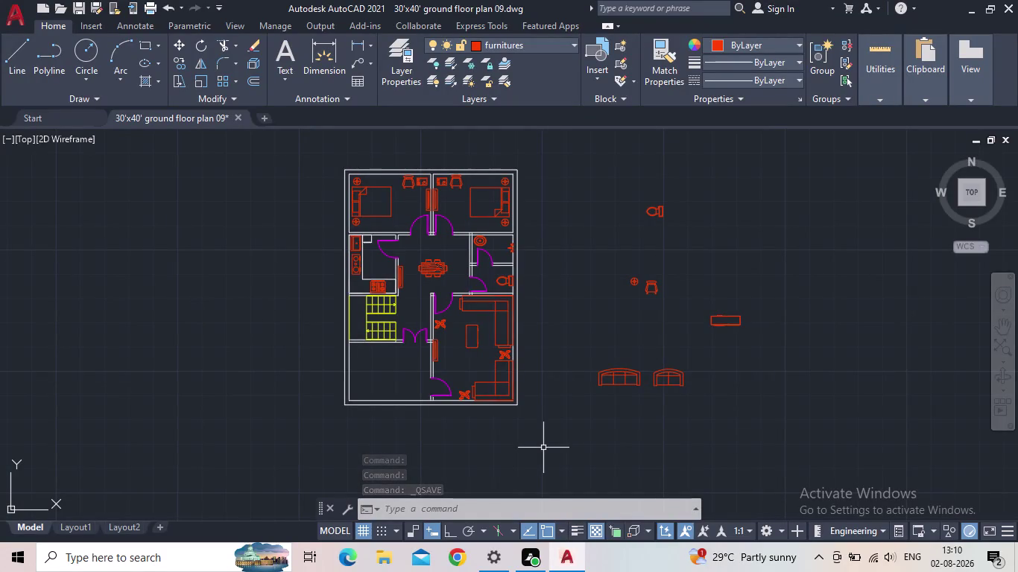
Erase the two stray furniture pieces lying below and right of the plan.
drag(684, 409, 653, 395)
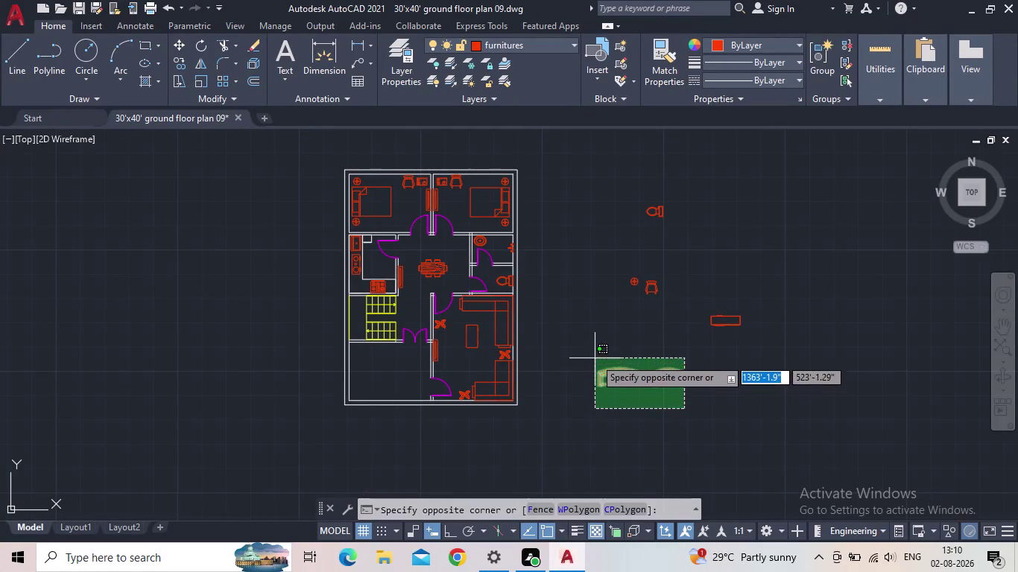
click(595, 358)
key(Delete)
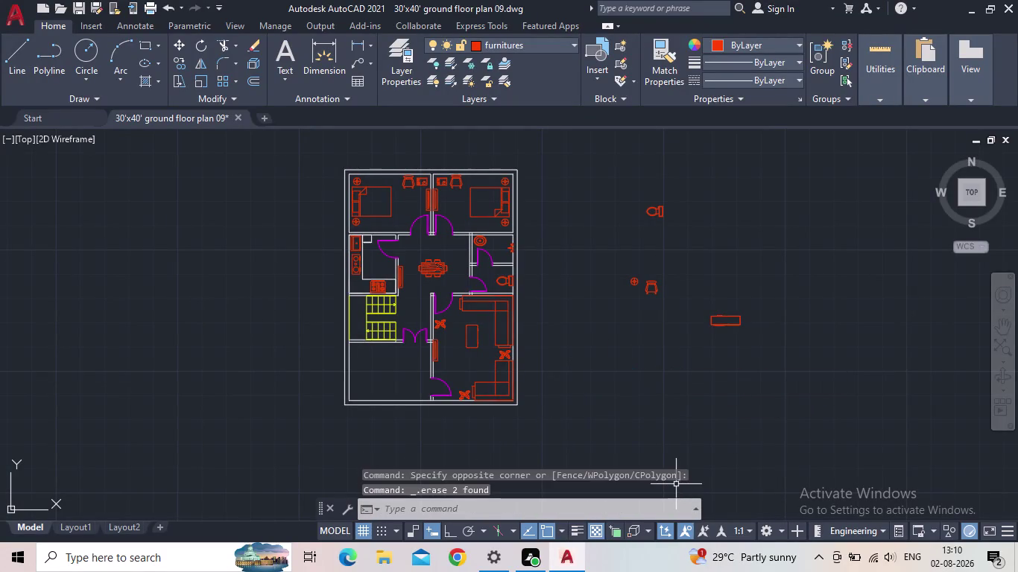
Erase the remaining stray toilet, chair and rectangle, then save the drawing.
drag(664, 305, 654, 294)
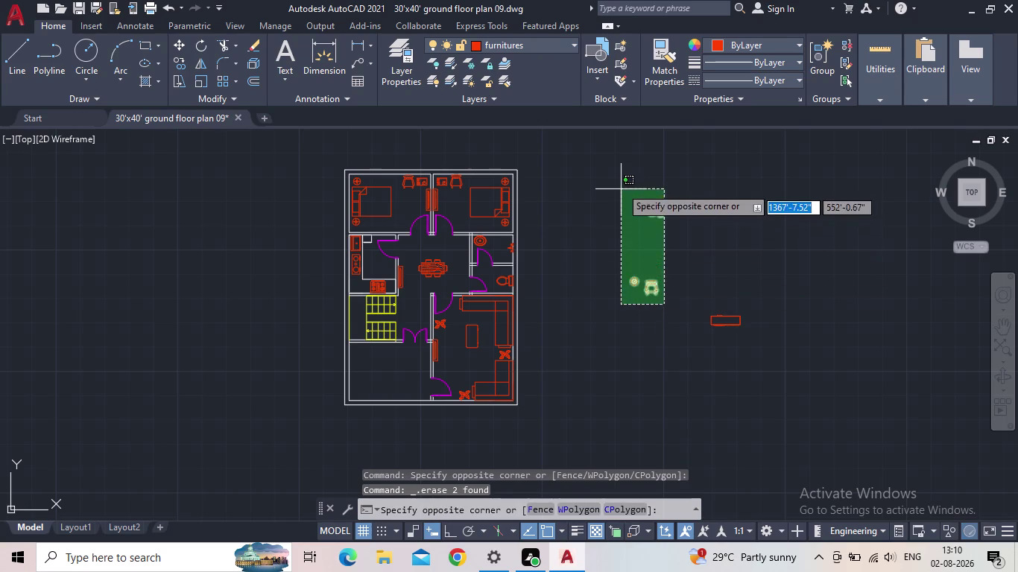
click(621, 181)
drag(742, 368, 705, 297)
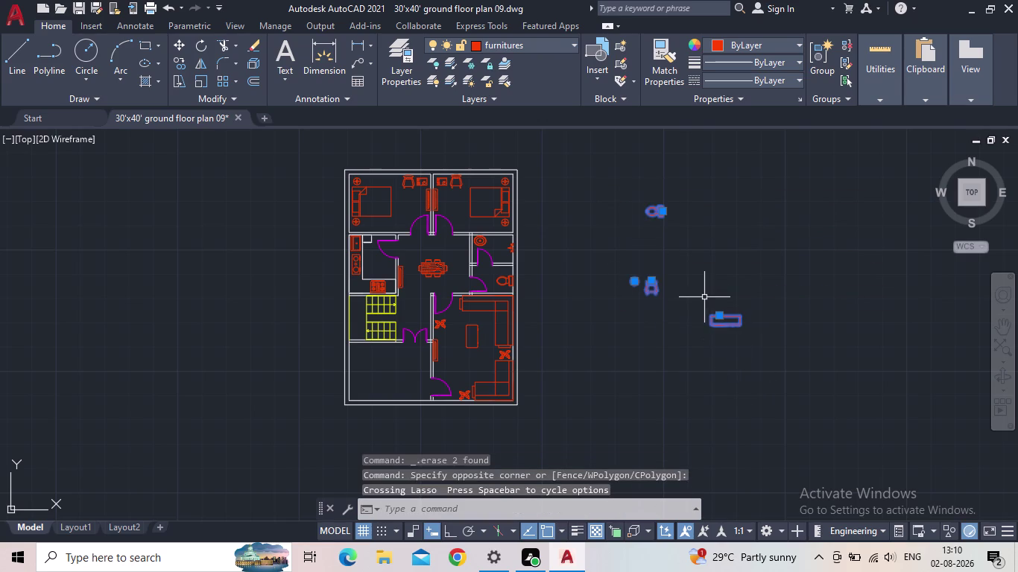
key(Delete)
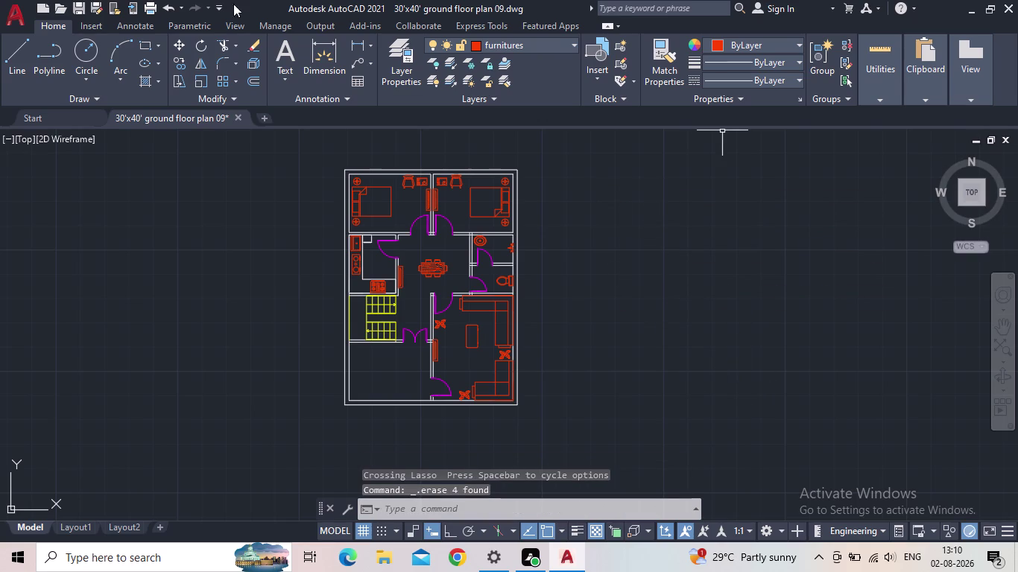
click(77, 9)
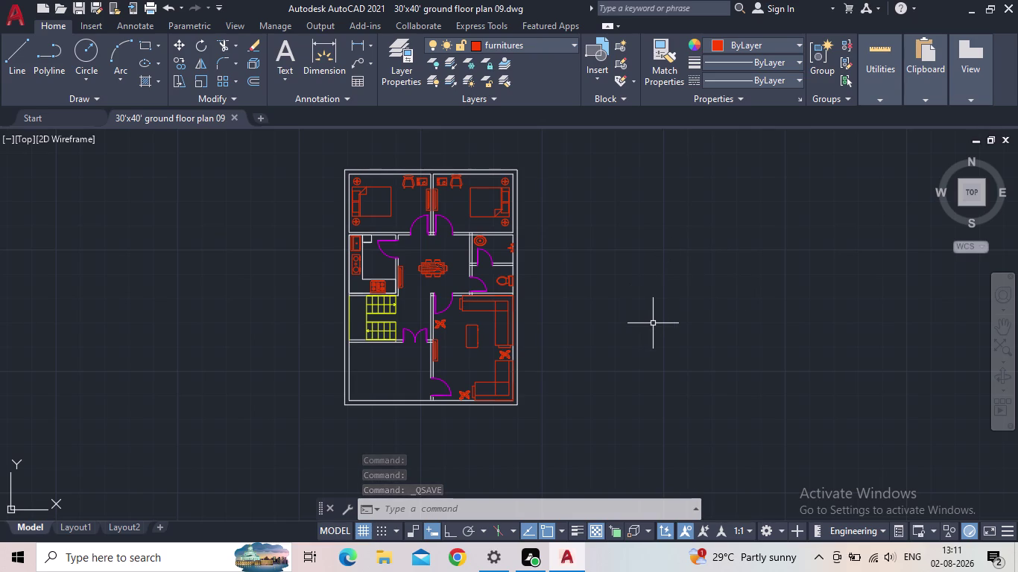
Bring the stair area into view and save the drawing.
scroll(down, 3)
scroll(up, 3)
scroll(up, 3)
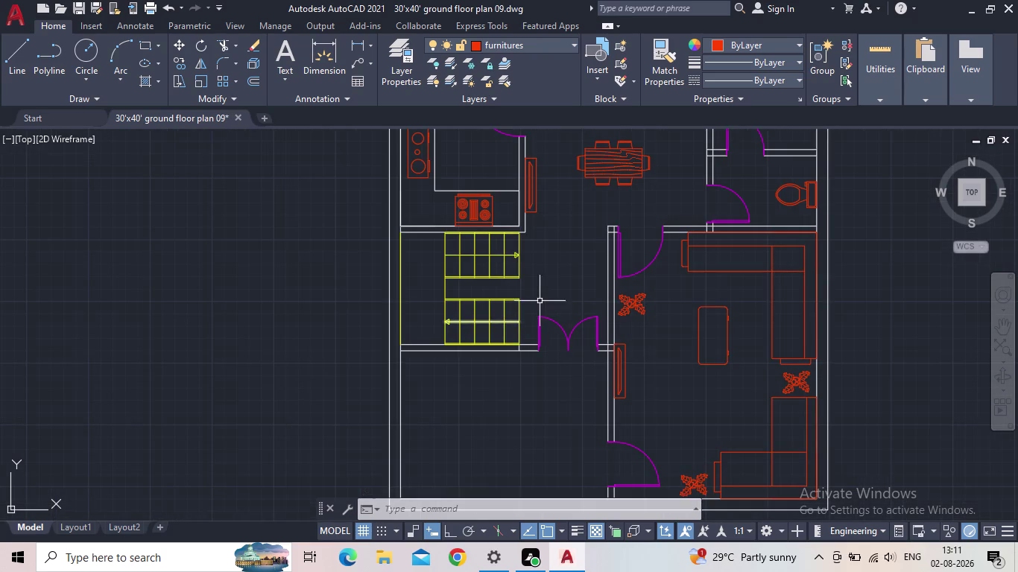
middle_drag(540, 299, 510, 289)
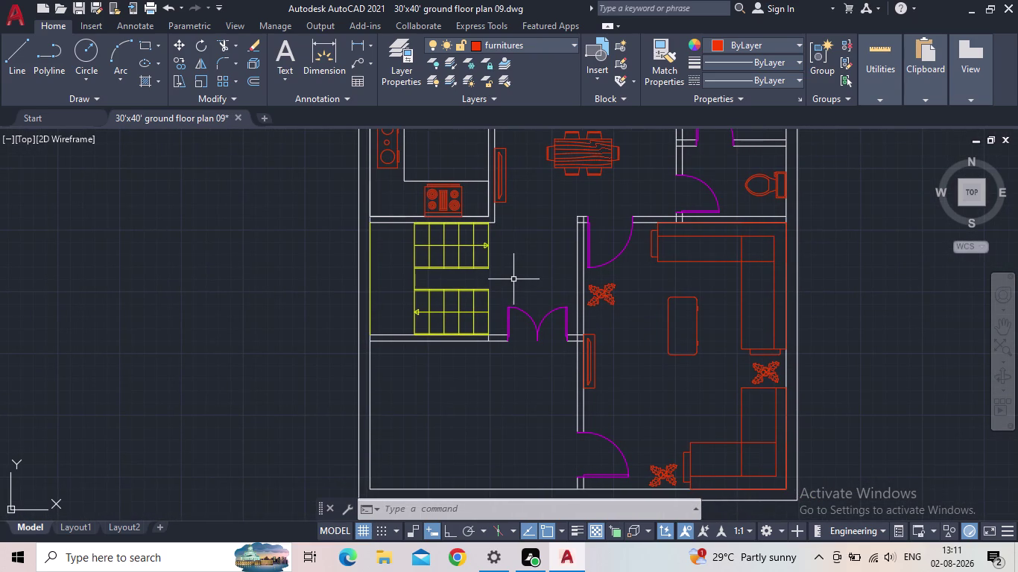
scroll(down, 3)
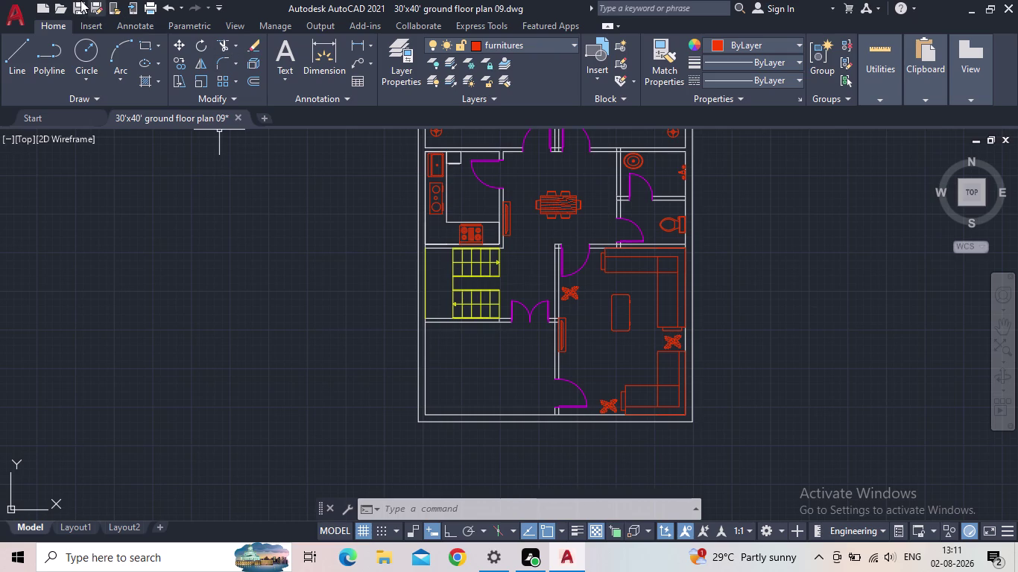
click(81, 3)
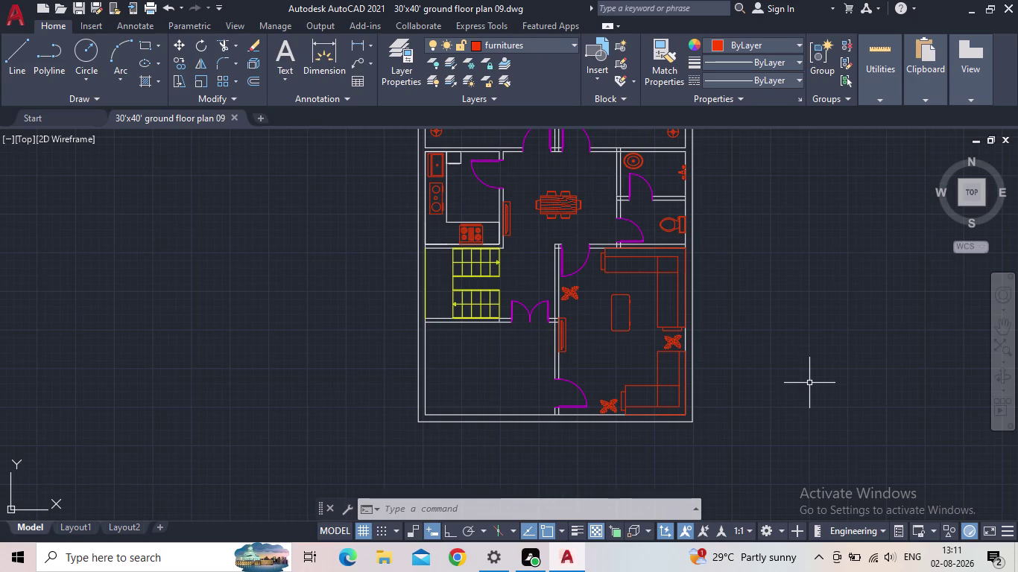
Survey the plan for leftovers and start window-selecting the stray red mark.
scroll(down, 3)
middle_drag(801, 384, 774, 384)
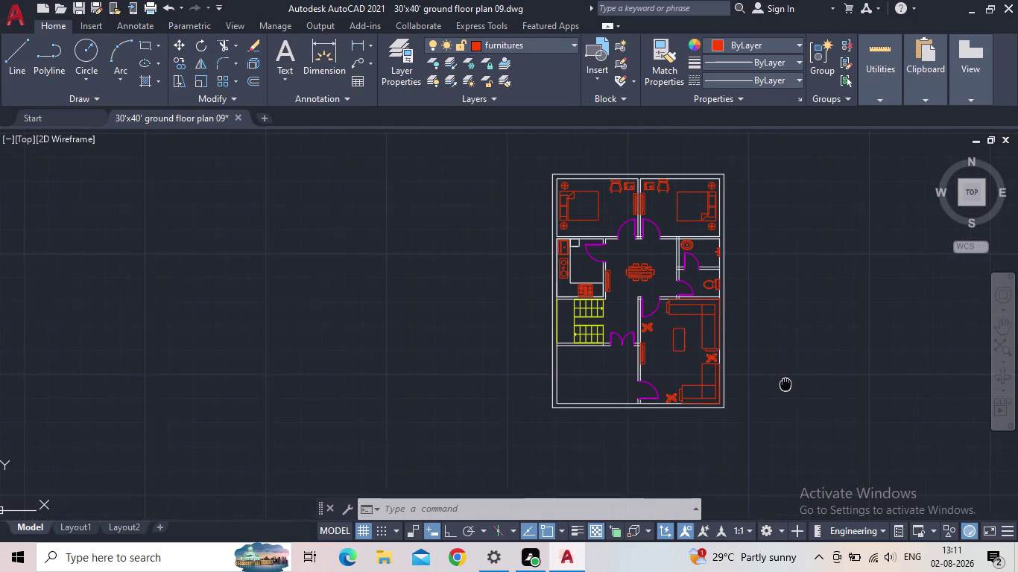
middle_drag(775, 384, 742, 387)
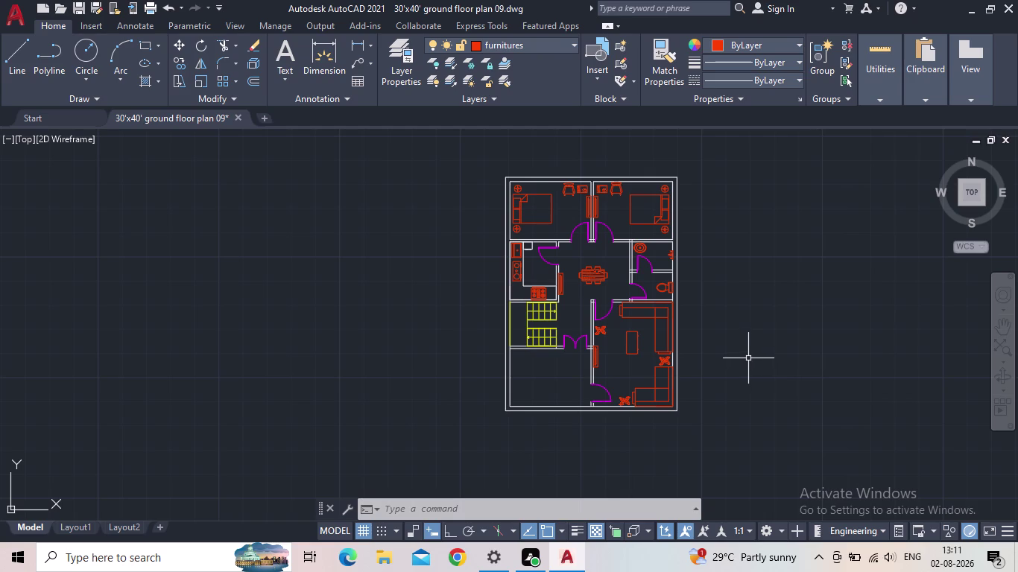
middle_drag(750, 358, 726, 353)
middle_click(723, 353)
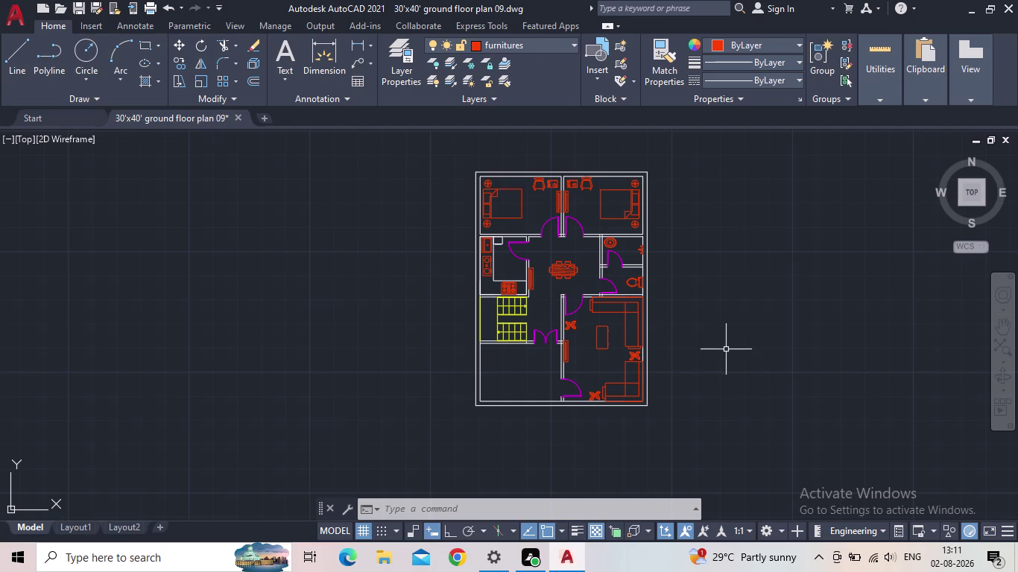
middle_drag(711, 335, 712, 372)
scroll(up, 3)
middle_drag(594, 368, 628, 344)
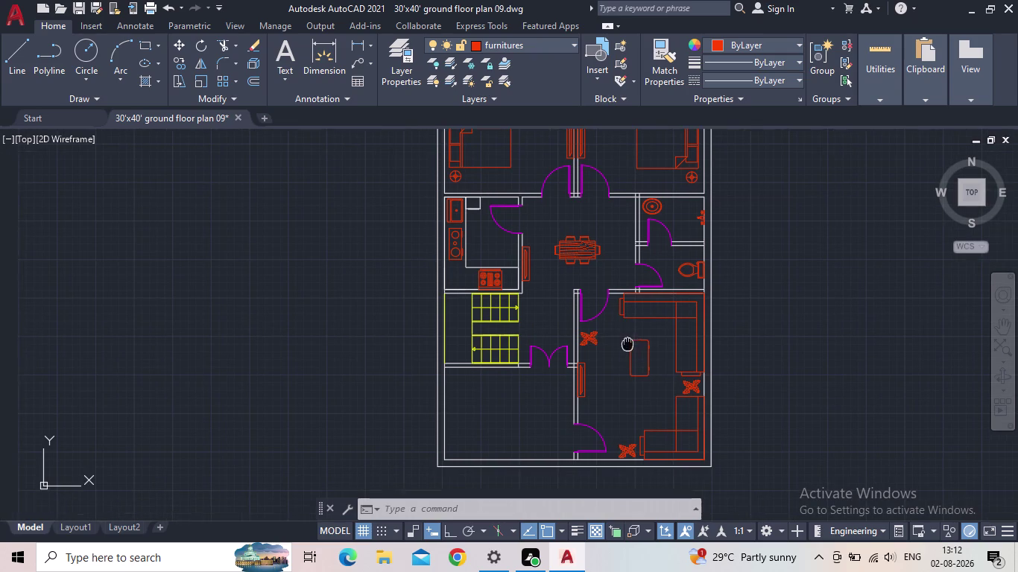
middle_drag(627, 345, 628, 344)
middle_drag(618, 356, 661, 333)
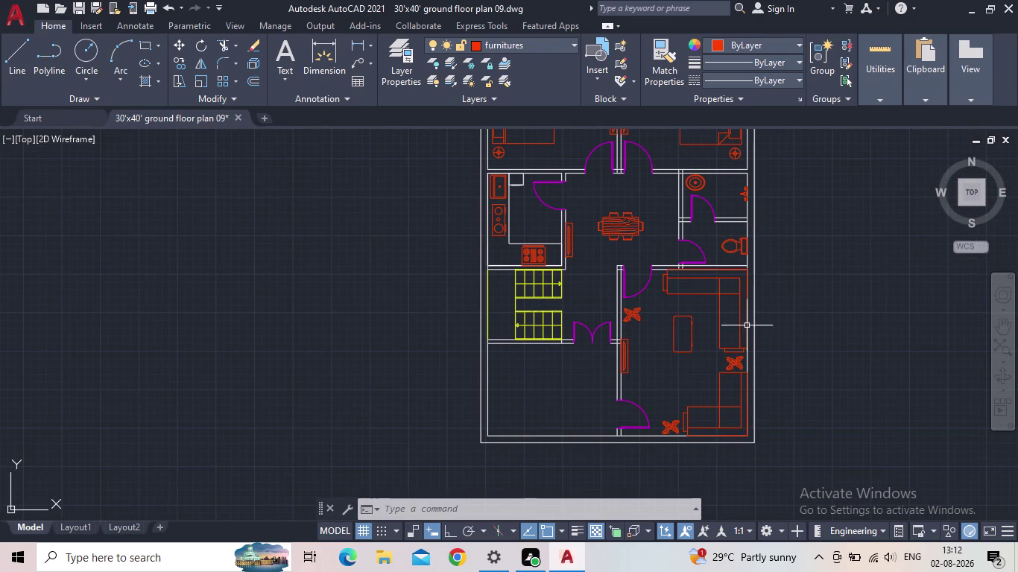
scroll(down, 3)
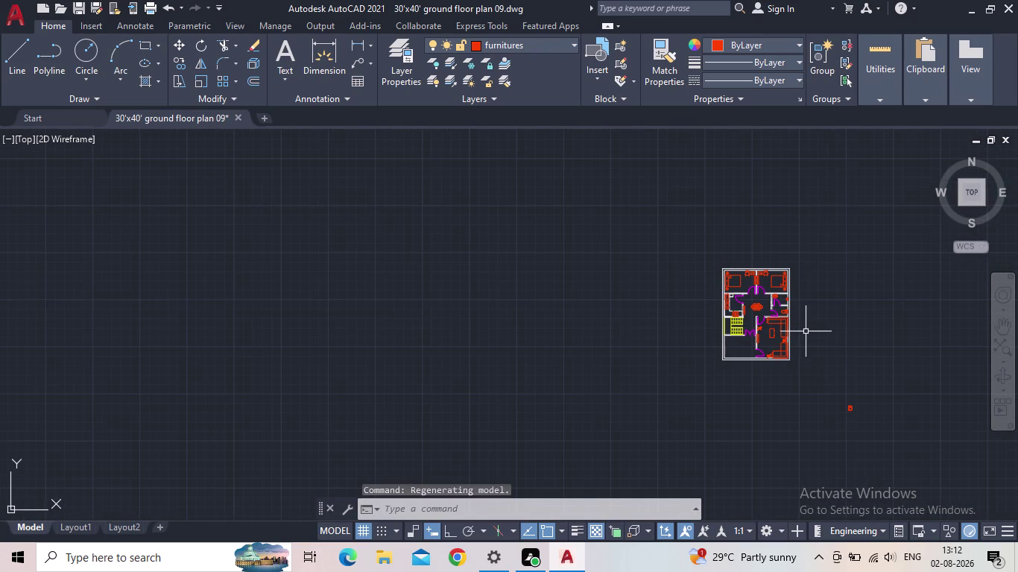
scroll(up, 3)
middle_drag(806, 331, 727, 335)
scroll(up, 3)
middle_drag(749, 372, 709, 270)
scroll(up, 3)
scroll(down, 3)
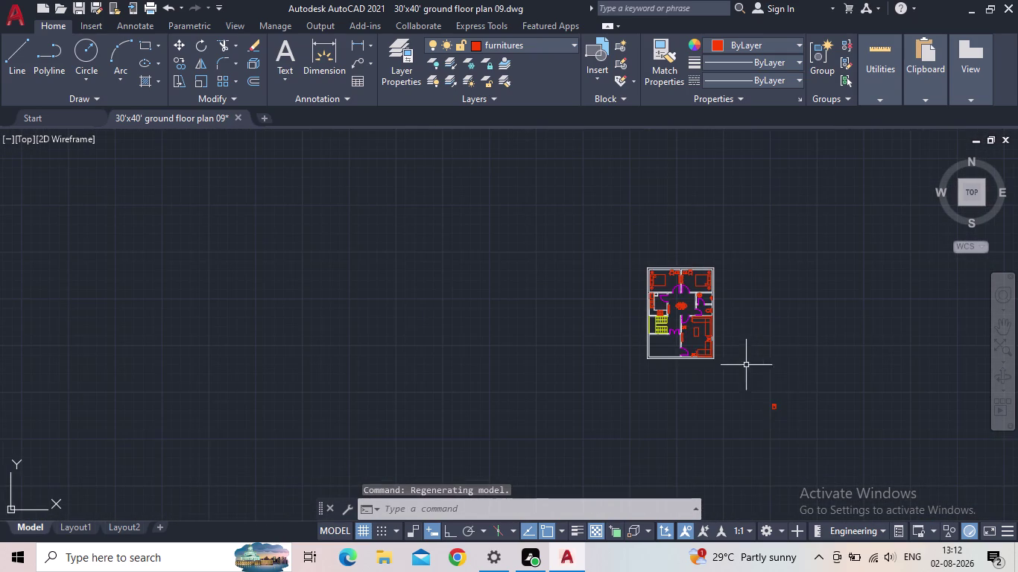
scroll(up, 3)
drag(788, 408, 779, 395)
Erase the stray red mark, save, and bring the floor plan back into view.
click(758, 370)
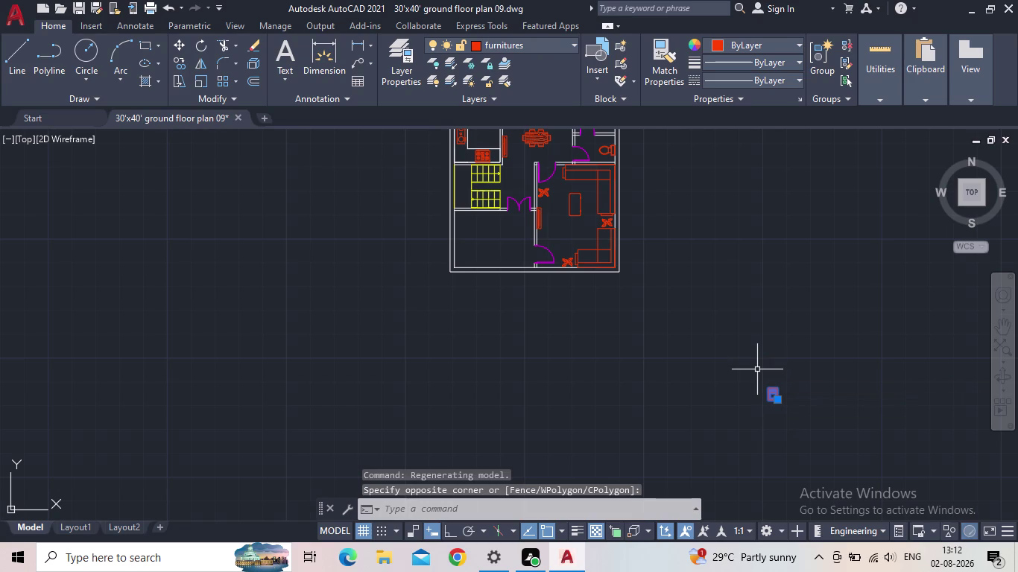
key(Delete)
click(80, 5)
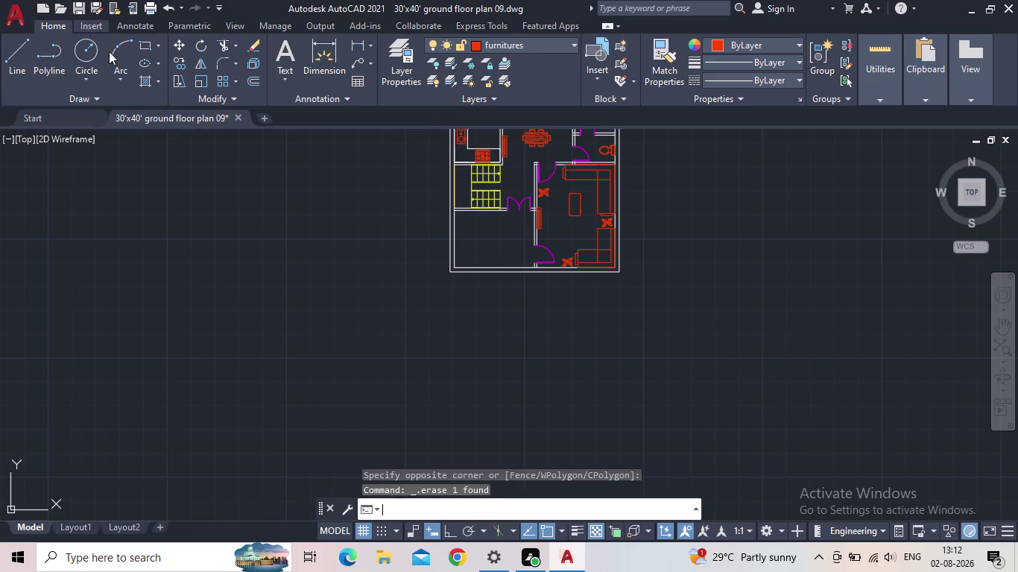
middle_drag(452, 207, 415, 299)
scroll(up, 3)
scroll(down, 3)
scroll(up, 3)
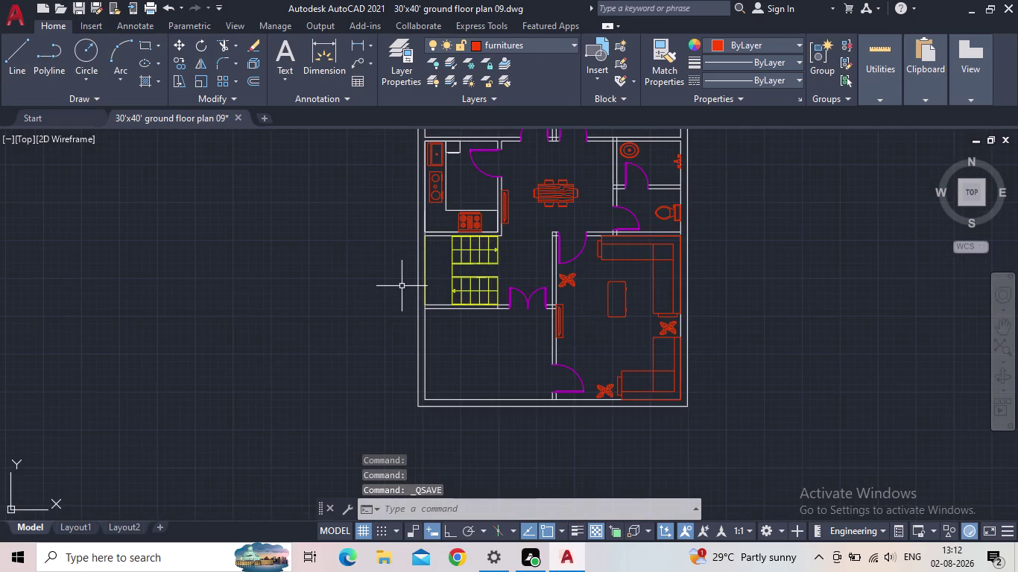
middle_drag(398, 286, 318, 317)
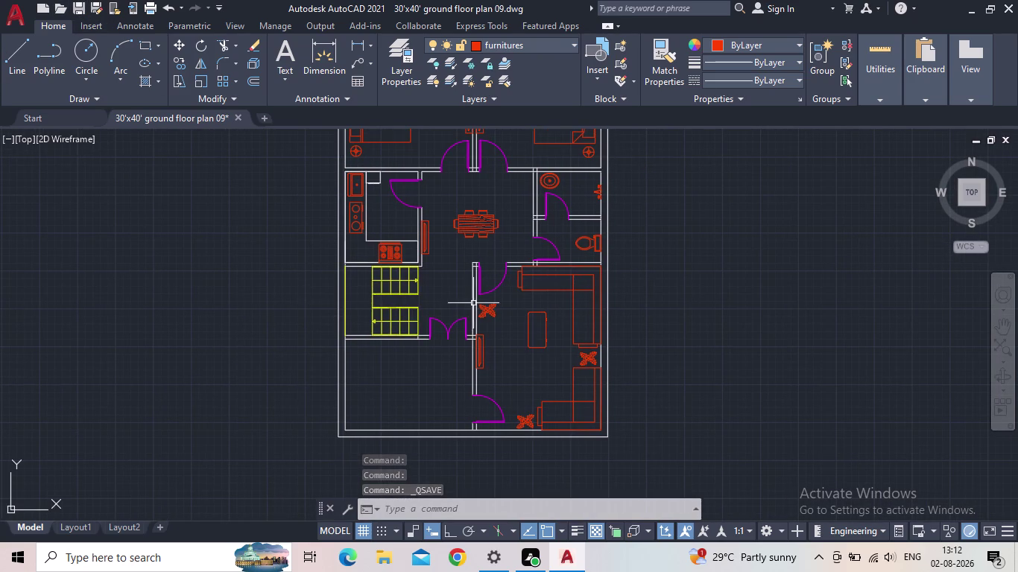
scroll(down, 3)
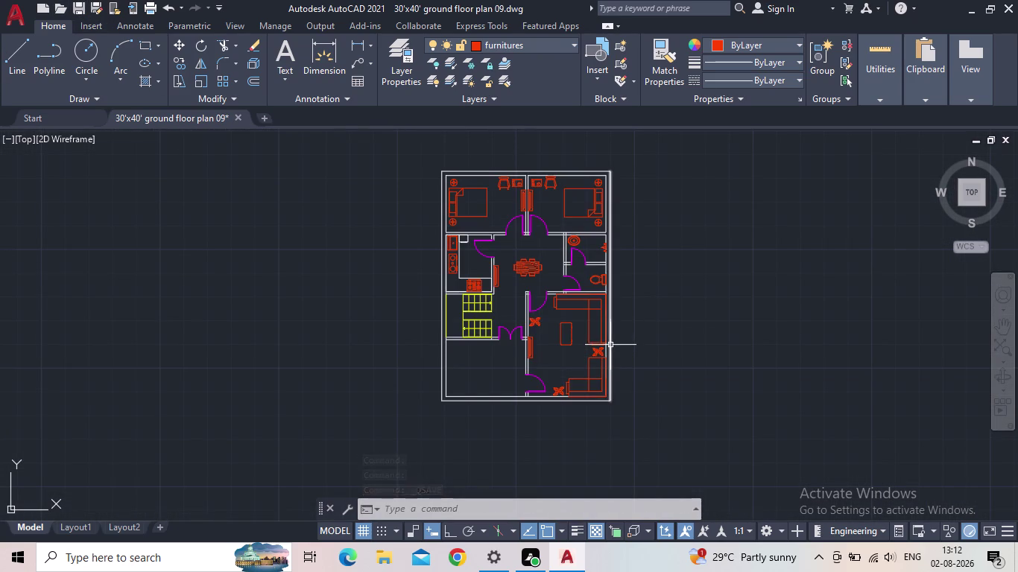
Call up the tool palettes with the TOOLPALETTES command.
key(t)
key(o)
key(o)
key(Return)
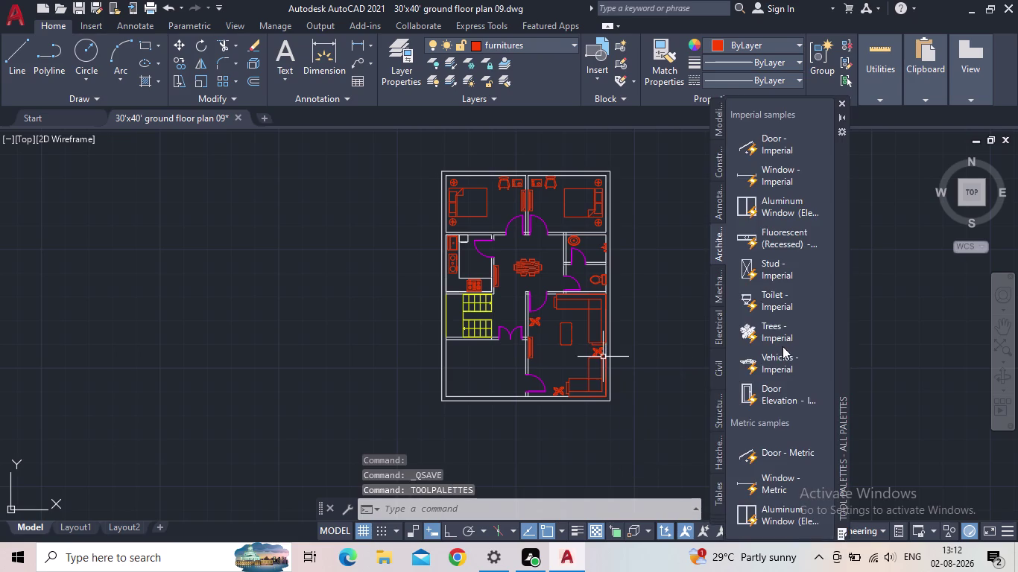
Place a sample imperial car left of the plan, close the palettes, then erase it.
drag(765, 363, 351, 394)
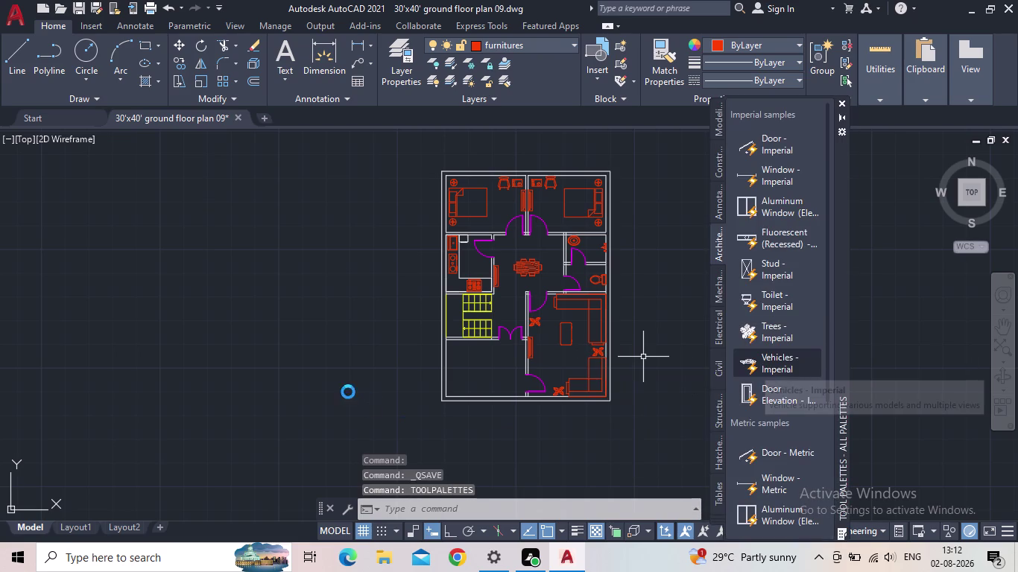
drag(351, 394, 303, 387)
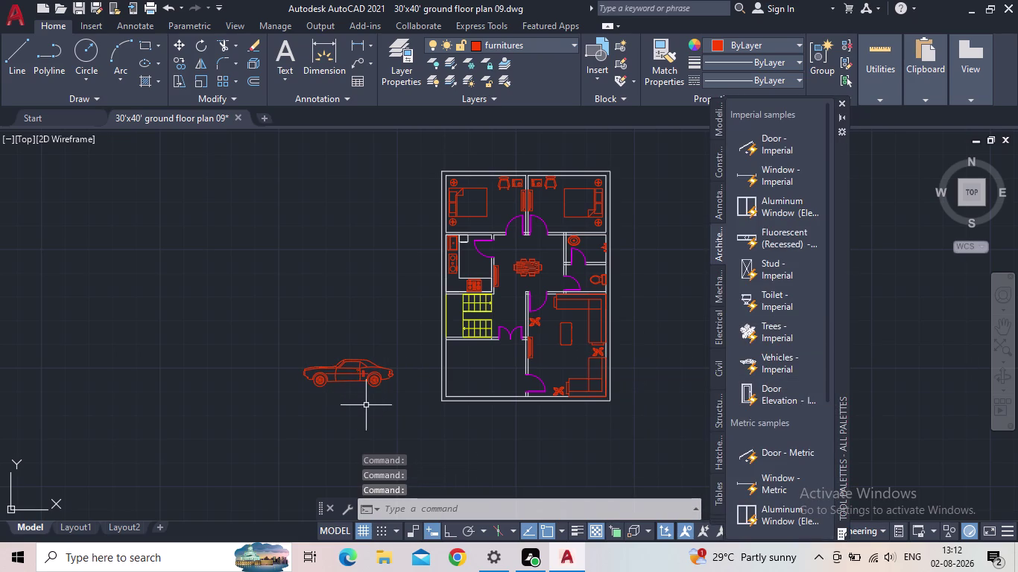
key(Escape)
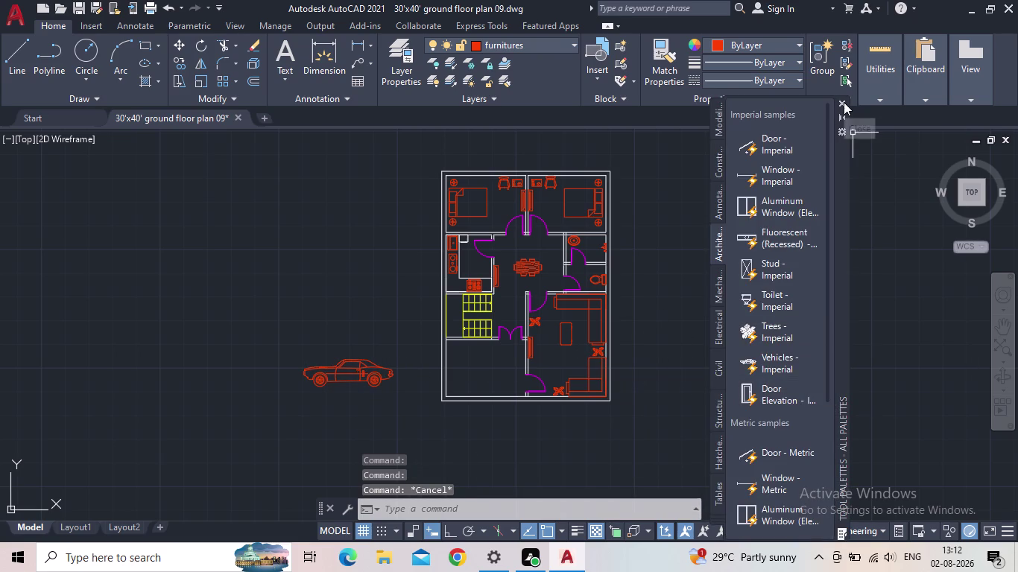
click(844, 102)
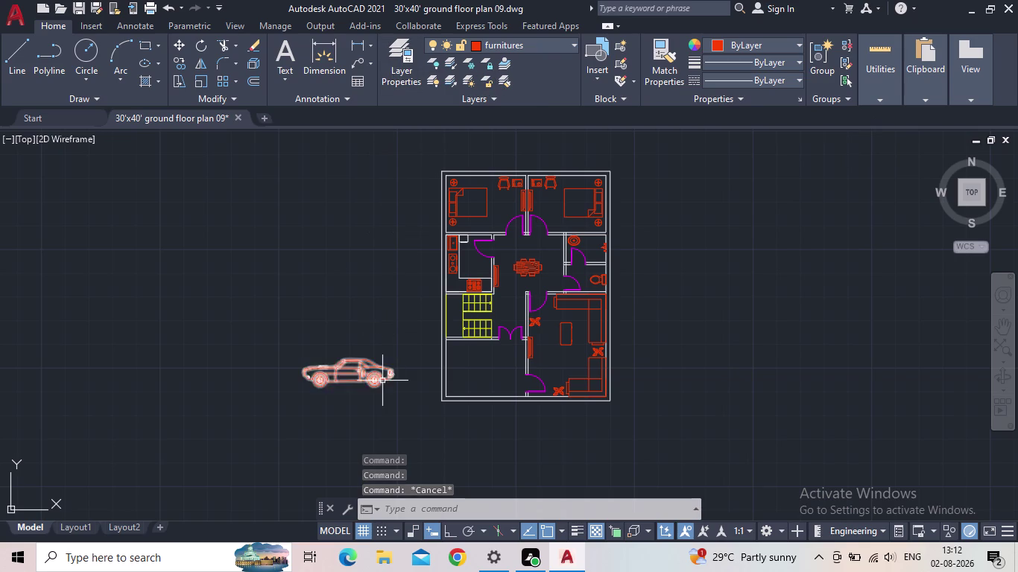
drag(383, 383, 372, 378)
key(Delete)
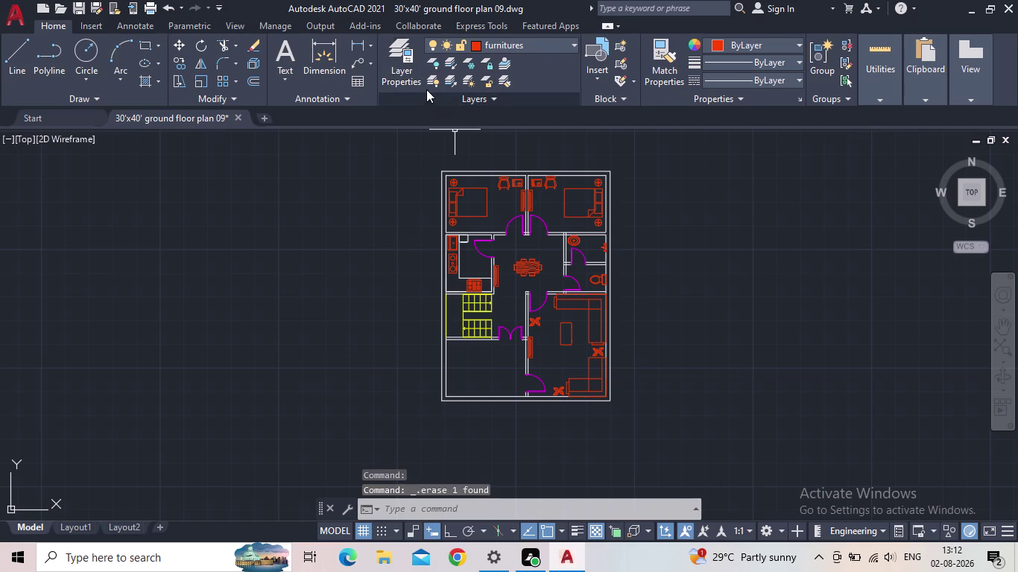
Make the car layer current in the layer settings.
click(411, 79)
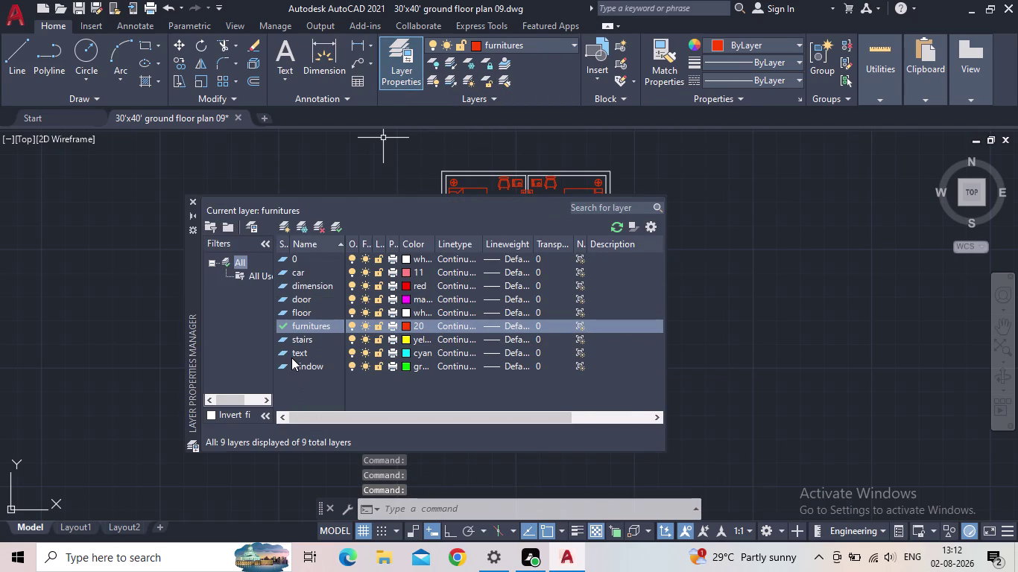
double_click(282, 272)
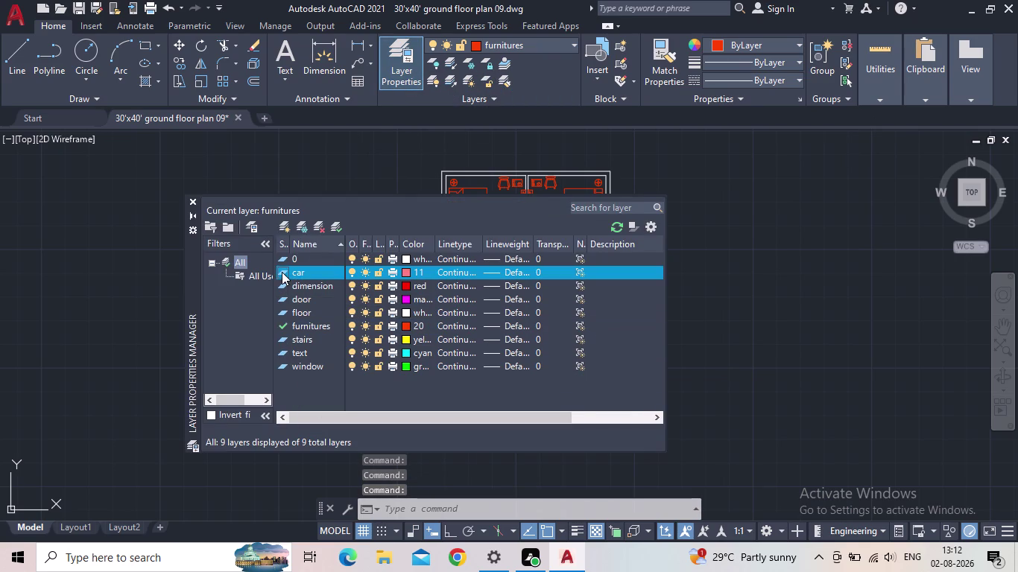
click(193, 197)
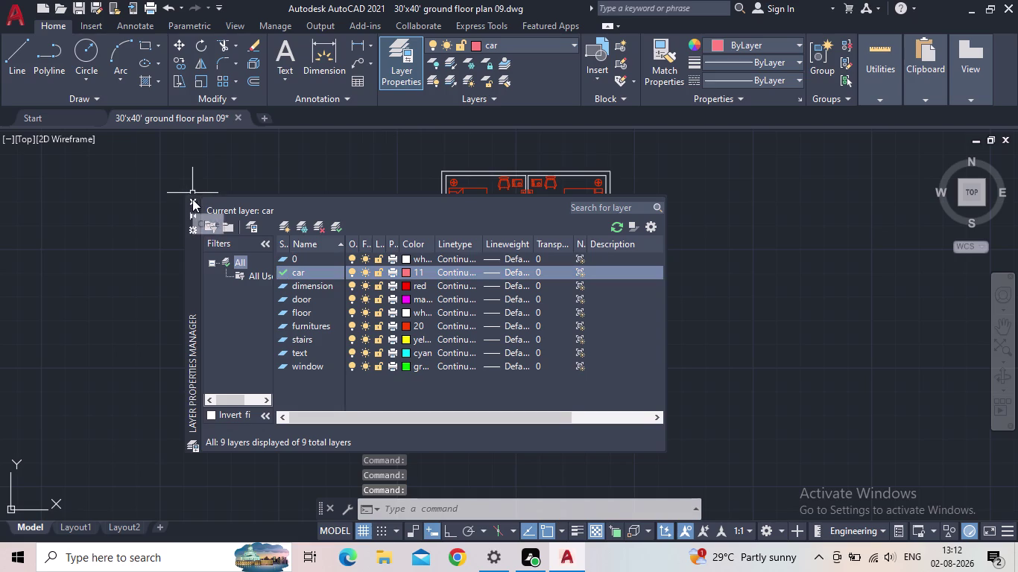
Insert a Vehicles - Imperial sample block left of the floor plan.
text(t)
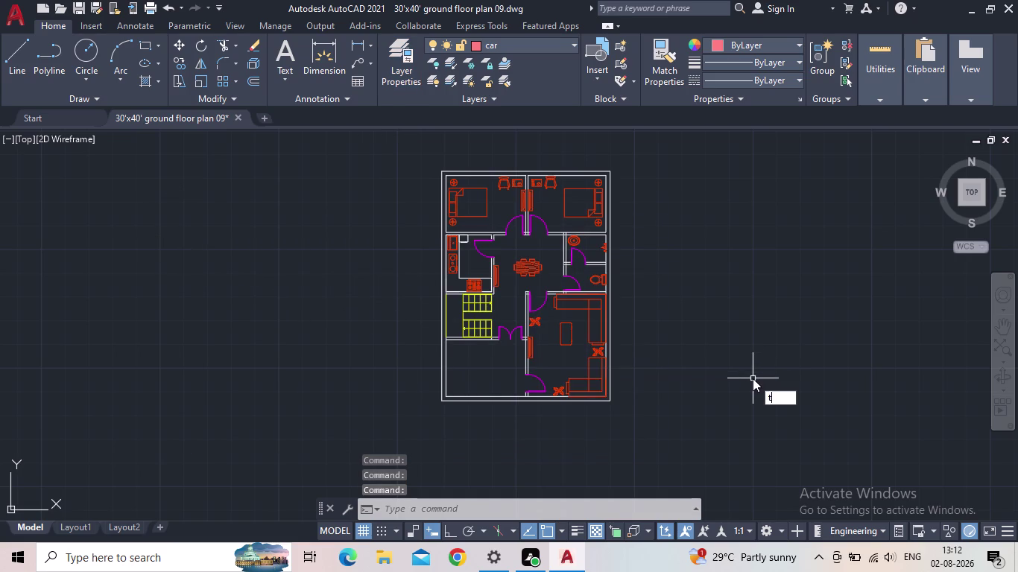
text(o)
key(o)
key(l)
key(Return)
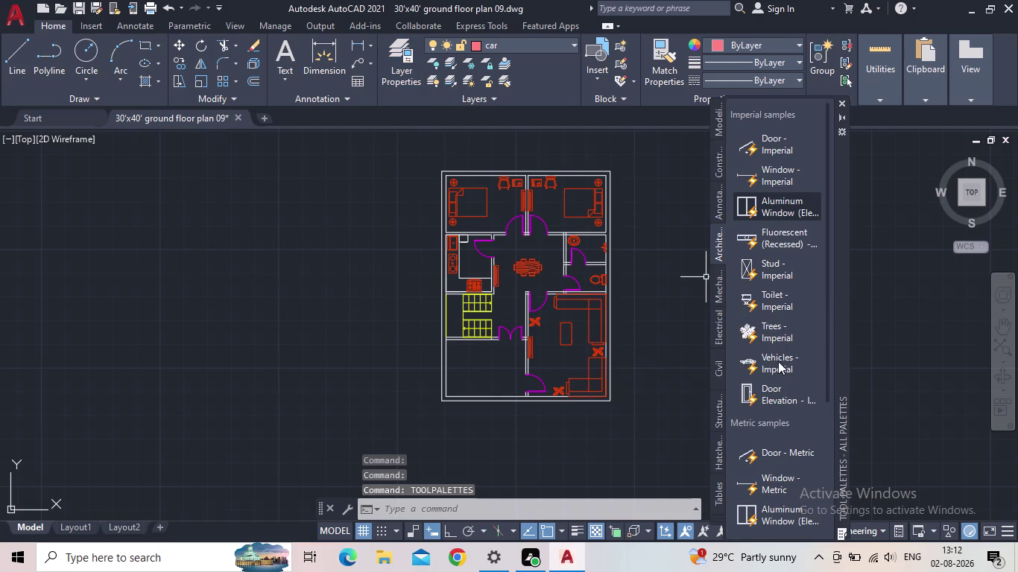
drag(773, 360, 382, 372)
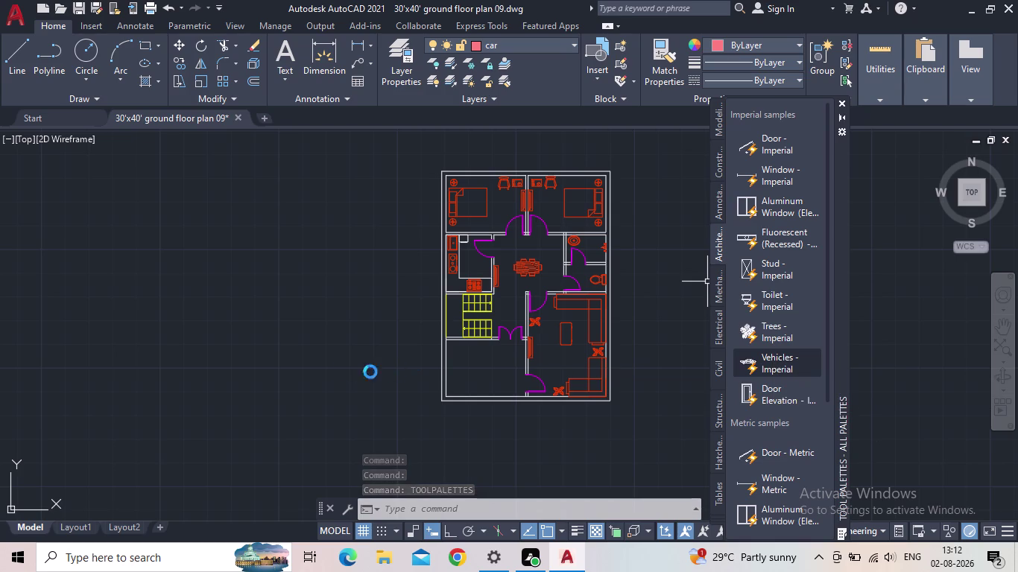
drag(382, 372, 277, 372)
click(273, 366)
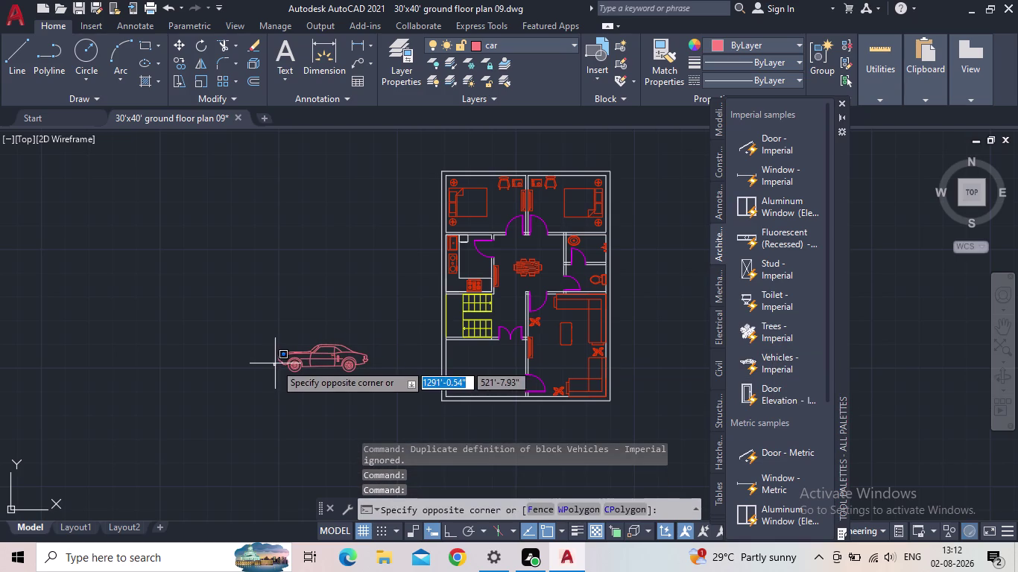
key(Escape)
click(840, 101)
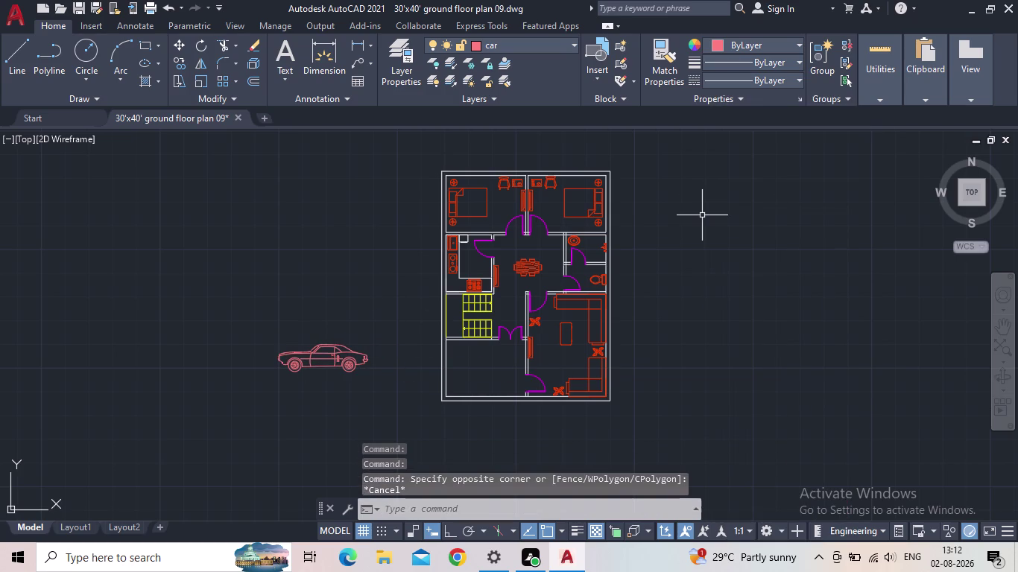
Switch the car block's visibility to Sports Car (Top) and reselect it.
click(323, 354)
scroll(up, 3)
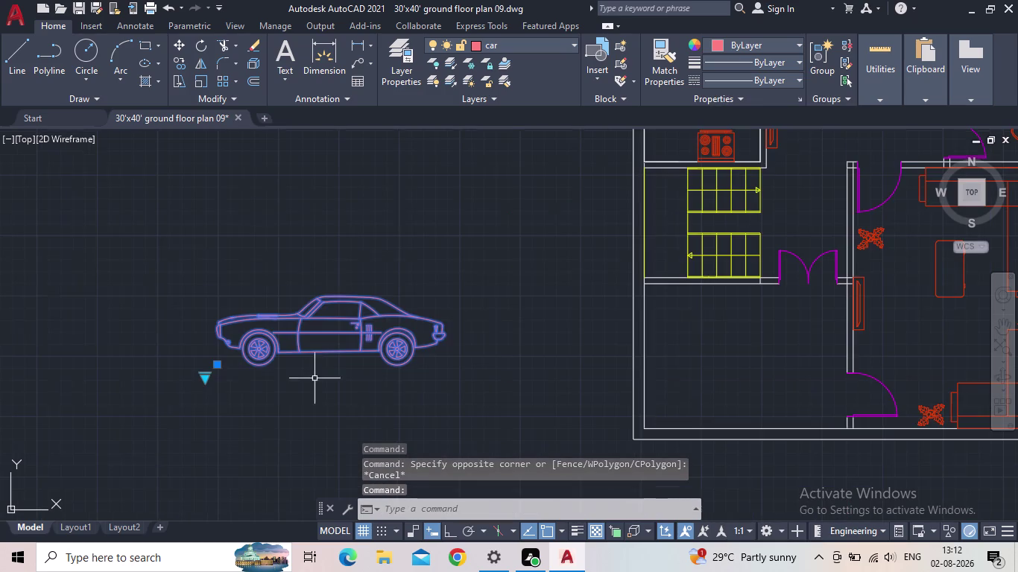
click(202, 379)
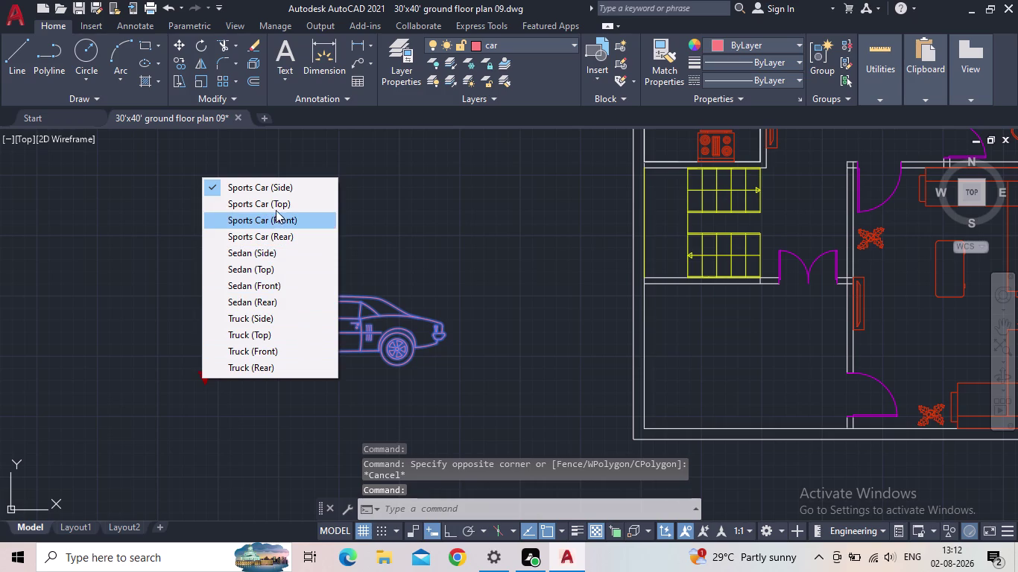
click(279, 205)
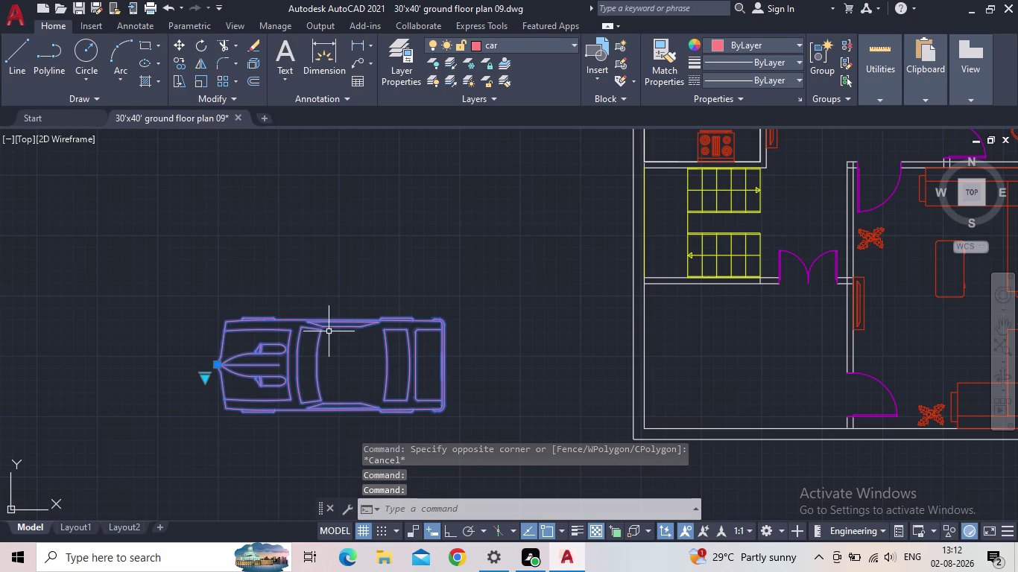
key(Escape)
key(Escape)
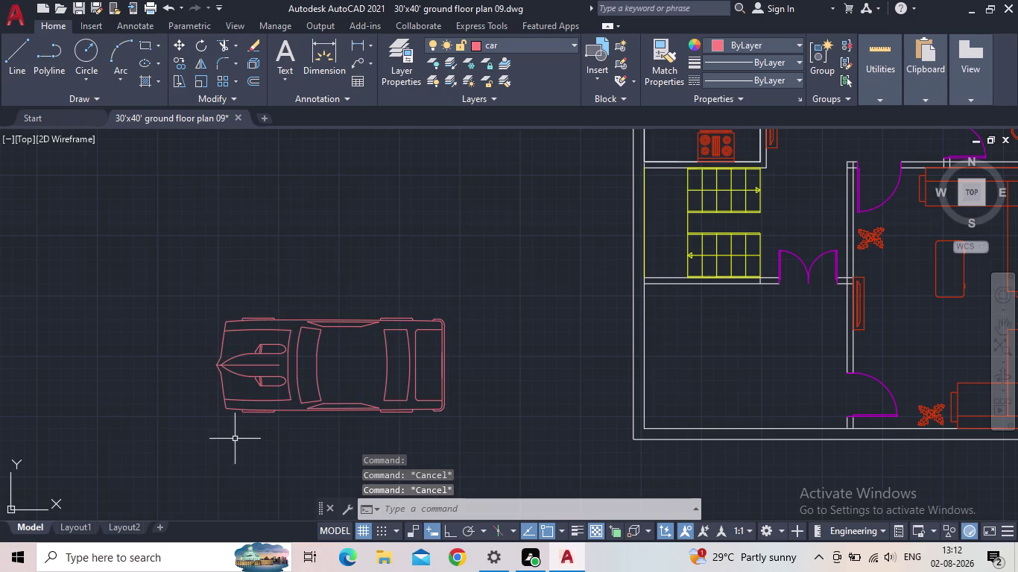
click(247, 439)
click(197, 392)
Rotate the car 90° upright about its nose with Ortho on.
key(r)
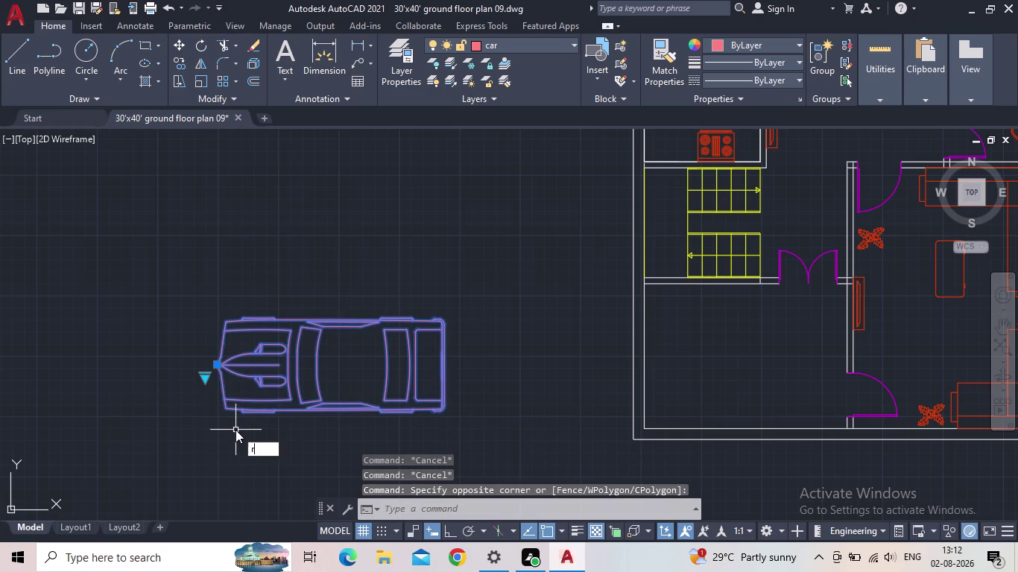
key(o)
key(Return)
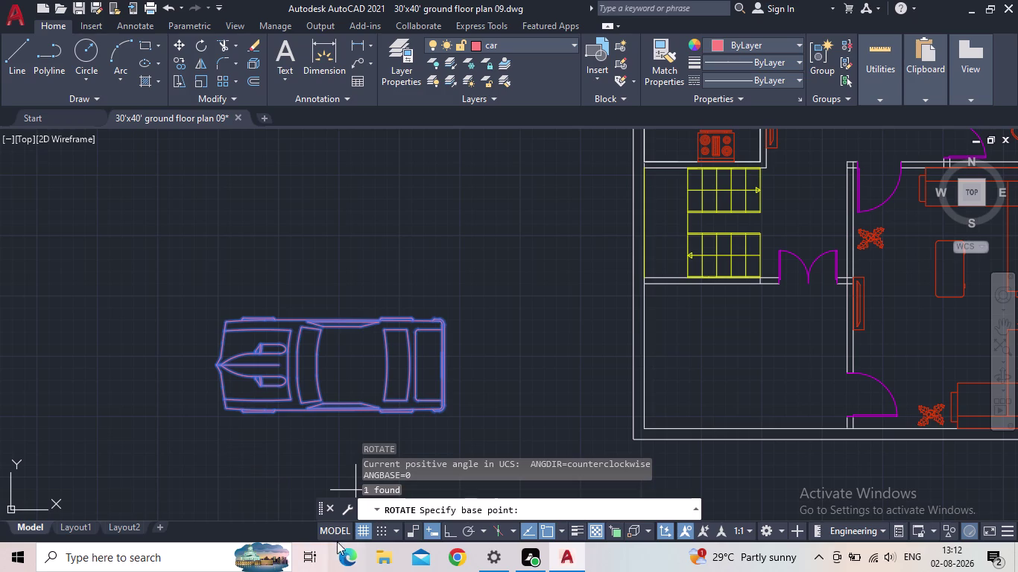
click(449, 533)
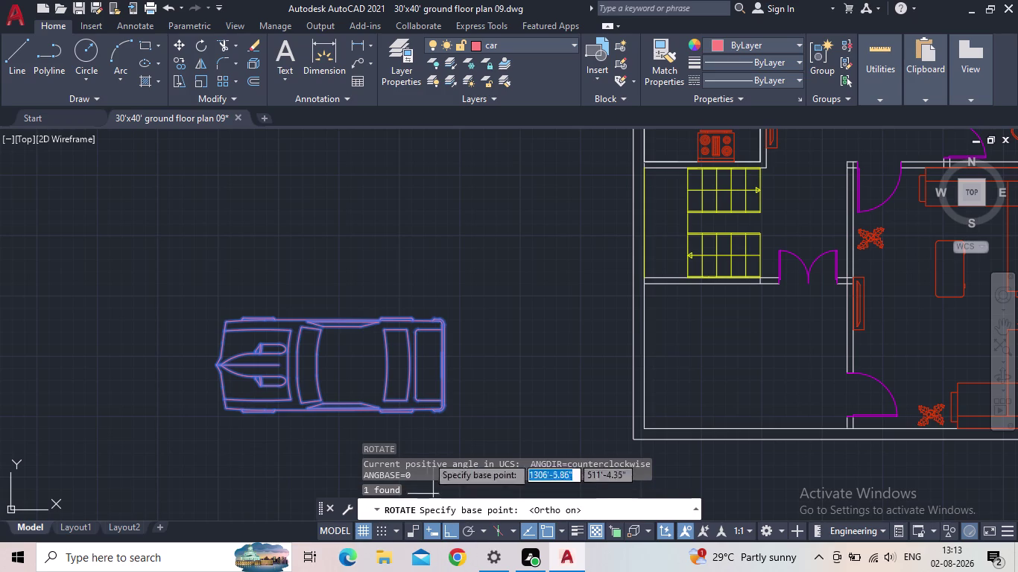
click(210, 367)
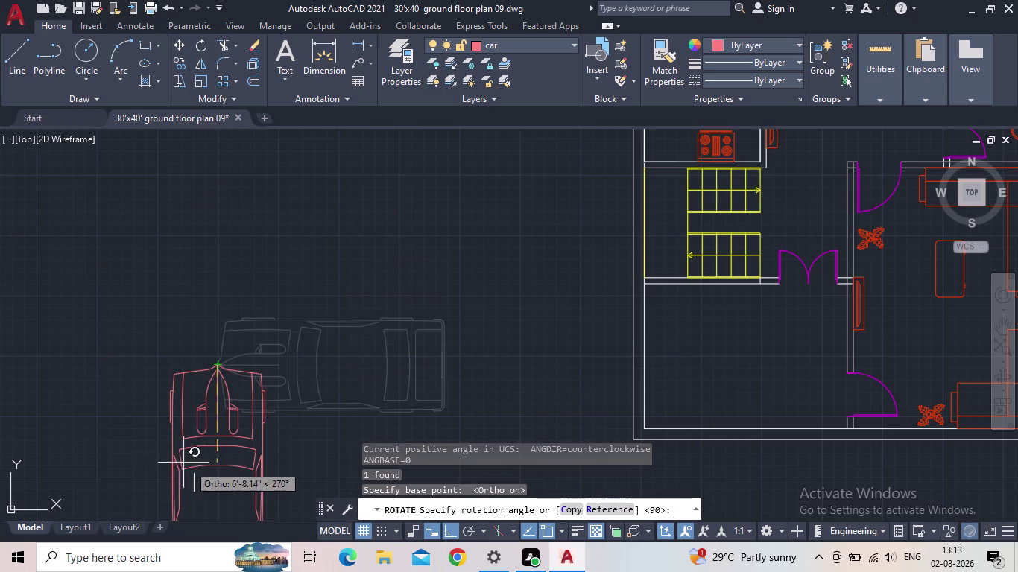
middle_drag(220, 478, 333, 318)
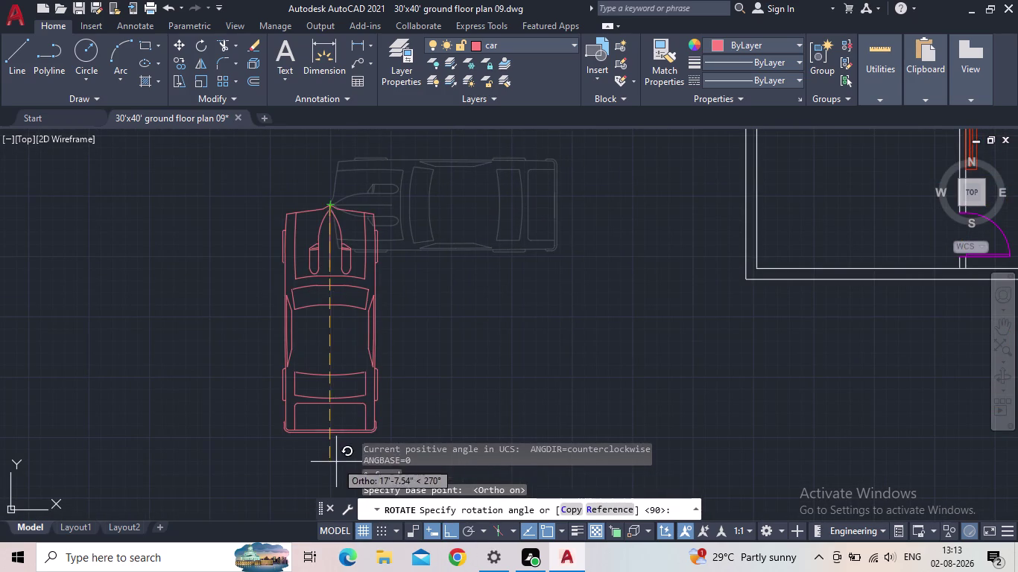
click(335, 461)
key(Escape)
Grip-move the car by its front point into the bottom-left room.
drag(311, 435, 308, 424)
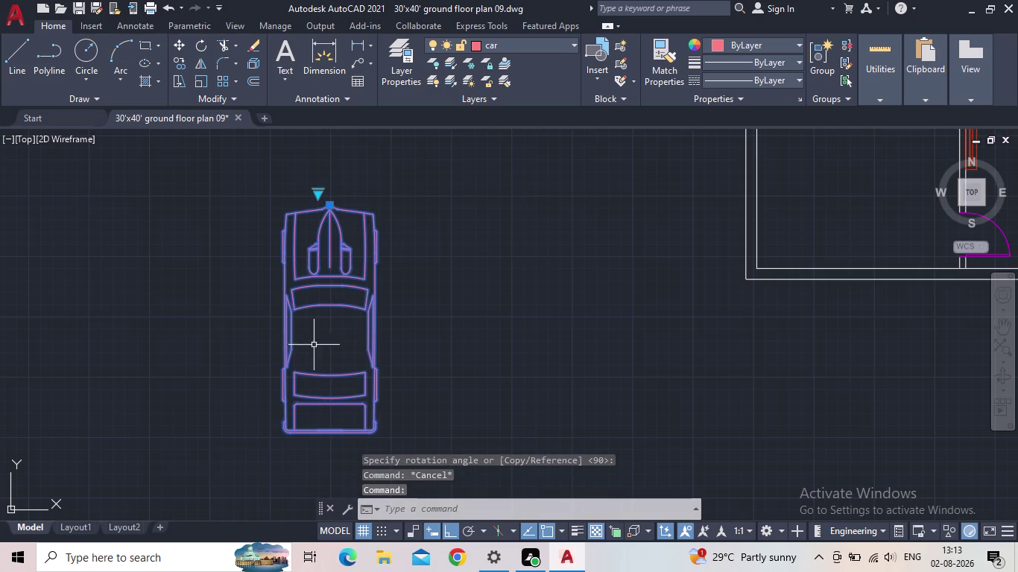
drag(327, 203, 388, 203)
middle_drag(659, 220, 517, 249)
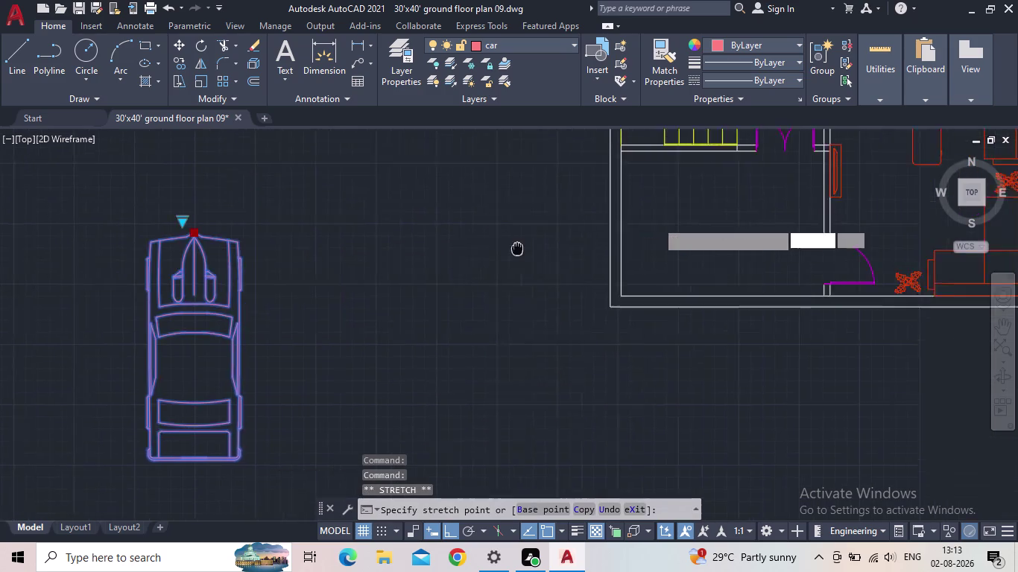
middle_drag(517, 249, 446, 265)
scroll(down, 3)
click(564, 231)
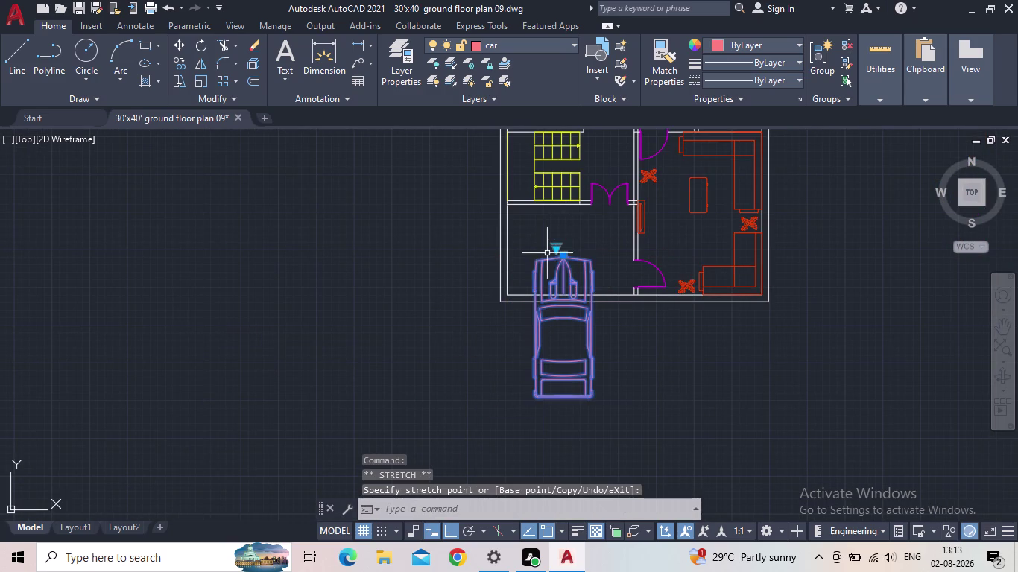
Shrink the car with SCALE, using its rear as the base point.
key(Escape)
key(s)
key(c)
key(Return)
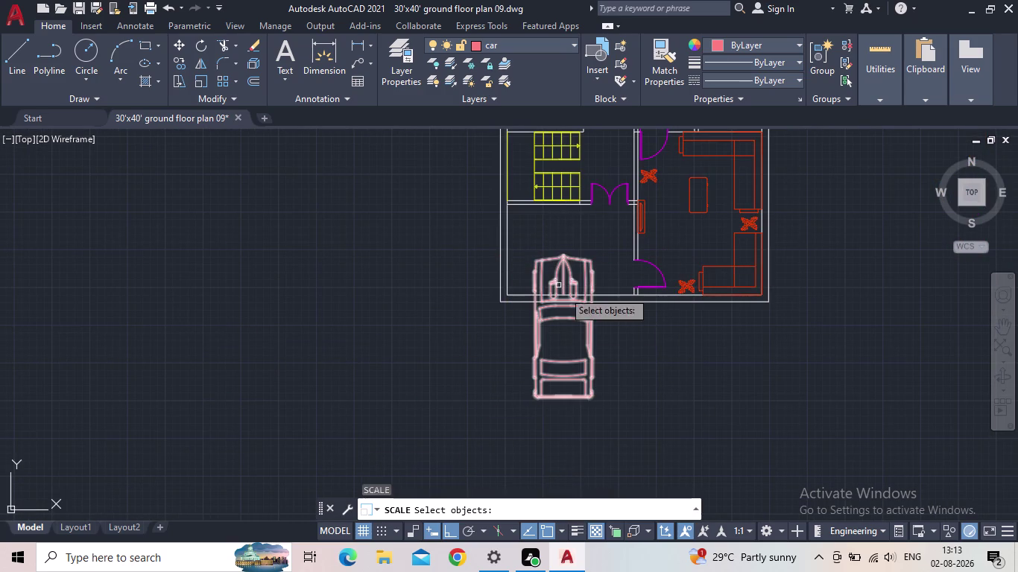
drag(607, 397, 590, 388)
click(525, 366)
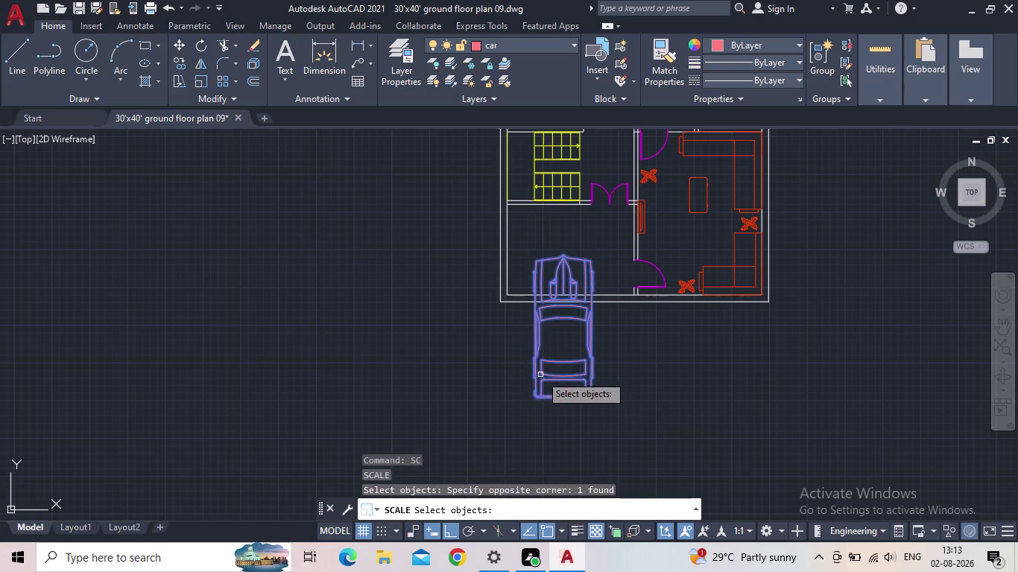
key(space)
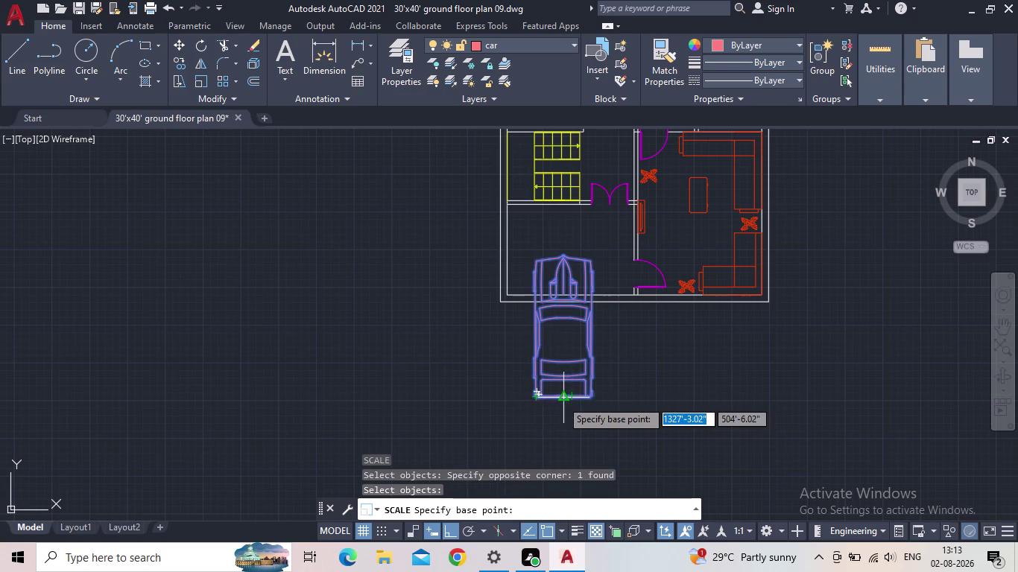
click(562, 400)
click(567, 348)
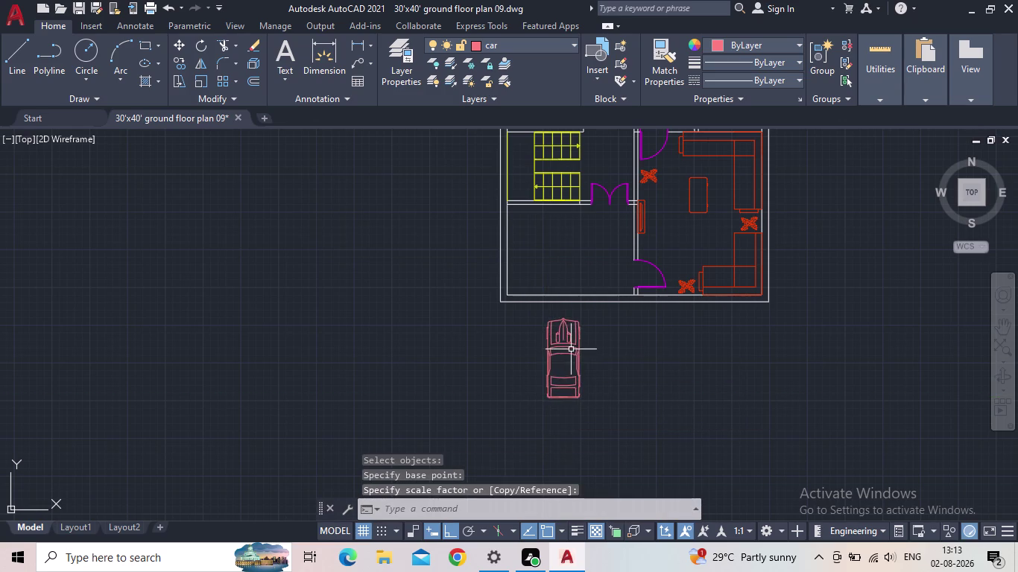
With Ortho off, grip-move the smaller car fully inside the bottom-left room.
click(567, 348)
click(564, 320)
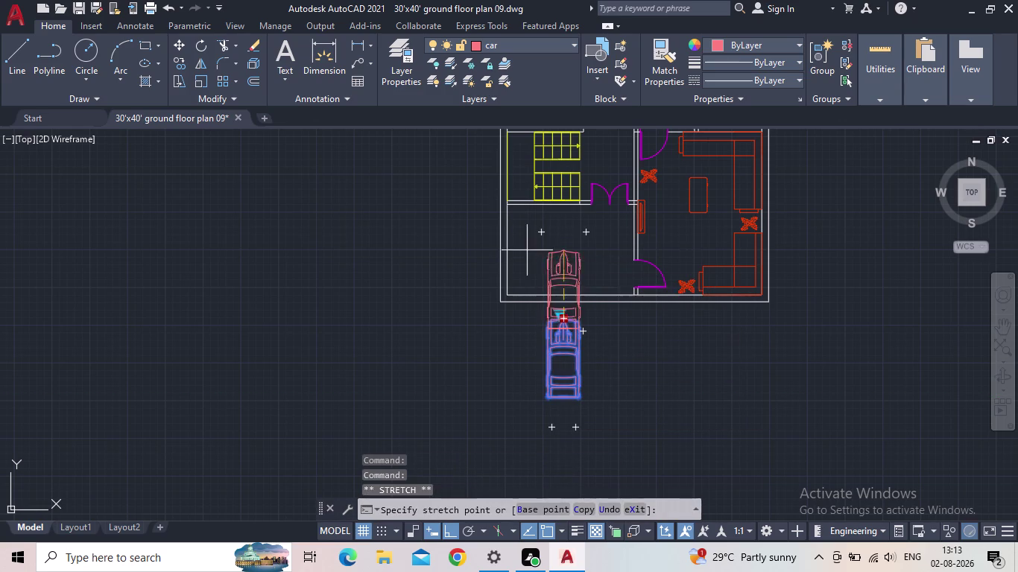
click(453, 529)
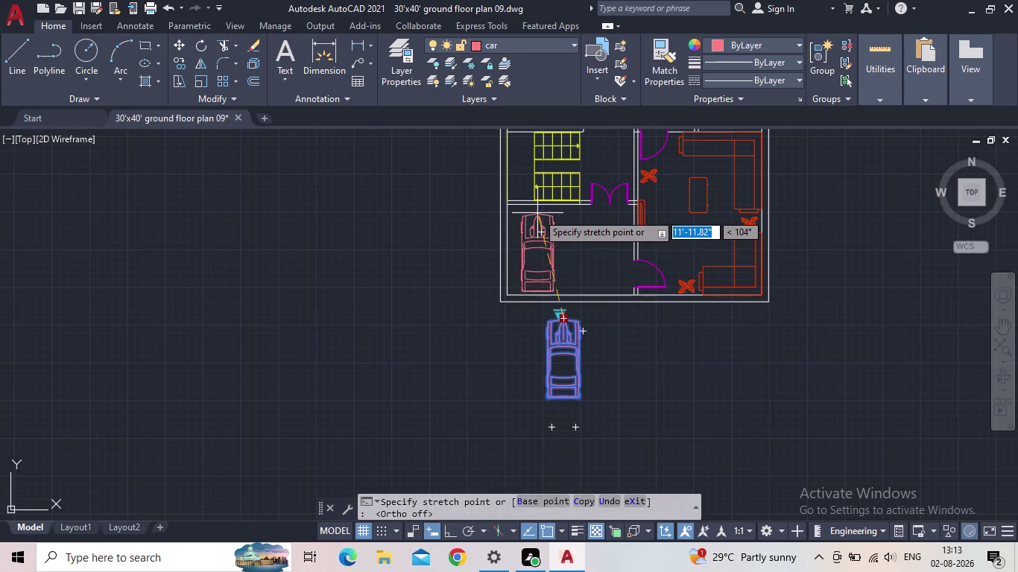
scroll(up, 3)
scroll(up, 3)
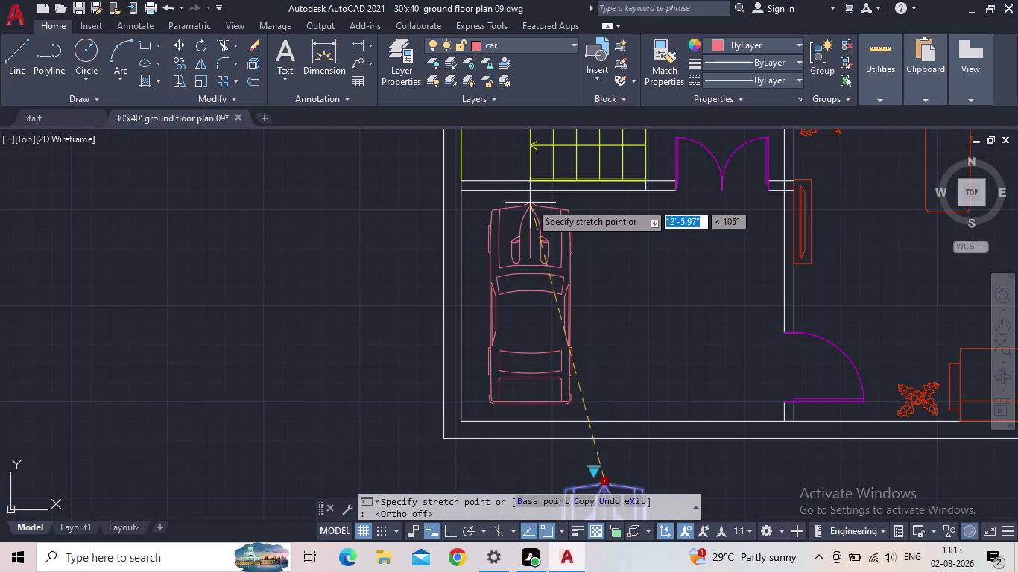
click(543, 202)
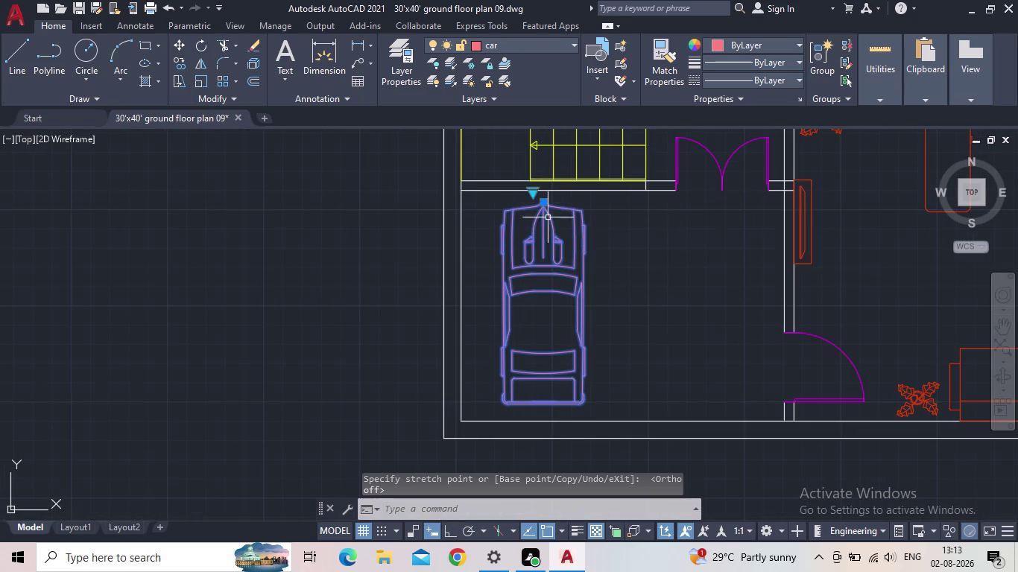
key(Escape)
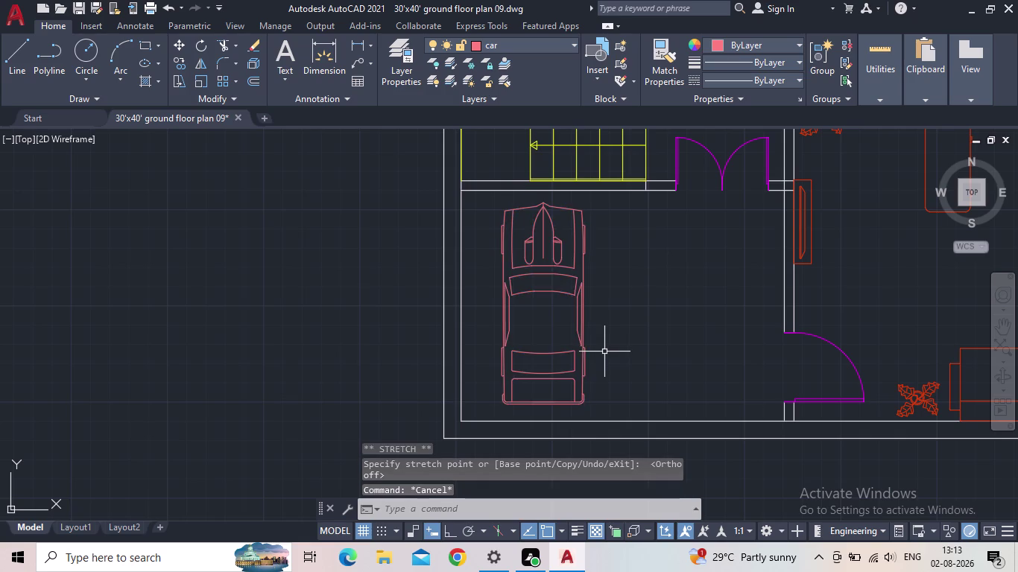
scroll(down, 3)
middle_drag(609, 342, 569, 351)
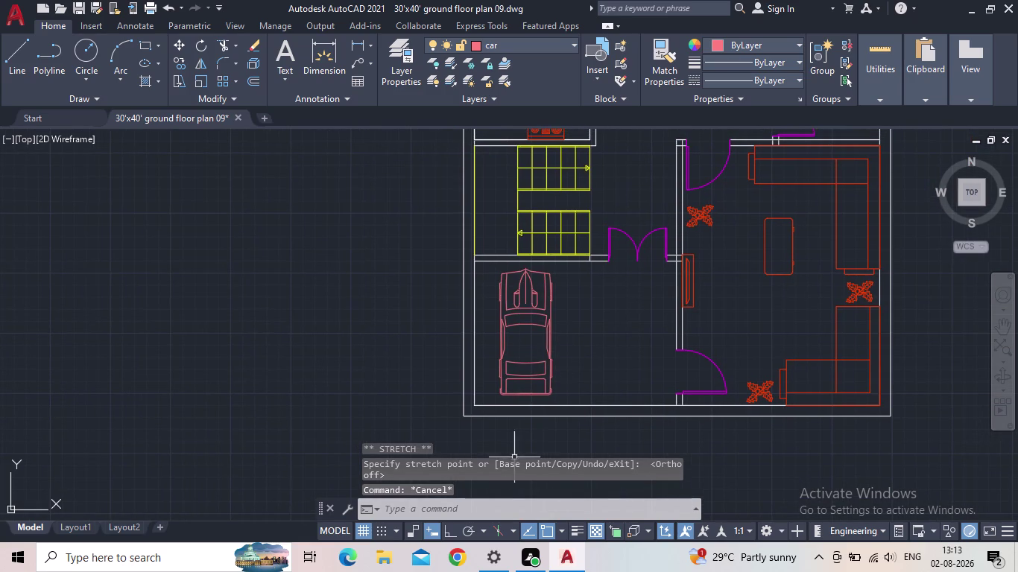
scroll(up, 3)
scroll(down, 3)
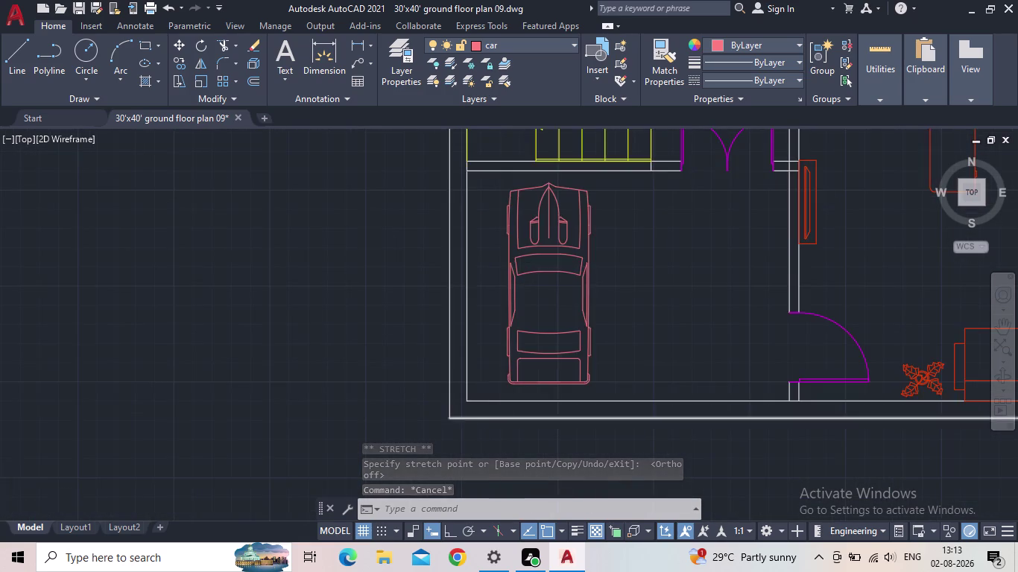
scroll(down, 3)
middle_drag(488, 422, 456, 389)
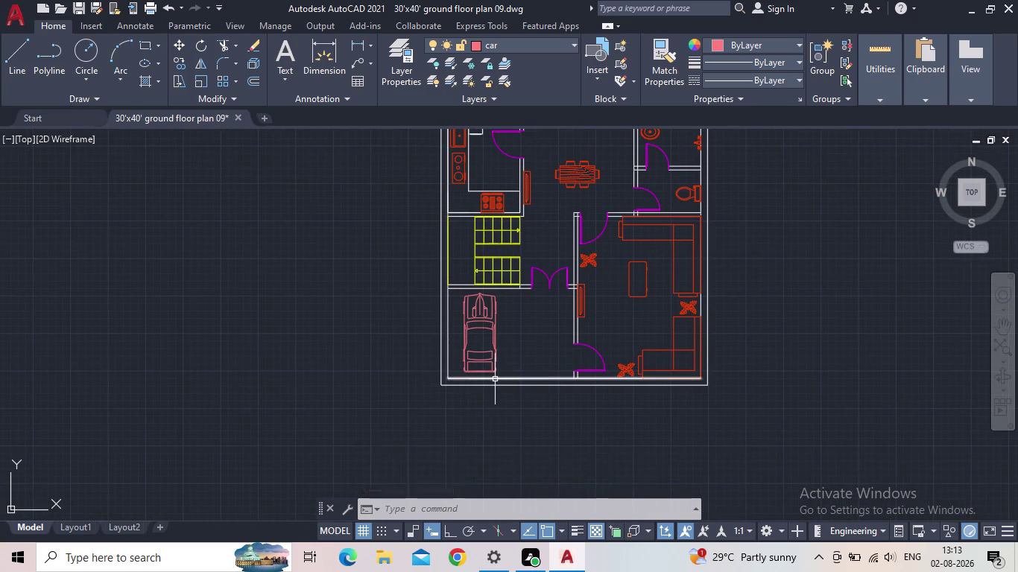
scroll(down, 3)
scroll(up, 3)
middle_drag(522, 377, 577, 343)
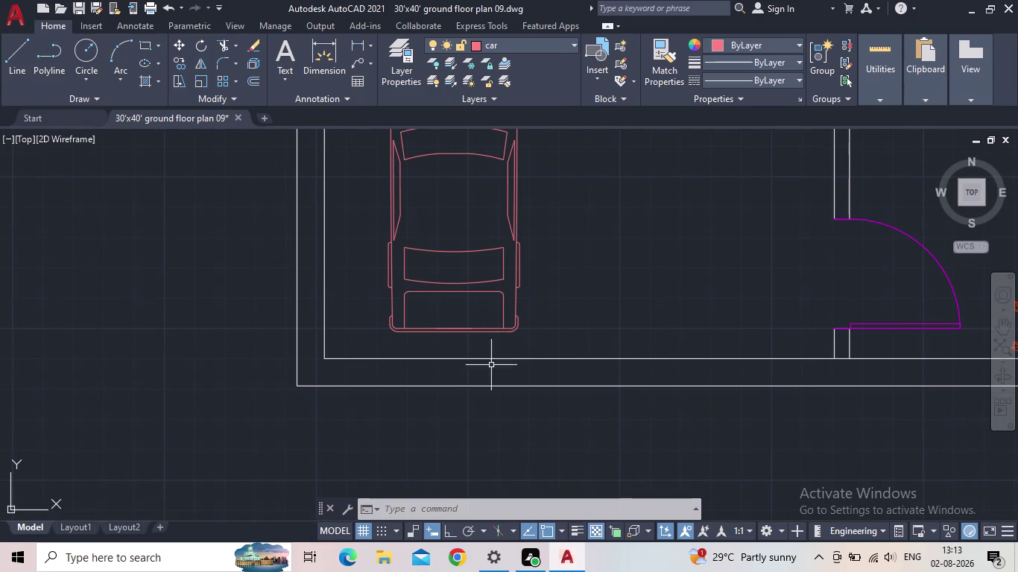
scroll(down, 3)
scroll(down, 3)
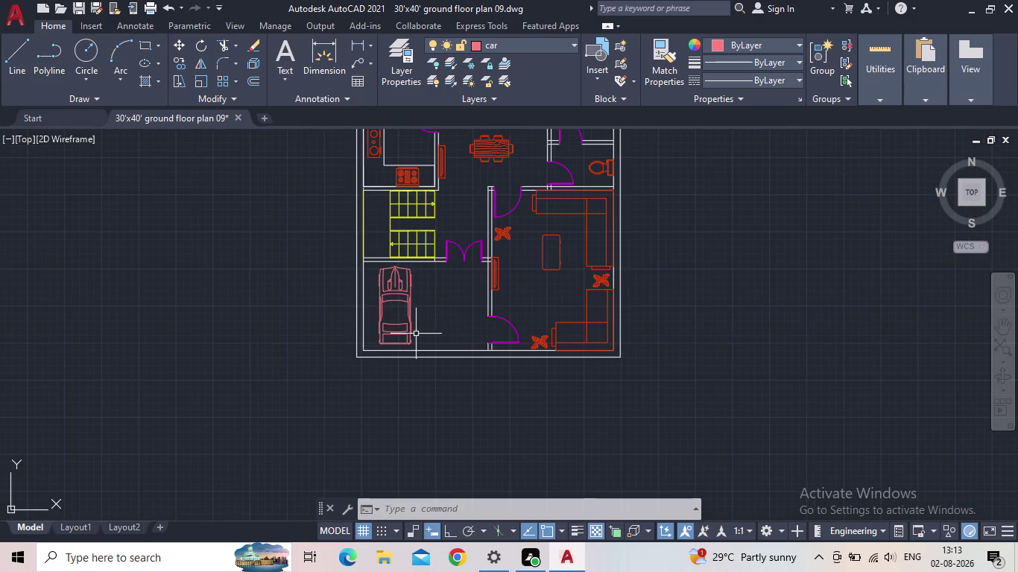
middle_drag(437, 321, 405, 336)
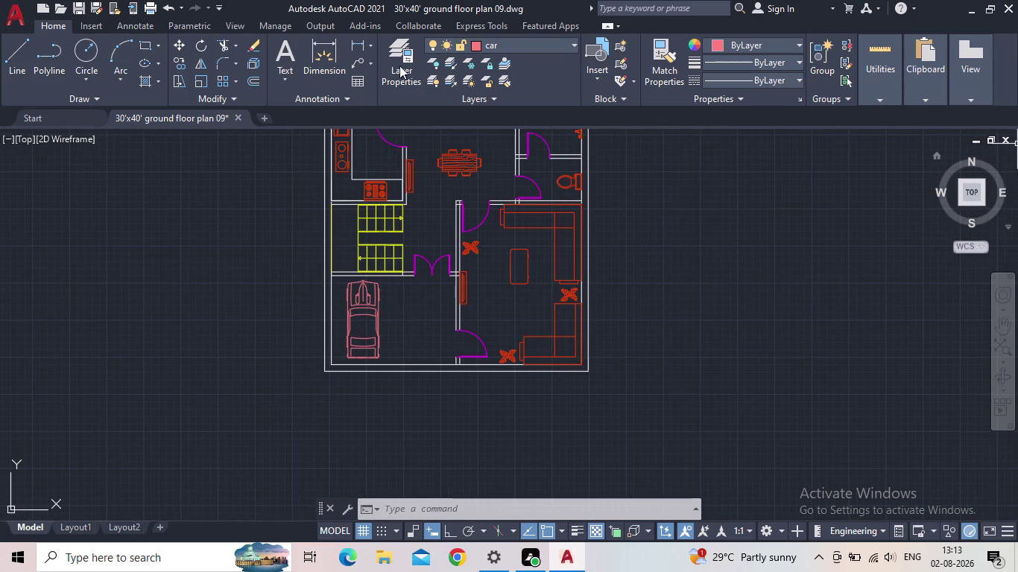
scroll(up, 3)
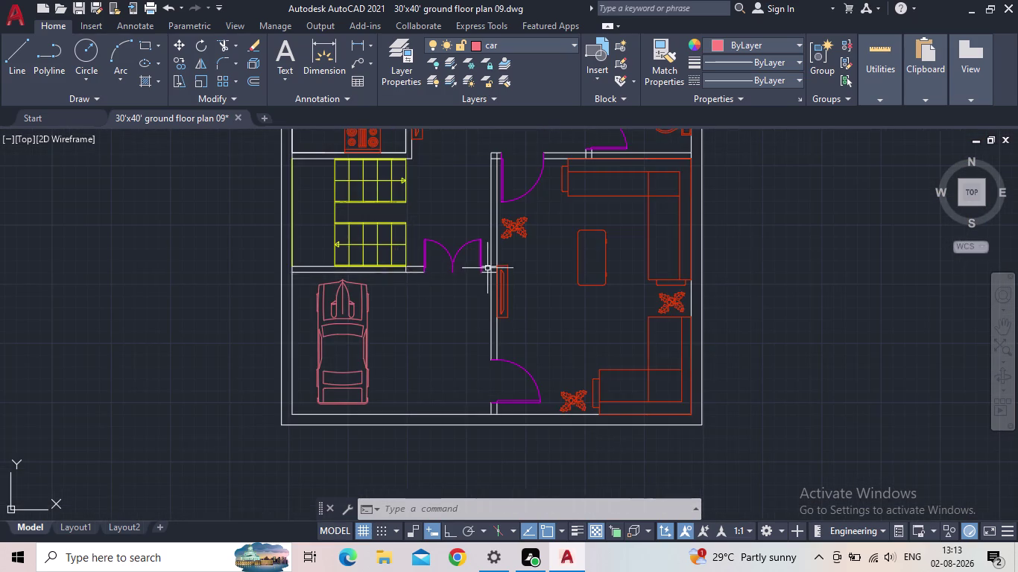
scroll(up, 3)
key(t)
Start TRIM and cut the crossing wall lines at the junction beside the garage double door.
key(r)
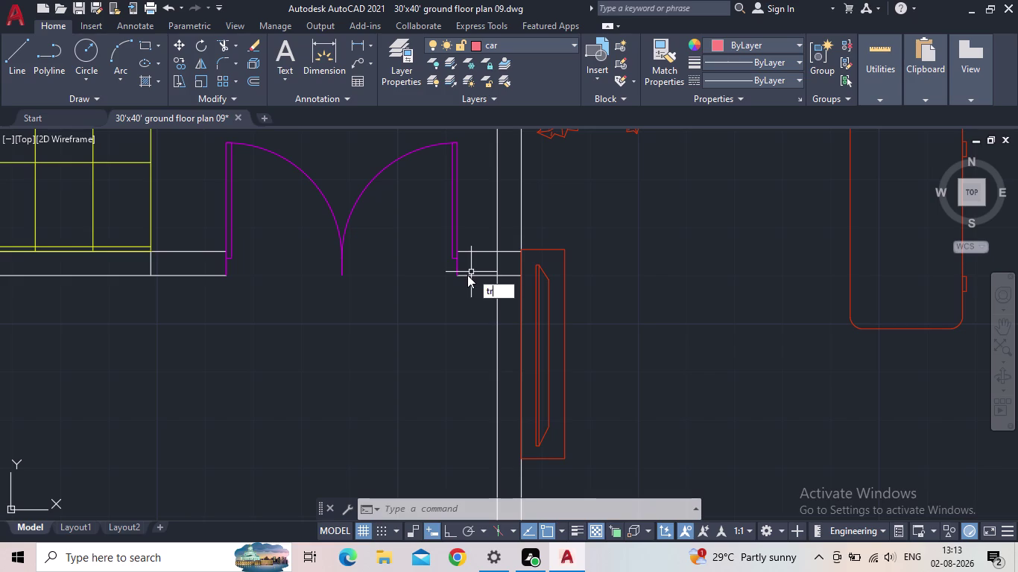
key(Return)
scroll(up, 3)
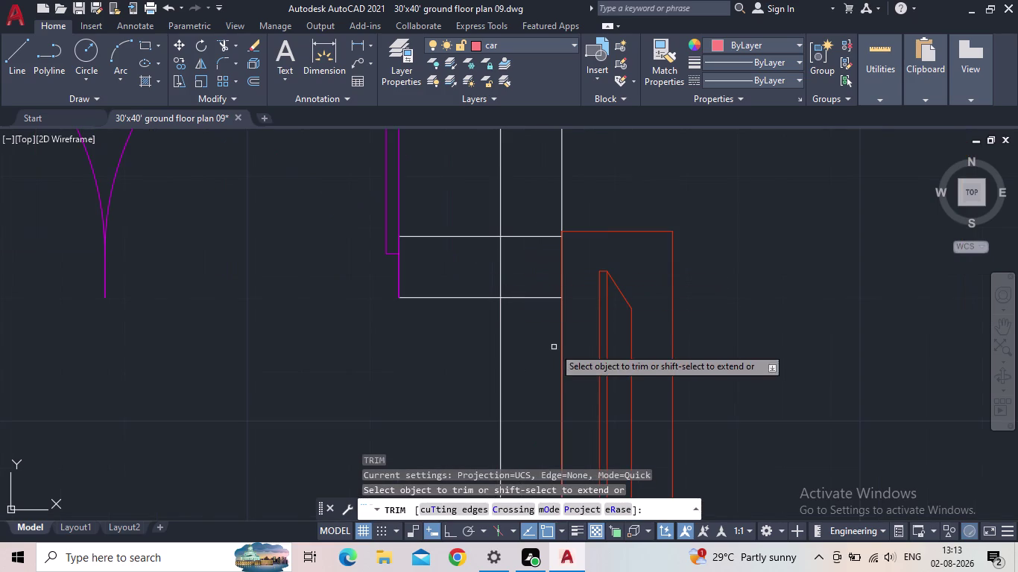
drag(535, 319, 526, 205)
drag(512, 256, 487, 260)
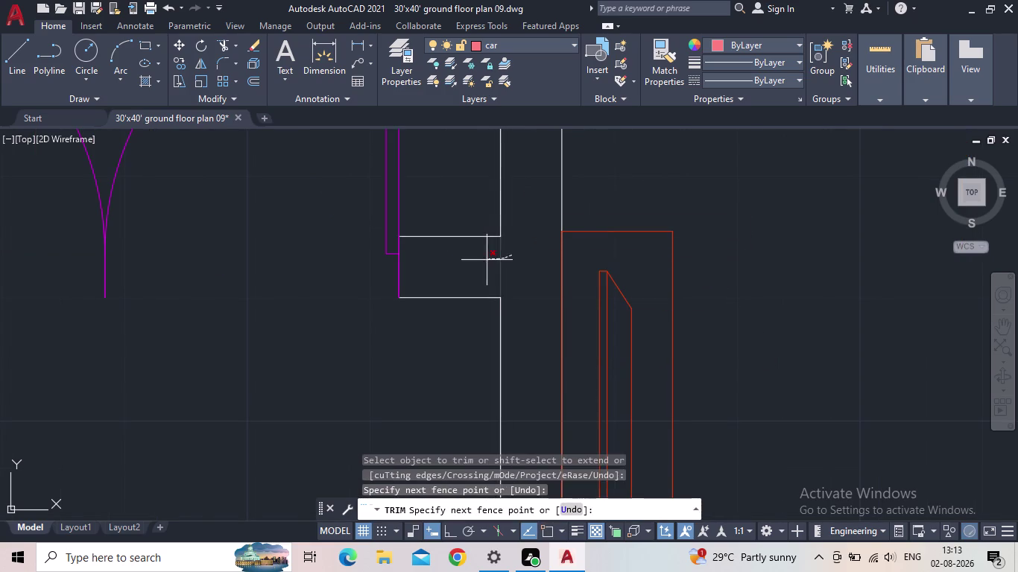
drag(486, 260, 486, 260)
Trim the overlapping wall lines at the living room's upper door.
scroll(down, 3)
scroll(down, 3)
scroll(up, 3)
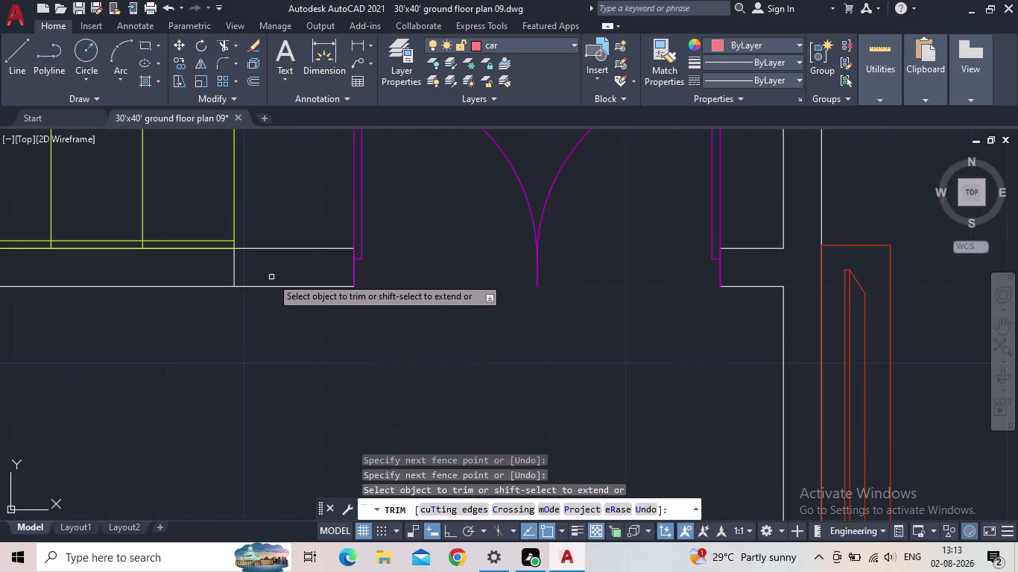
scroll(down, 3)
scroll(down, 3)
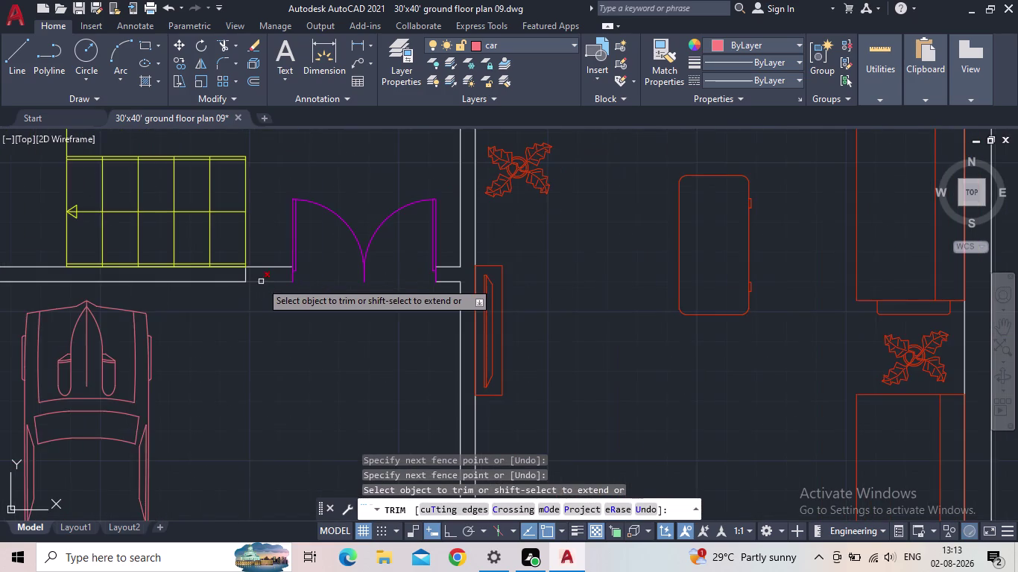
scroll(down, 3)
middle_drag(284, 387, 253, 383)
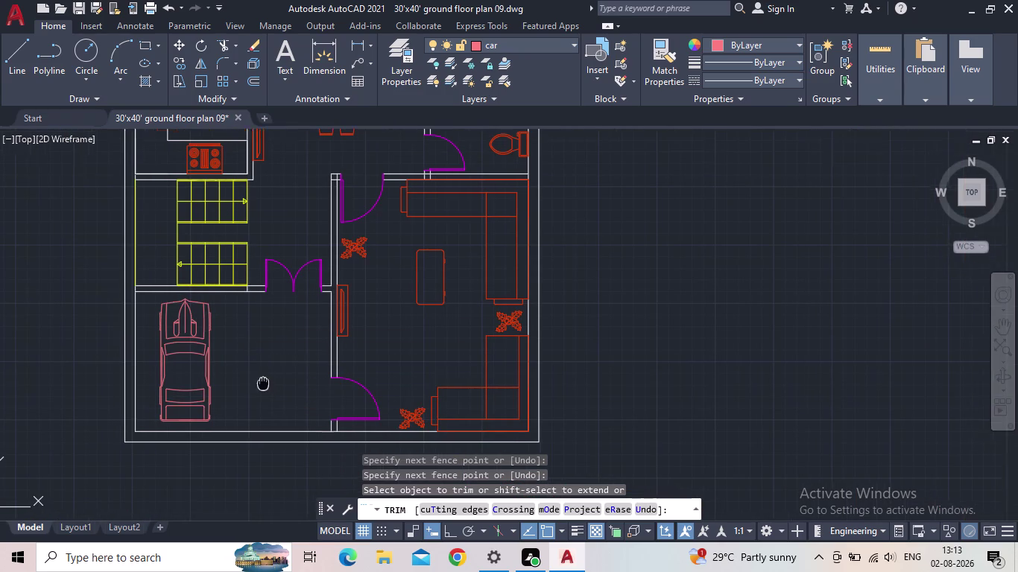
middle_drag(253, 383, 246, 387)
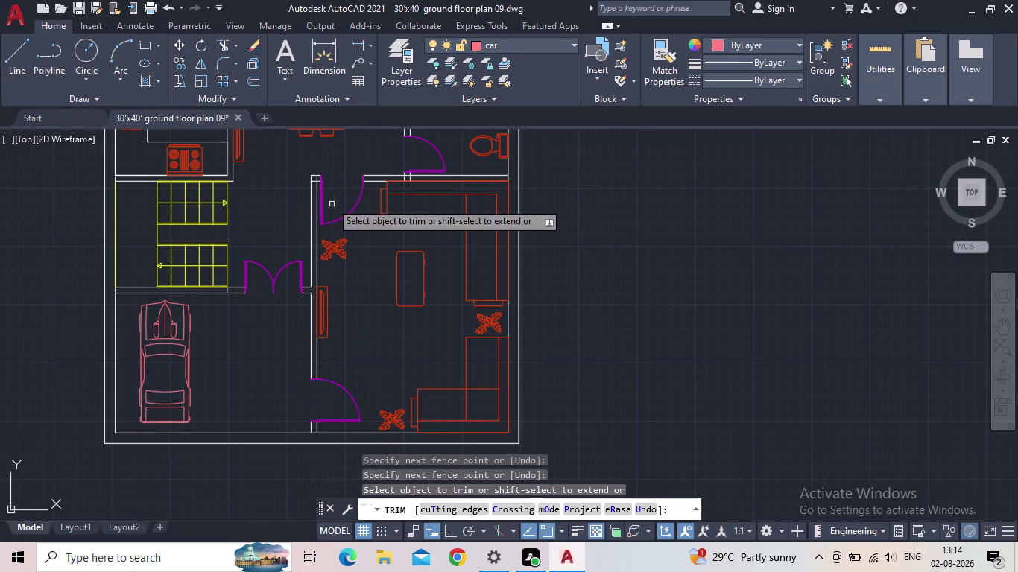
scroll(up, 3)
drag(294, 194, 255, 238)
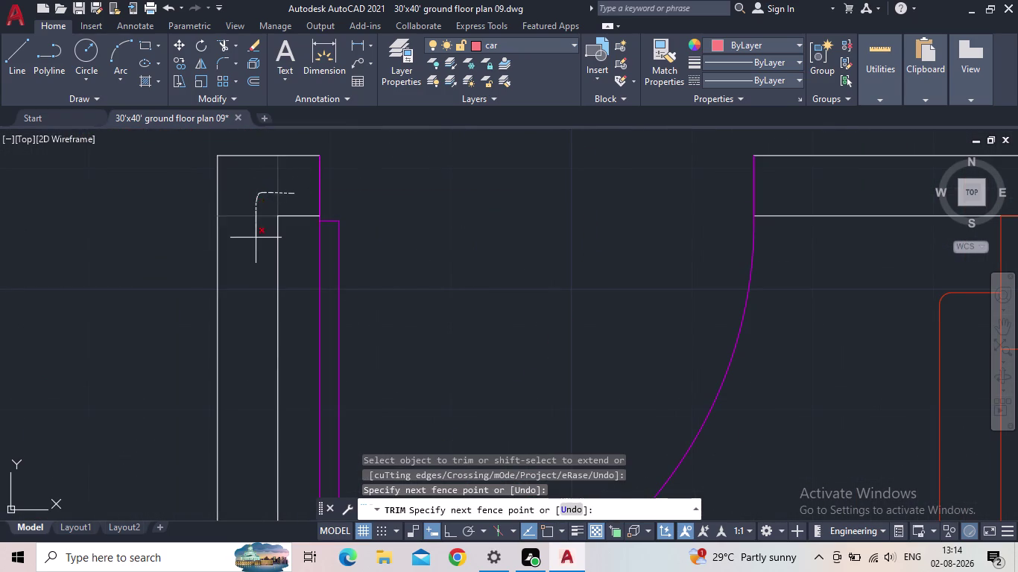
drag(256, 238, 254, 237)
Trim the wall ends below the toilet door.
scroll(down, 3)
scroll(down, 3)
middle_drag(352, 223, 248, 253)
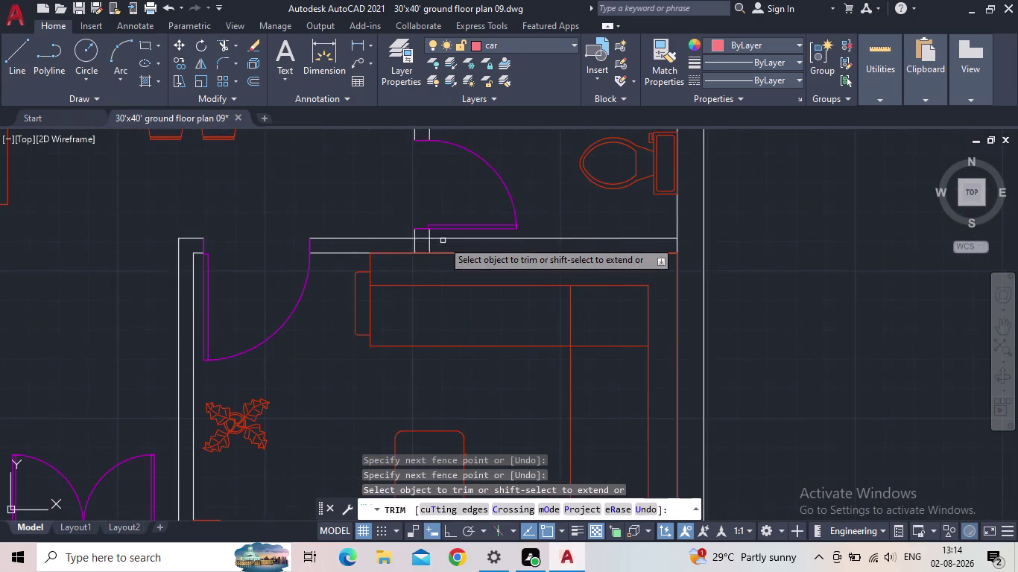
scroll(up, 3)
drag(408, 254, 295, 255)
drag(356, 250, 352, 232)
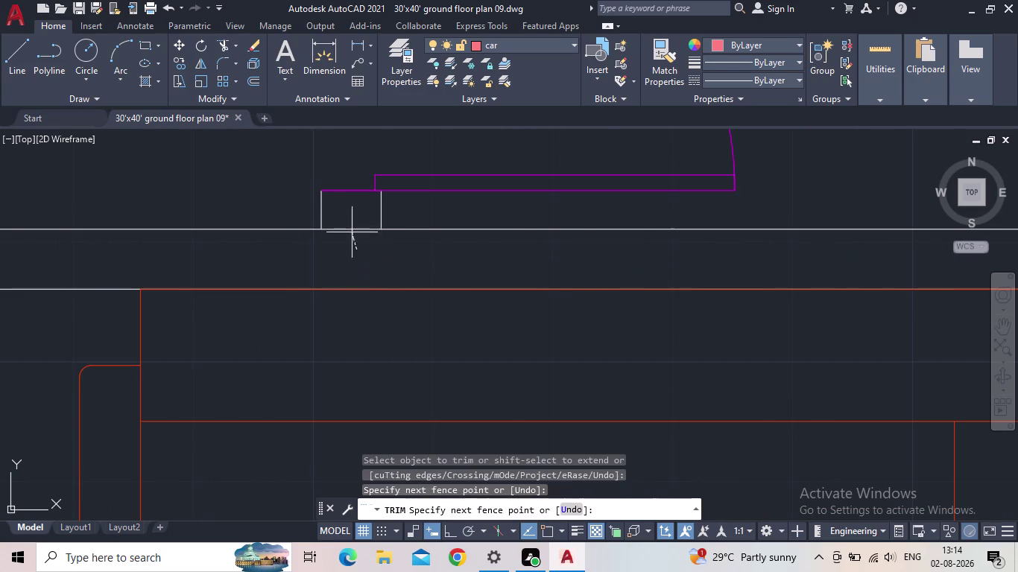
drag(352, 233, 351, 222)
Trim the leftover wall lines by the toilet and near the dining area.
scroll(down, 3)
scroll(down, 3)
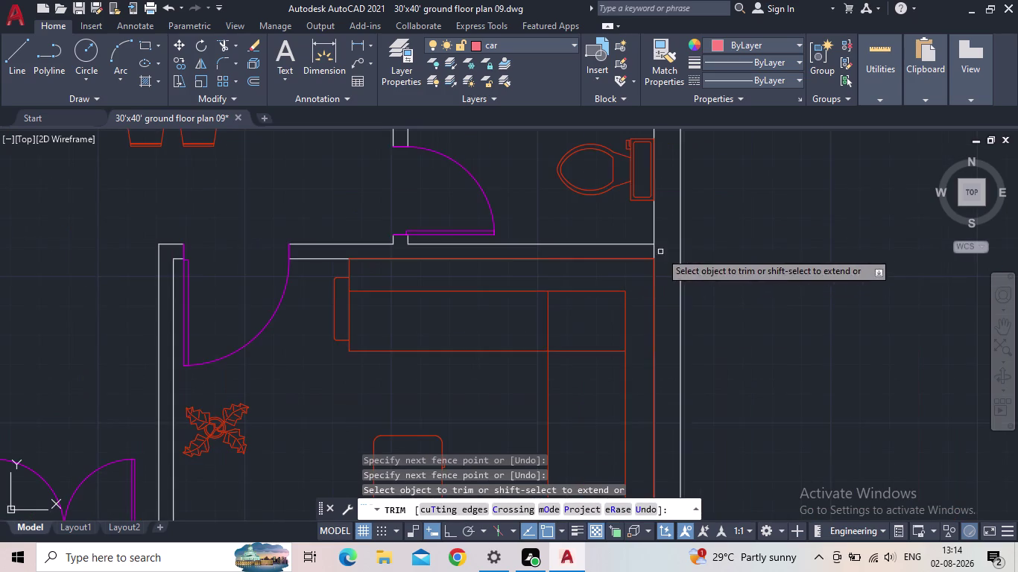
scroll(up, 3)
drag(658, 253, 623, 259)
scroll(down, 3)
middle_drag(647, 248, 623, 387)
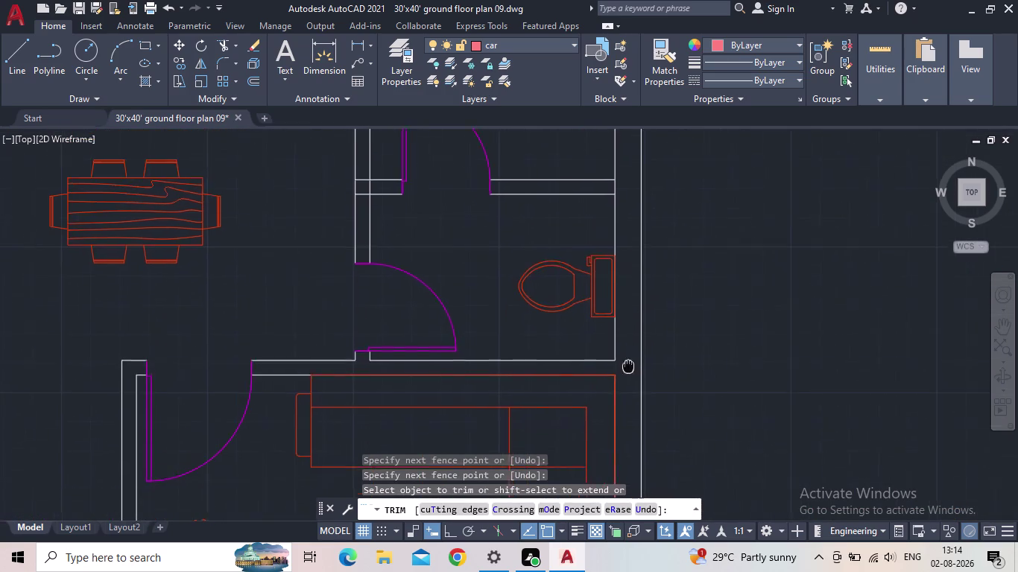
middle_drag(623, 386, 618, 392)
scroll(down, 3)
scroll(up, 3)
drag(650, 267, 618, 268)
scroll(down, 3)
Trim the crossing lines at the bathroom wall junction and begin a fence across the partition.
middle_drag(472, 297, 586, 323)
scroll(up, 3)
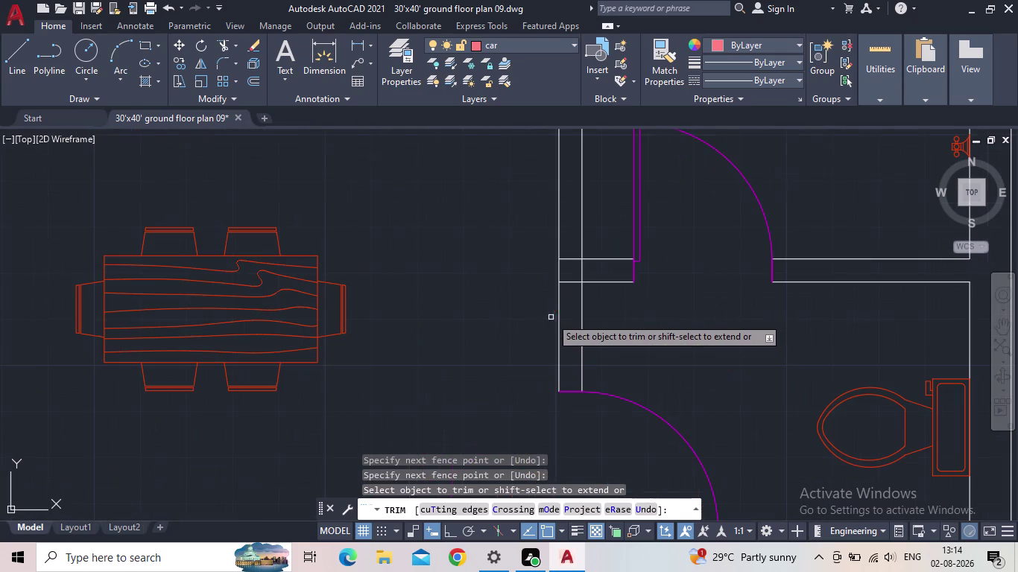
drag(571, 292, 572, 250)
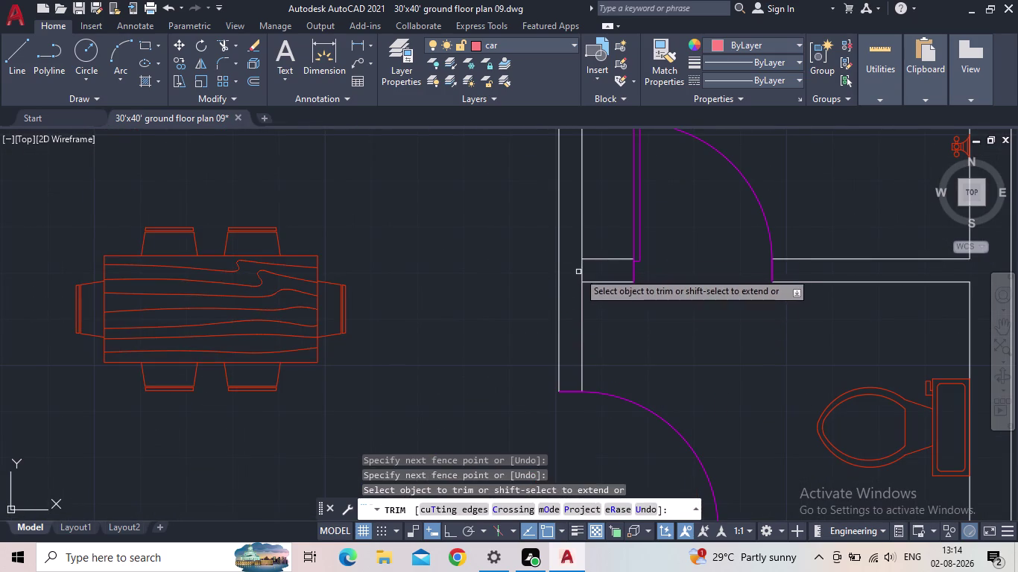
drag(577, 274, 585, 273)
scroll(down, 3)
middle_drag(542, 260, 539, 276)
click(584, 289)
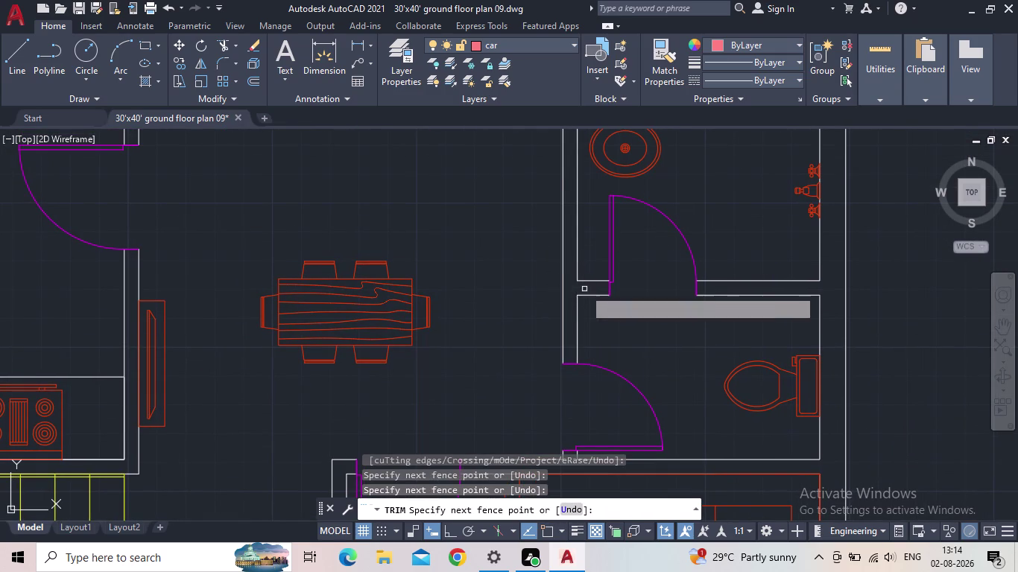
Trim the wall lines at the corridor junction near the bedroom doors.
scroll(down, 3)
middle_drag(525, 248, 500, 328)
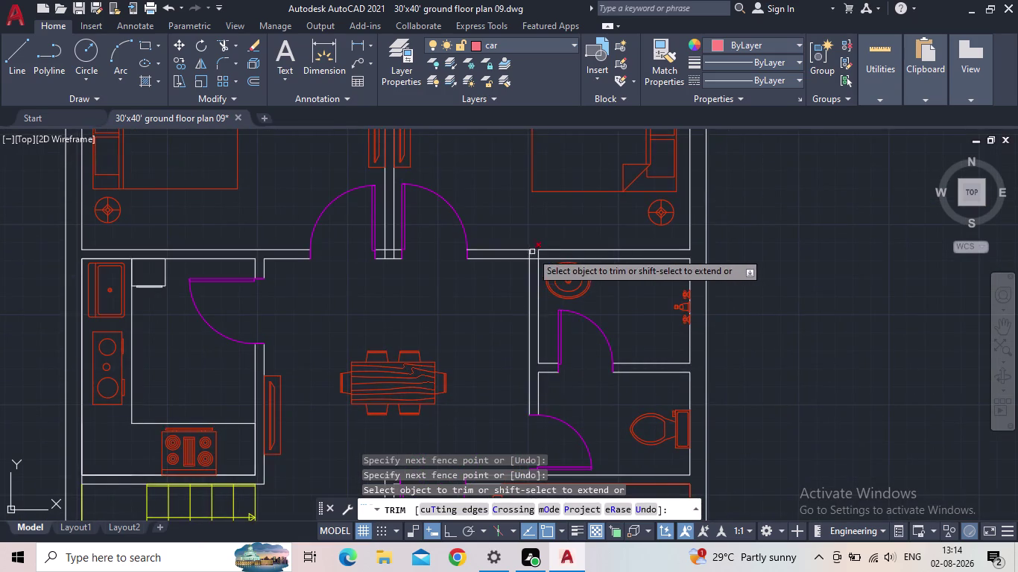
scroll(up, 3)
scroll(up, 3)
drag(551, 274, 550, 249)
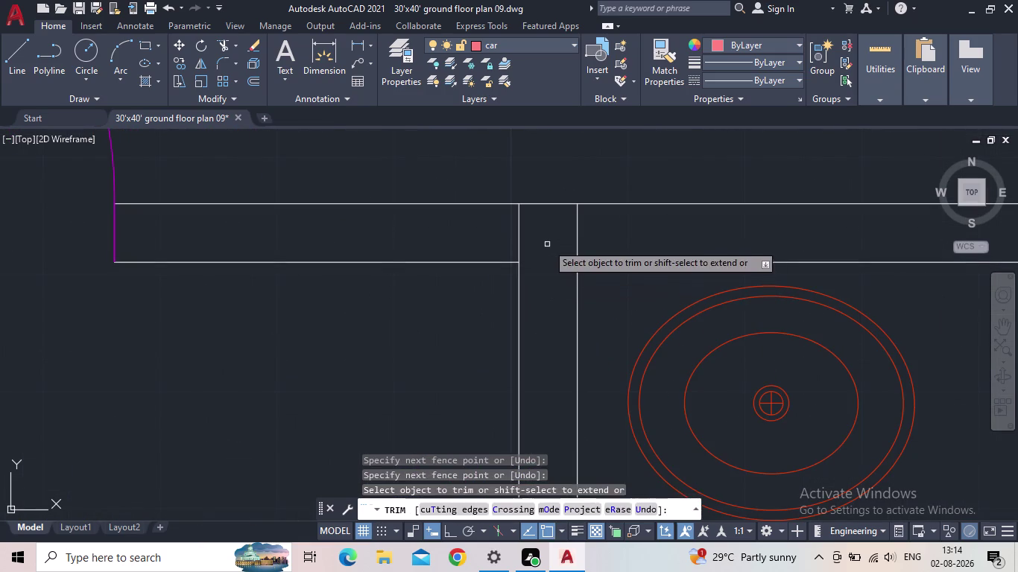
drag(541, 236, 514, 235)
drag(587, 235, 564, 237)
scroll(down, 3)
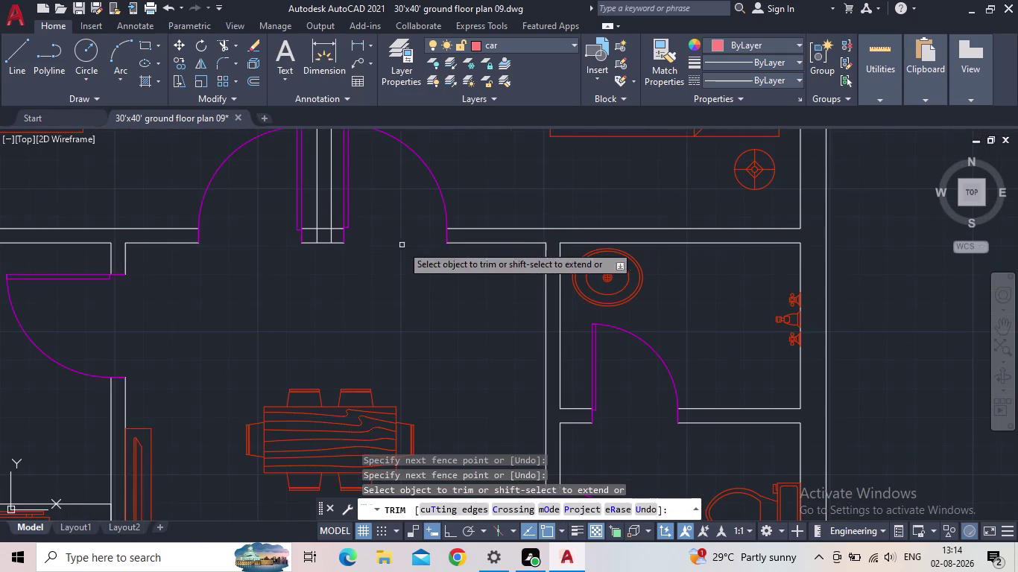
Trim the crossing lines and remaining stub between the bedroom double doors.
middle_drag(402, 246, 473, 313)
scroll(down, 3)
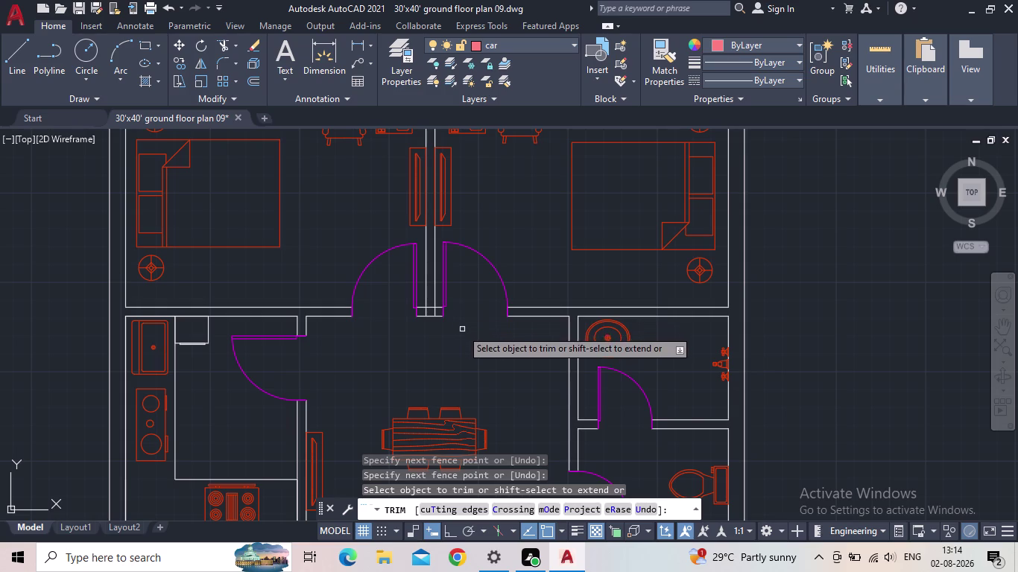
scroll(up, 3)
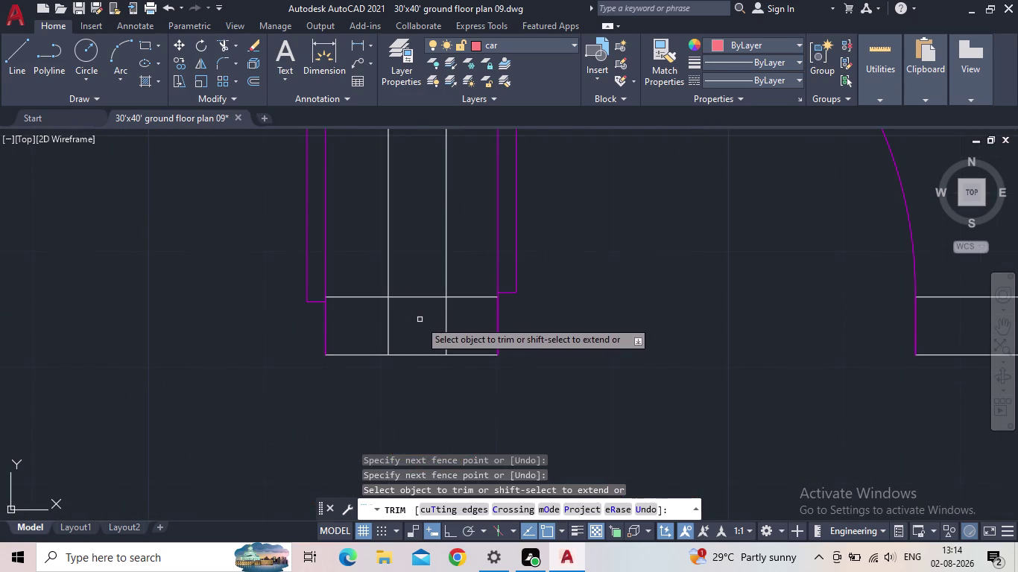
drag(420, 321, 418, 273)
drag(401, 317, 380, 327)
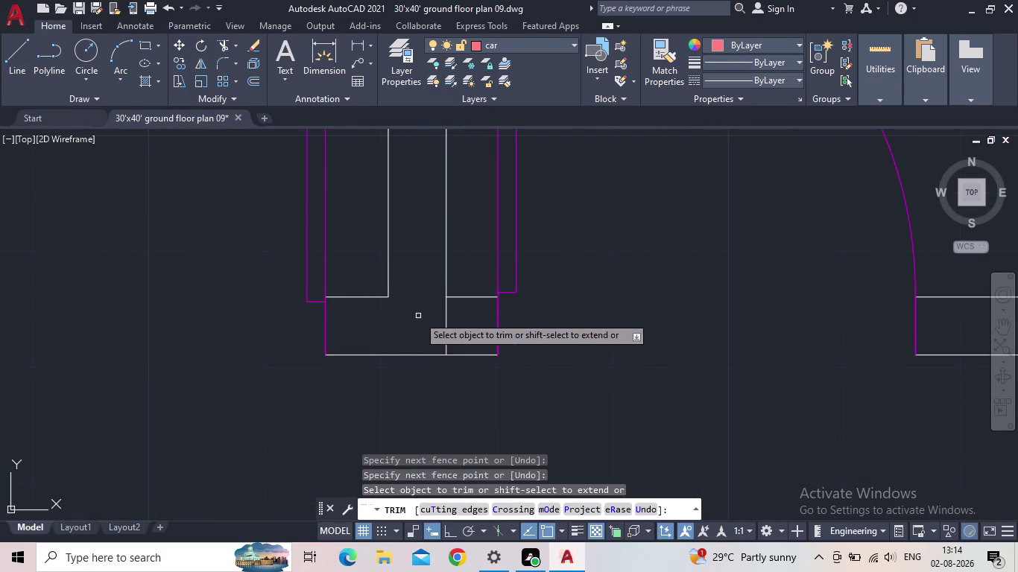
drag(424, 319, 473, 328)
scroll(down, 3)
scroll(down, 3)
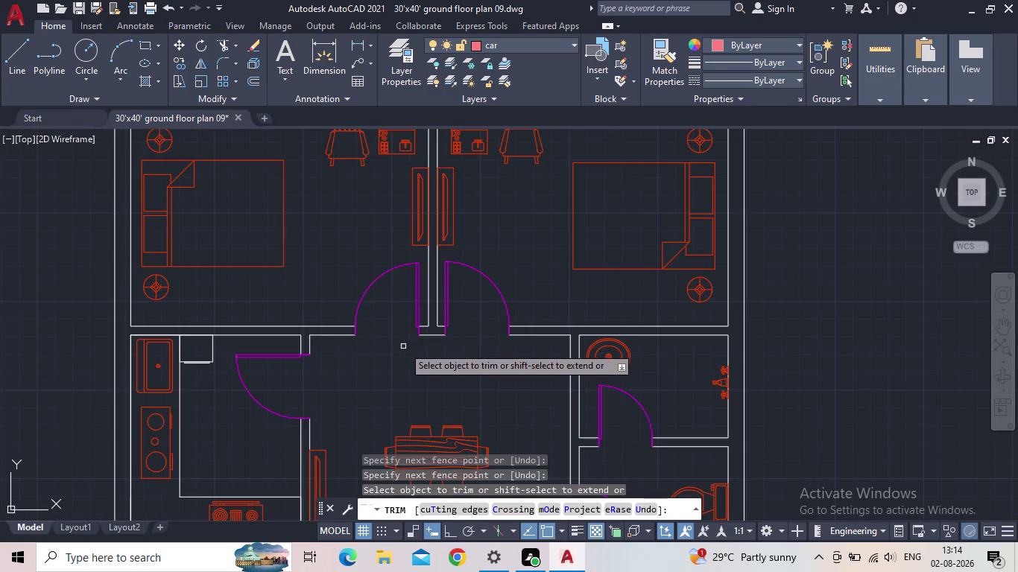
Review the layout and trim the wall line beside the garage double door.
middle_drag(403, 347, 452, 356)
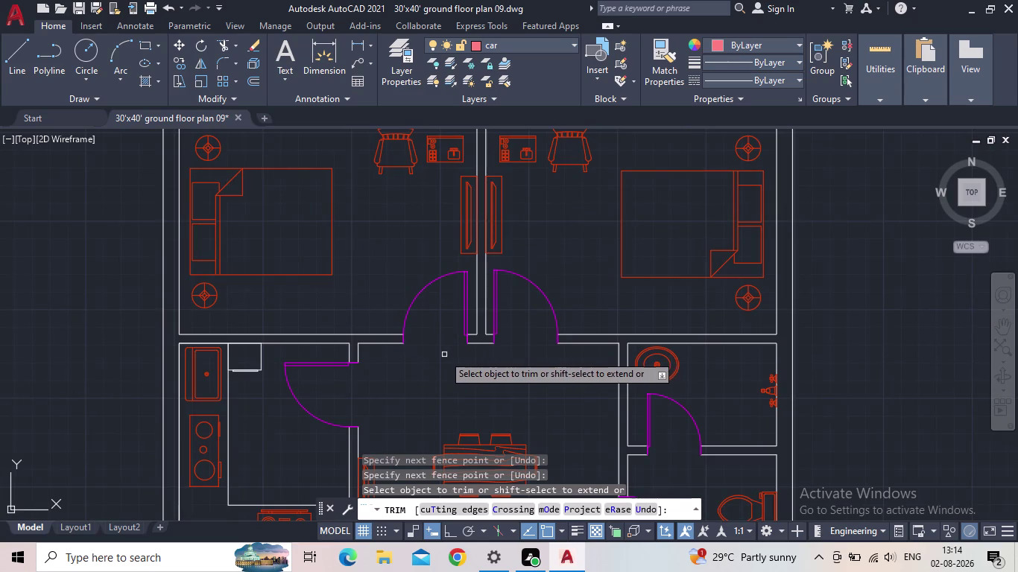
scroll(down, 3)
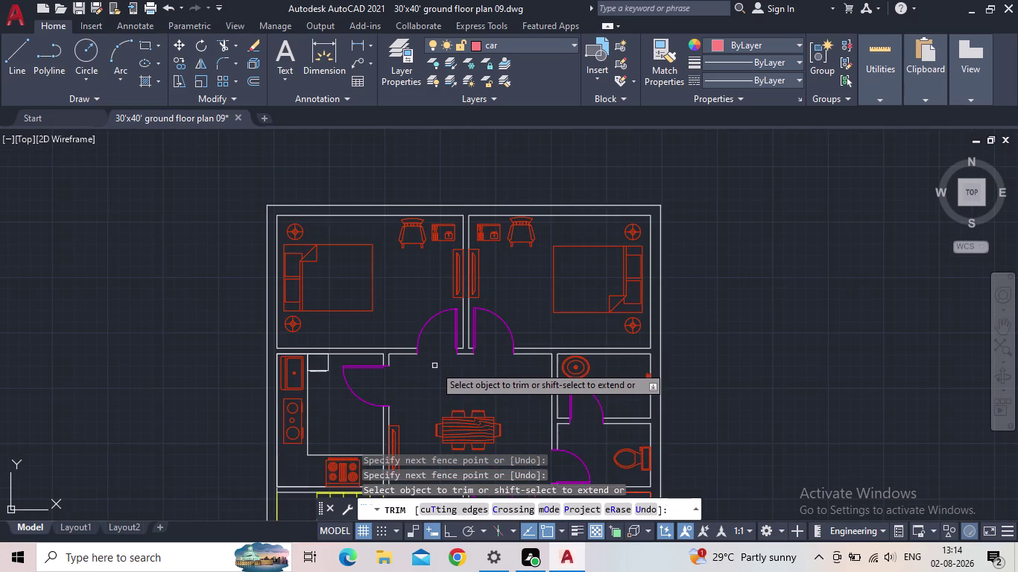
middle_drag(459, 384, 454, 347)
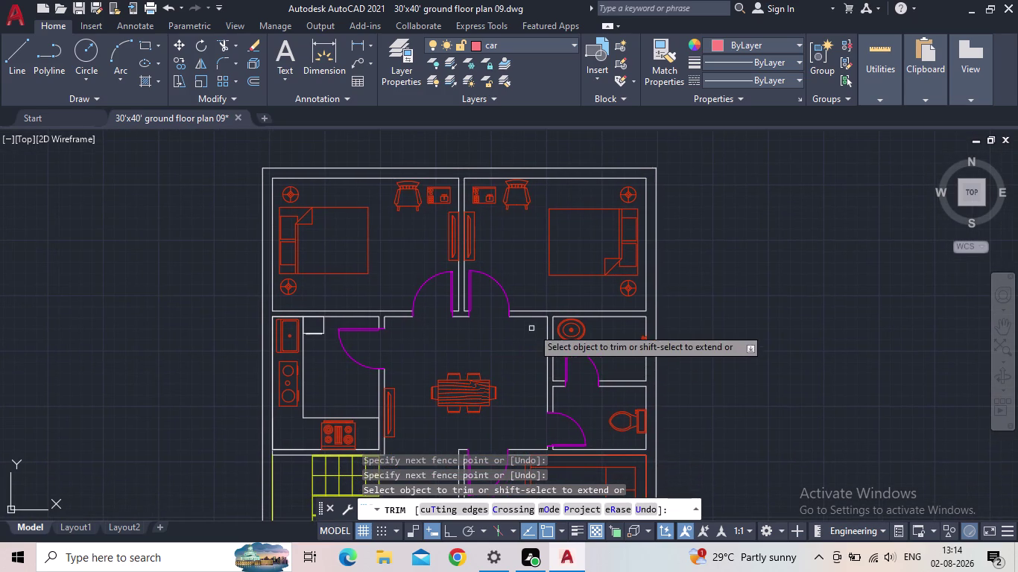
middle_drag(463, 362, 473, 301)
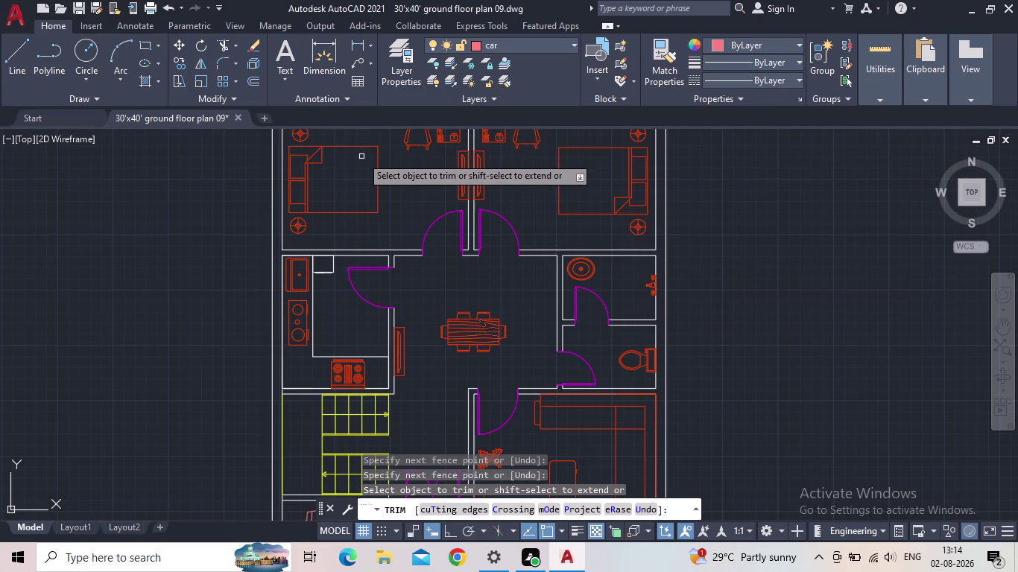
middle_drag(433, 285, 459, 248)
scroll(down, 3)
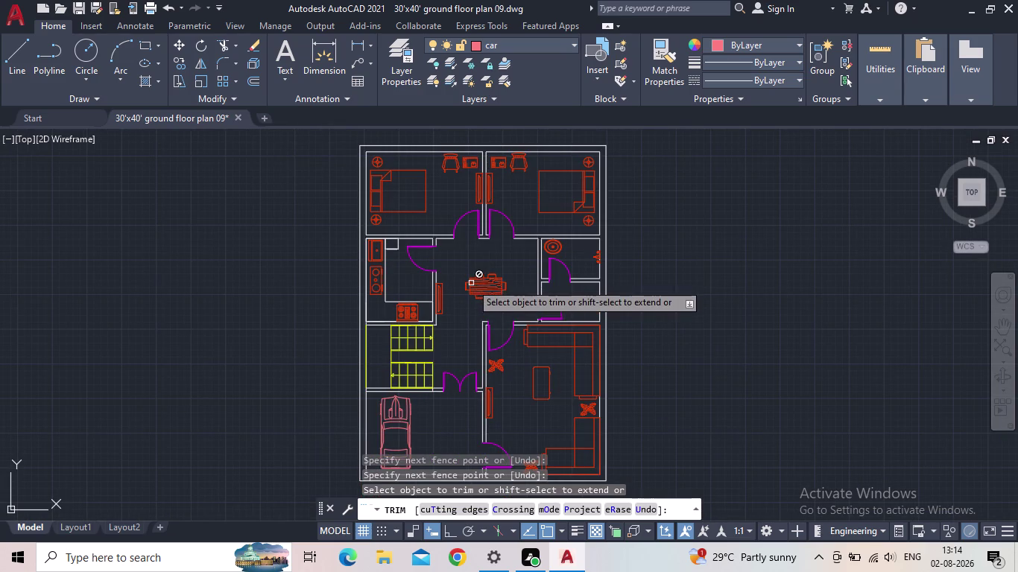
middle_drag(640, 328, 688, 237)
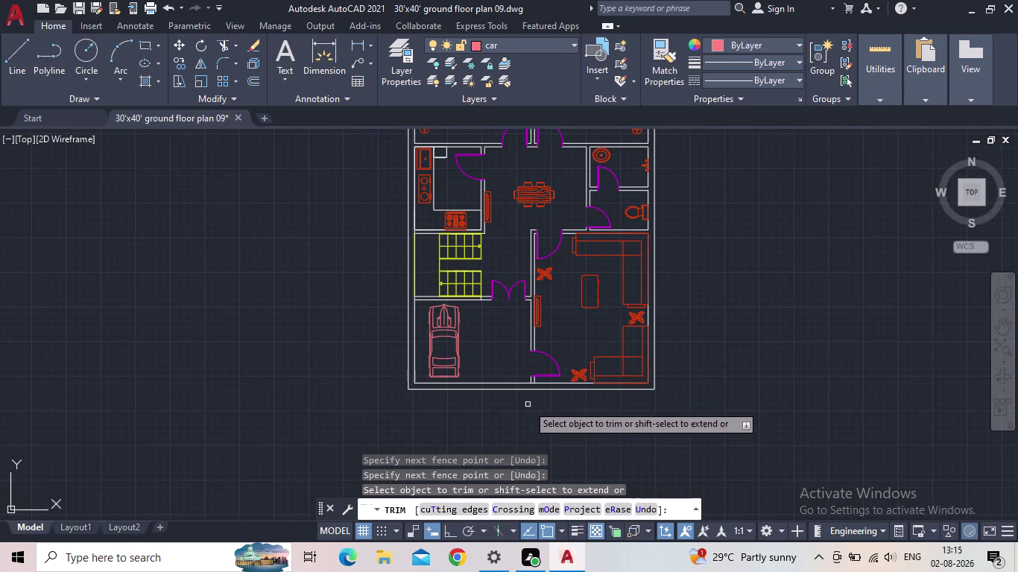
scroll(up, 3)
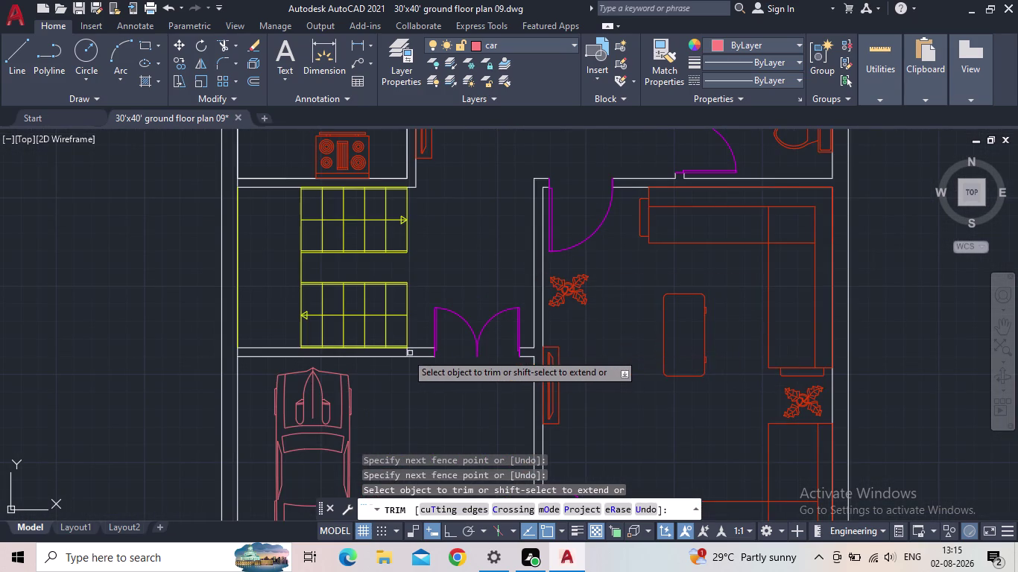
scroll(up, 3)
drag(427, 358, 399, 357)
scroll(down, 3)
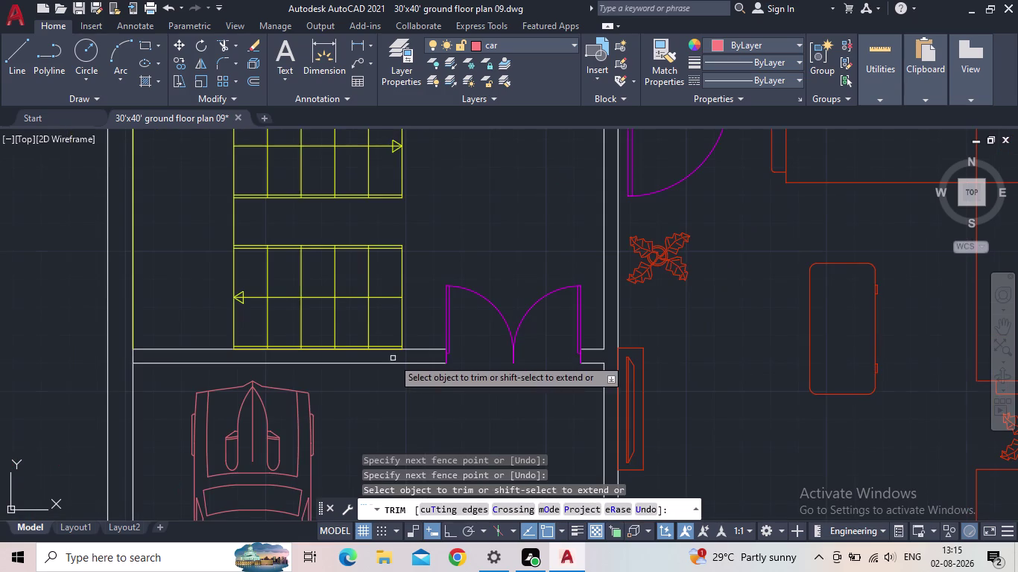
scroll(down, 3)
End the trim command and bring the whole floor plan into view.
middle_drag(405, 410, 410, 369)
scroll(up, 3)
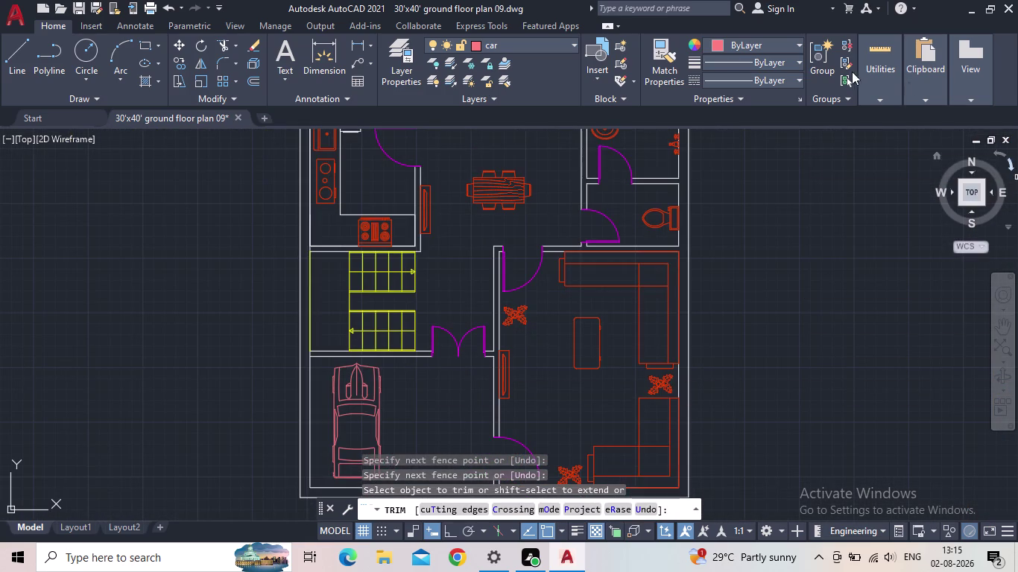
middle_drag(808, 292, 739, 192)
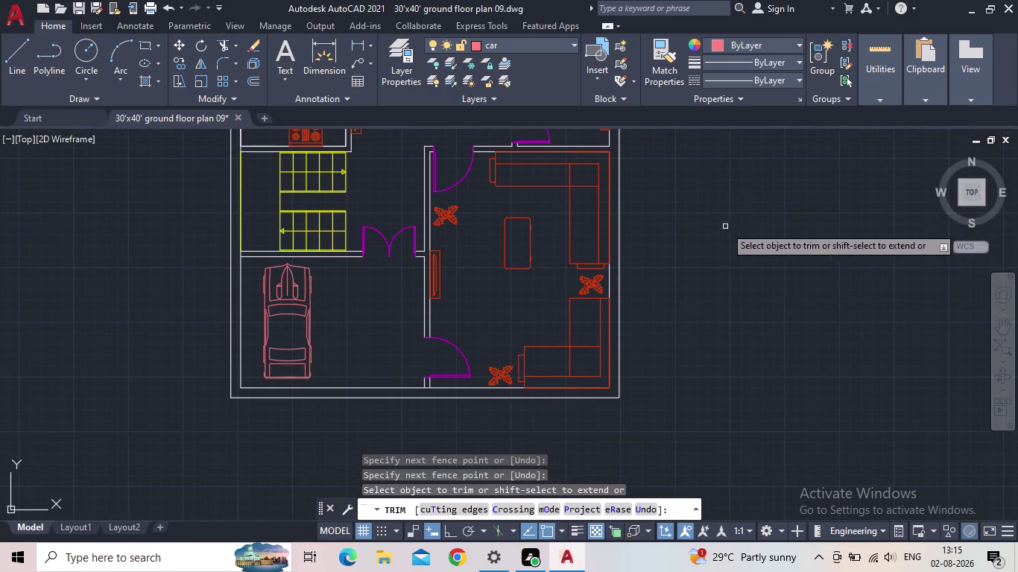
scroll(up, 3)
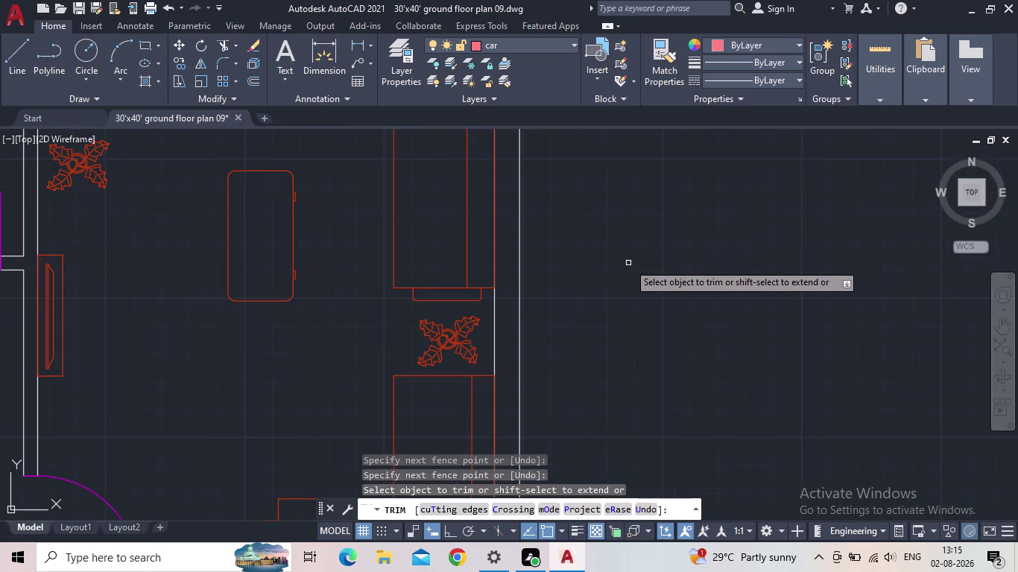
scroll(down, 3)
middle_drag(680, 281, 705, 288)
key(Escape)
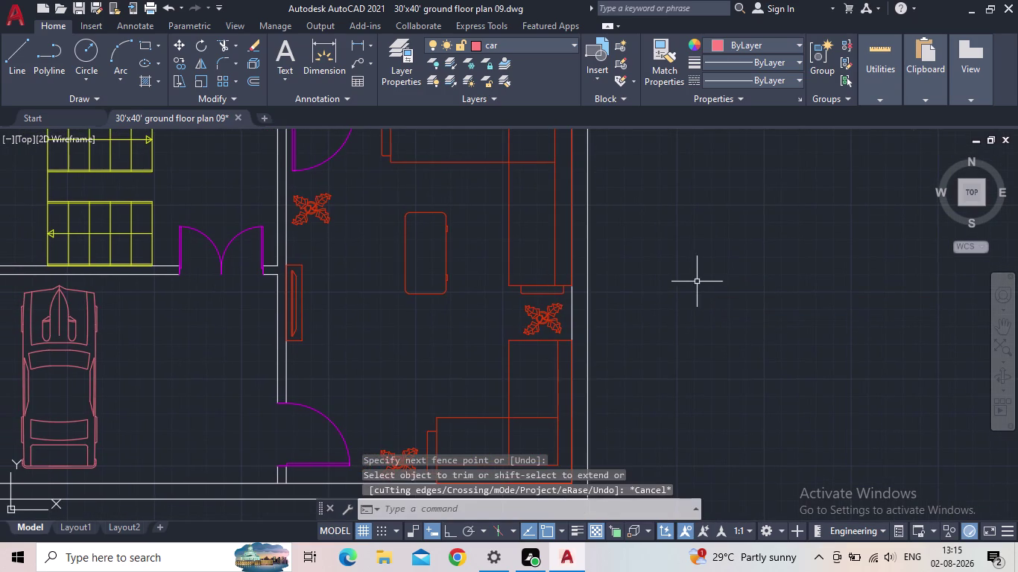
scroll(down, 3)
middle_drag(687, 286, 711, 368)
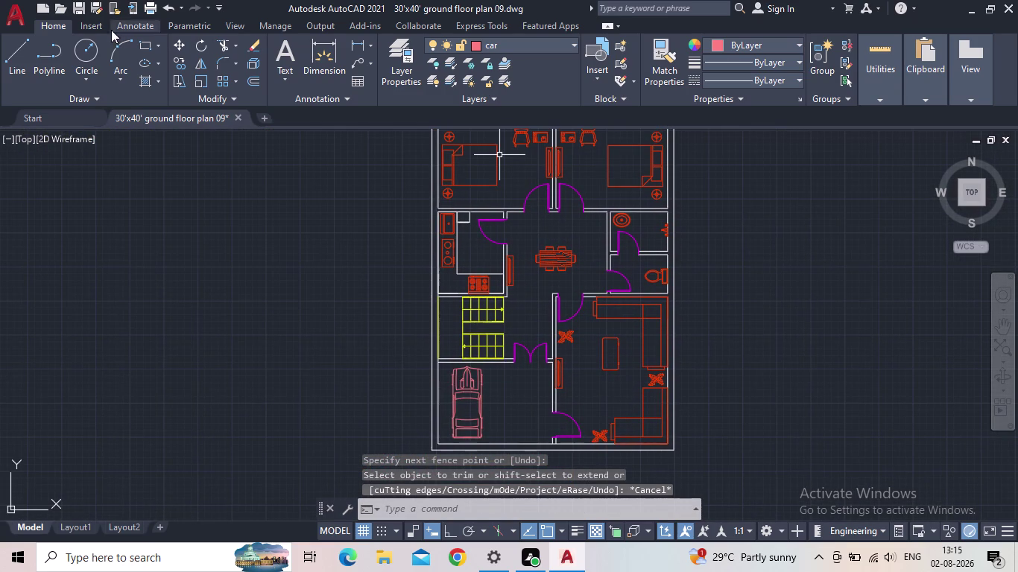
Save the drawing from the Quick Access Toolbar and recentre the plan.
click(79, 7)
click(79, 7)
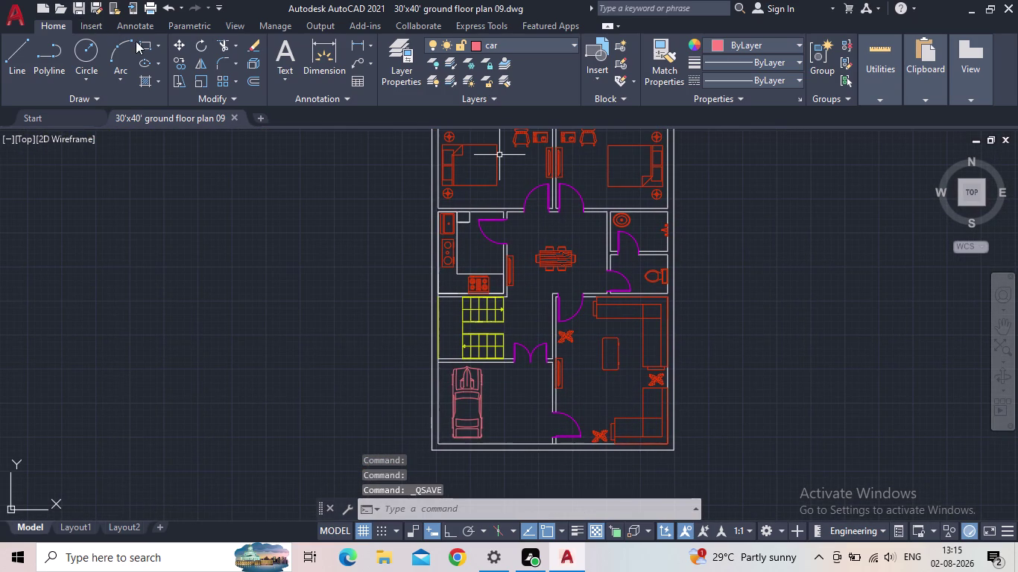
scroll(down, 3)
middle_drag(310, 179, 292, 220)
scroll(up, 3)
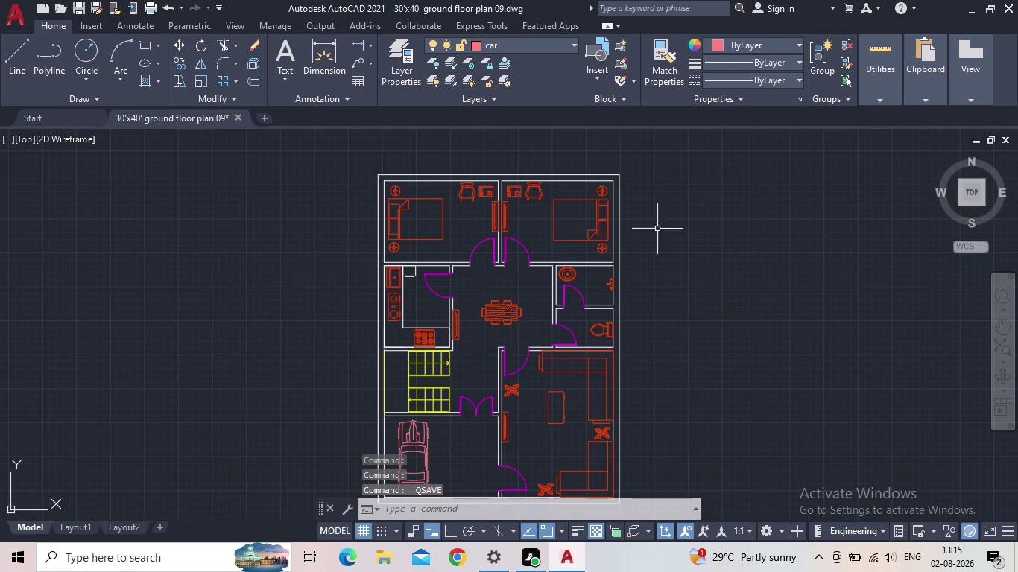
middle_drag(658, 265, 573, 193)
scroll(down, 3)
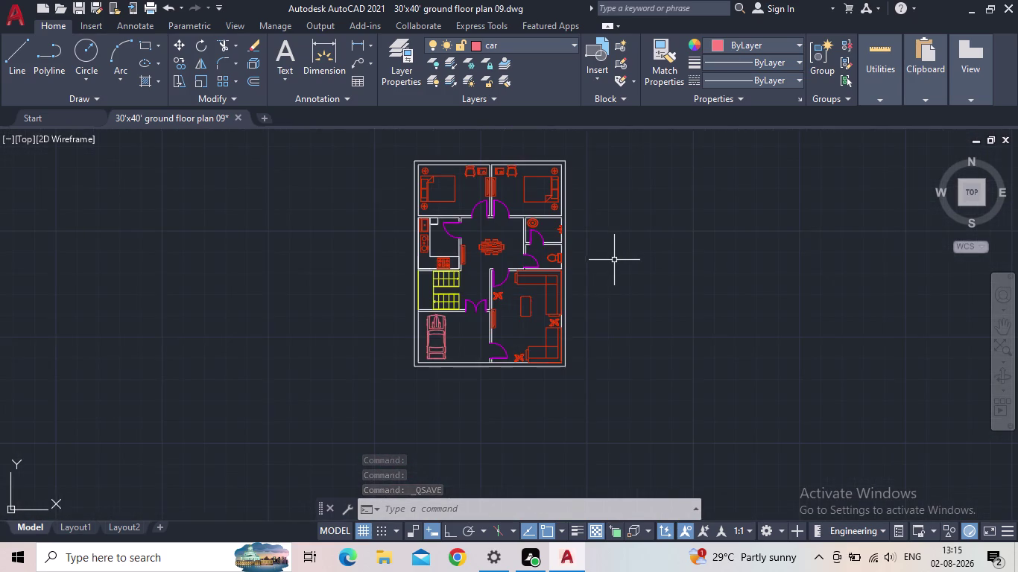
middle_drag(620, 259, 590, 290)
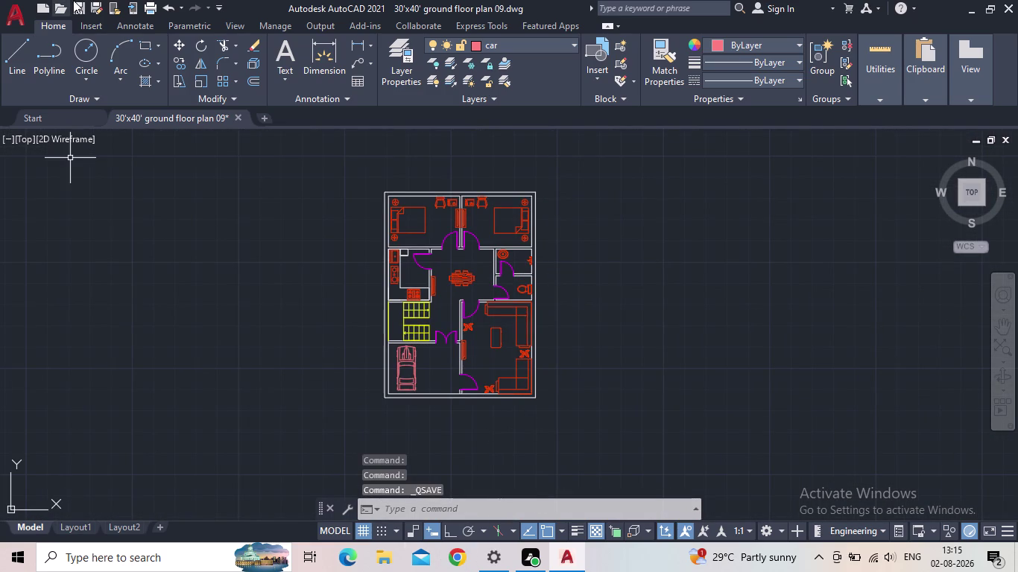
click(78, 5)
Open Layer Properties to list the nine drawing layers.
scroll(up, 3)
middle_drag(479, 318, 521, 372)
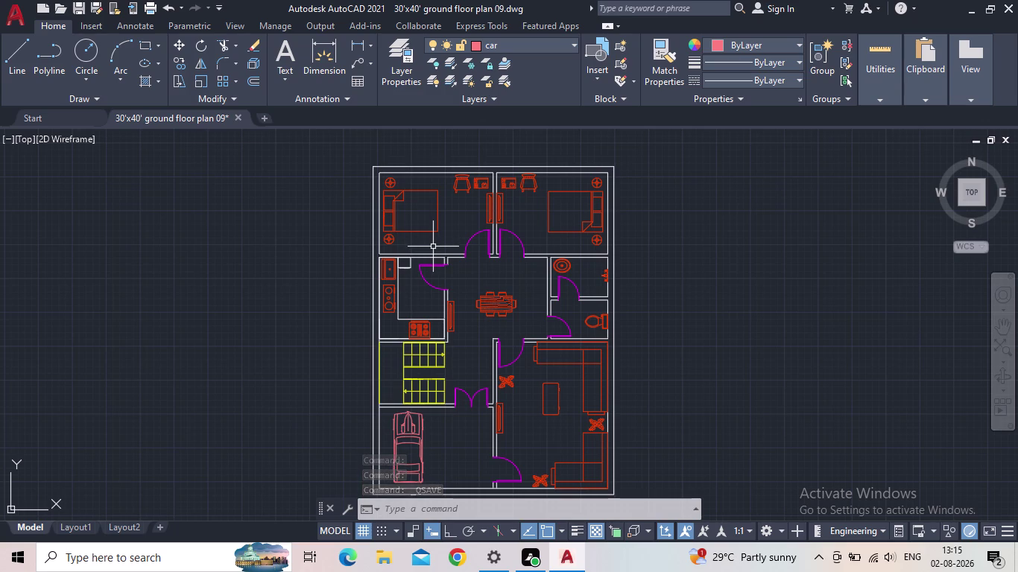
scroll(down, 3)
click(401, 78)
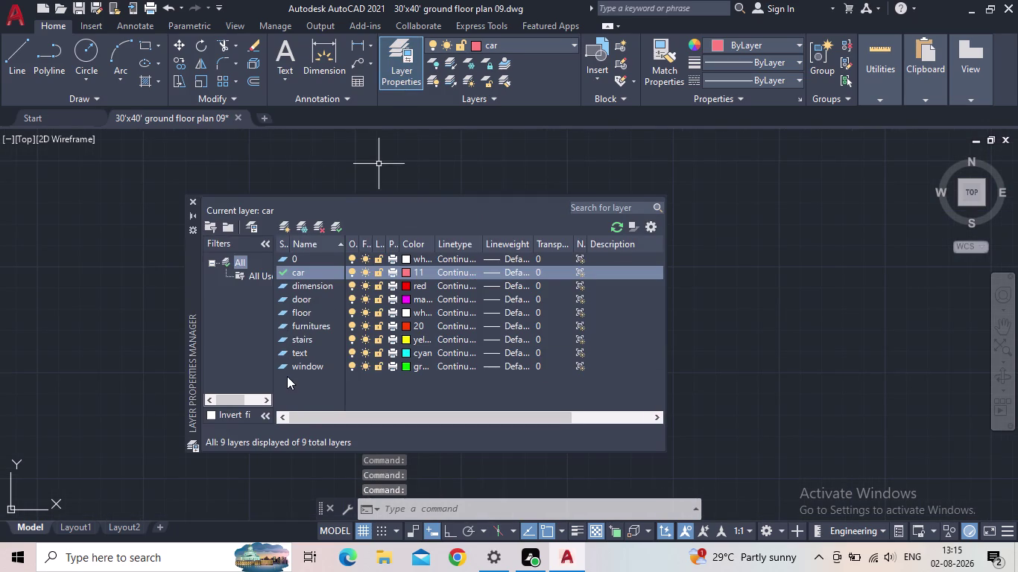
Make window the current layer and pick a rectangle corner beside the plan.
double_click(282, 366)
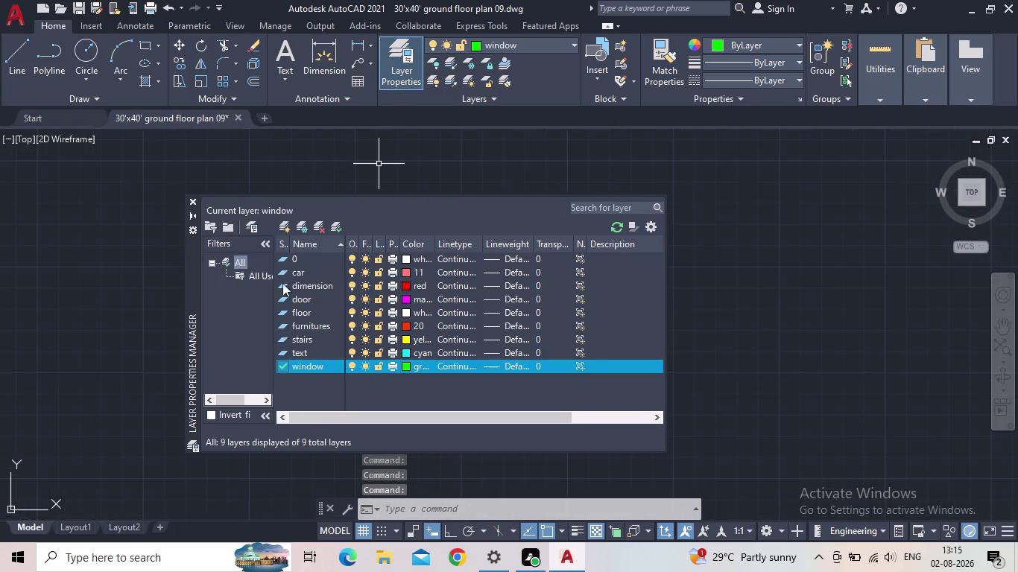
click(188, 199)
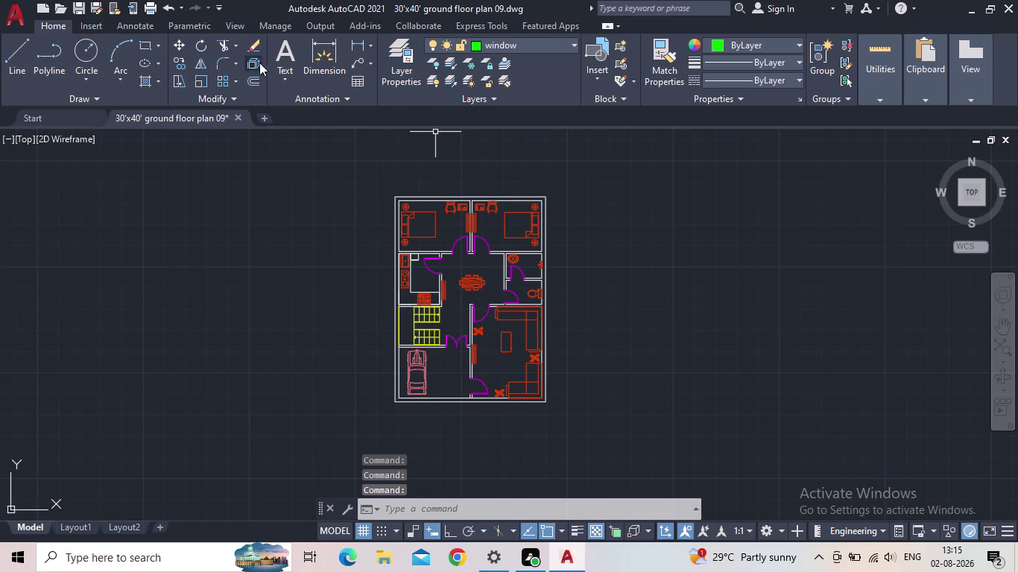
click(143, 46)
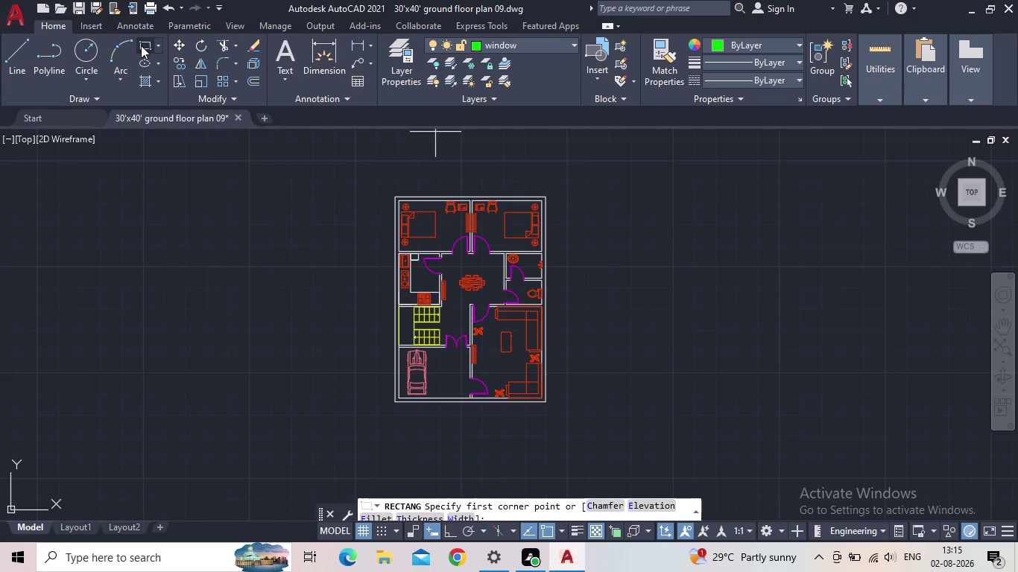
drag(659, 231, 678, 266)
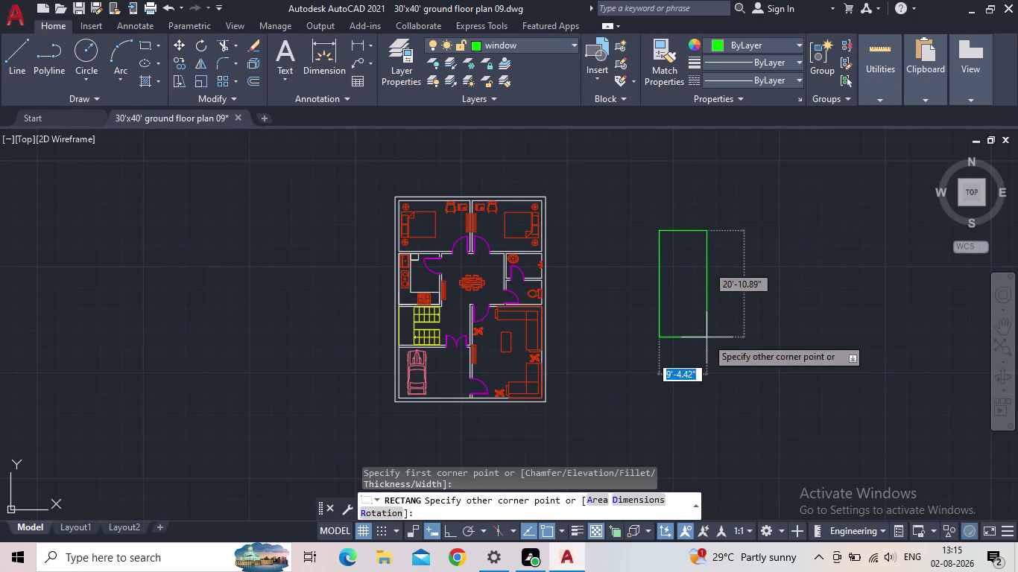
Size the rectangle 9" by 4' and place it right of the plan.
key(d)
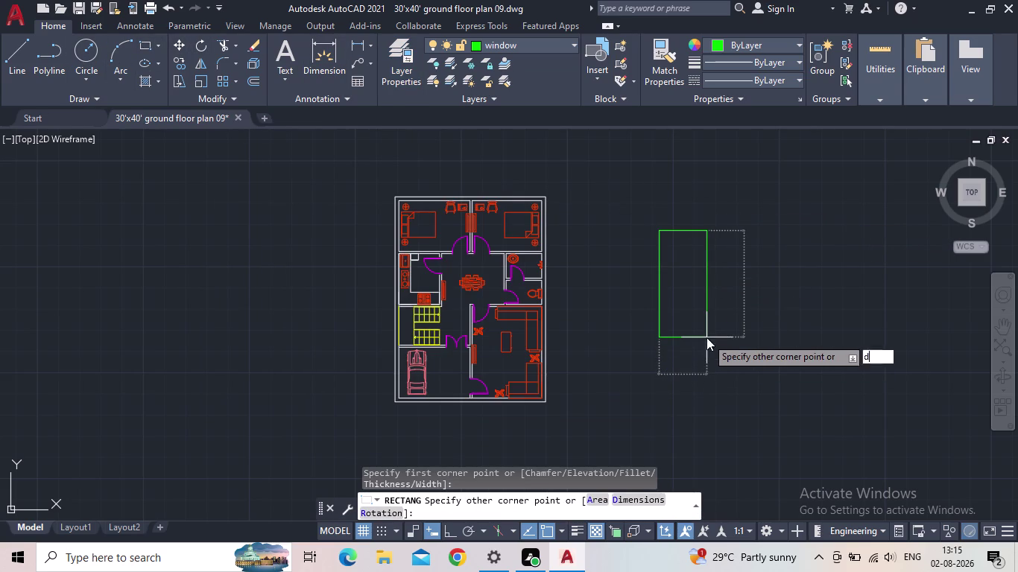
key(Return)
text(9")
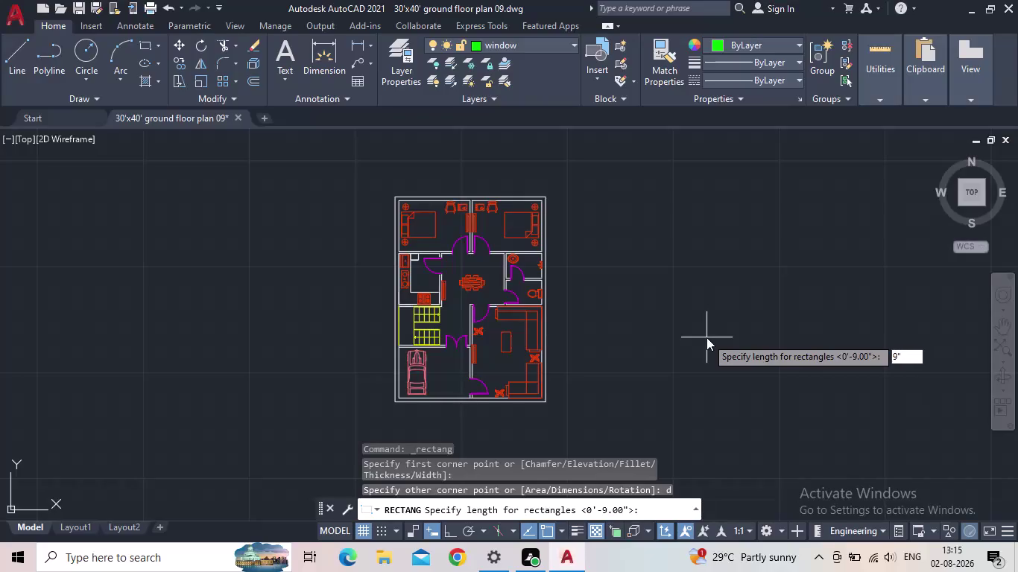
key(Return)
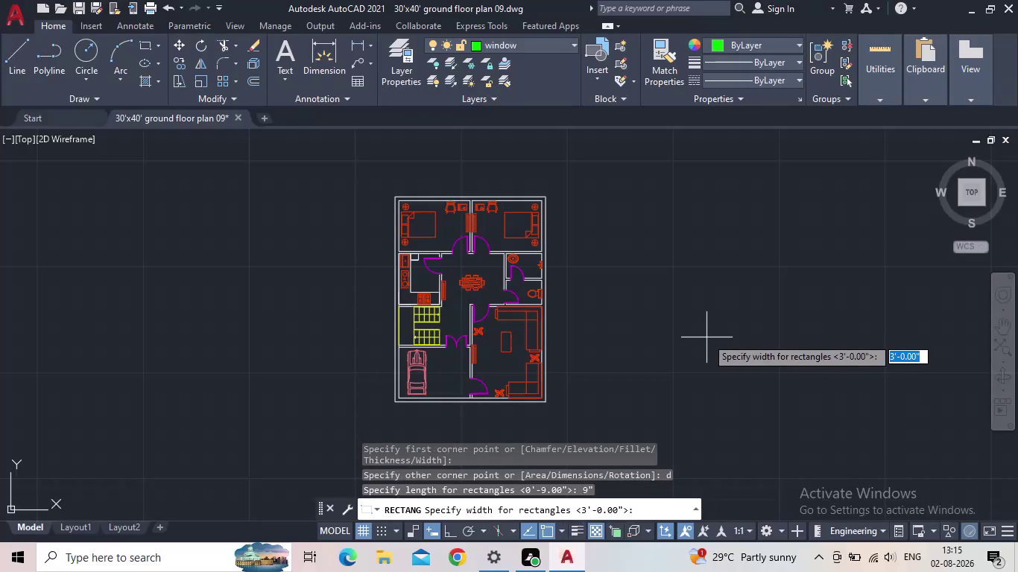
key(3)
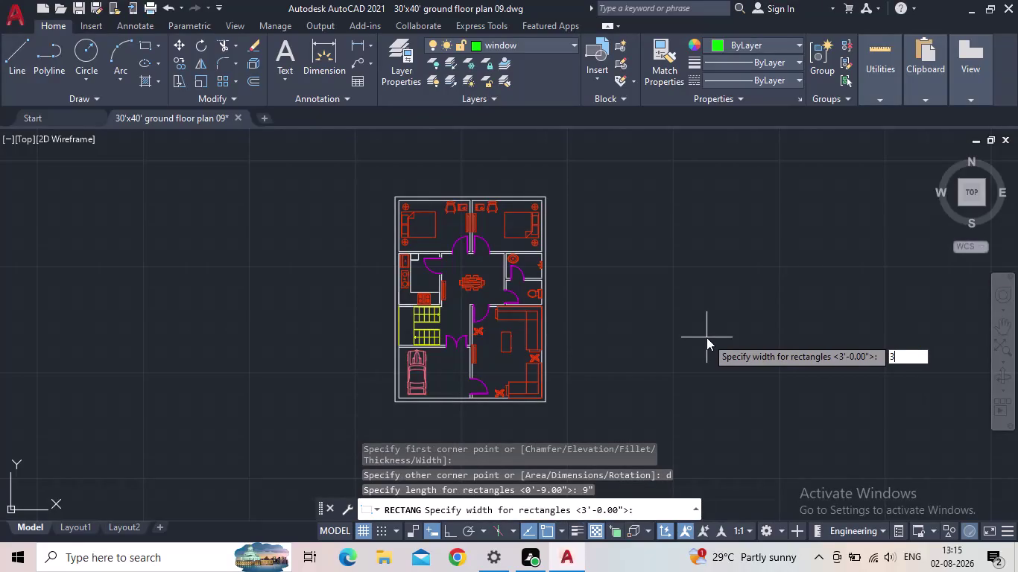
key(apostrophe)
key(BackSpace)
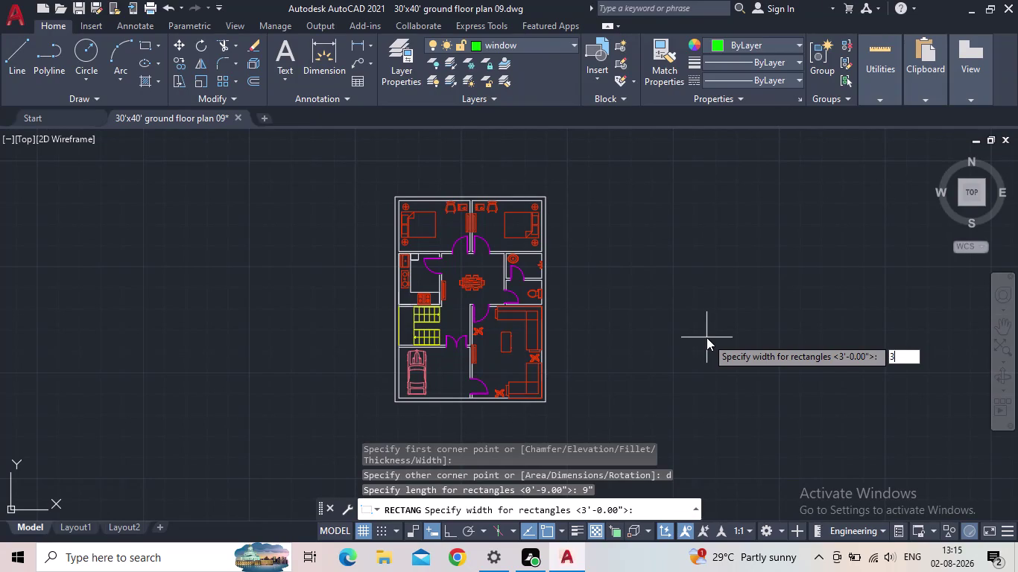
key(BackSpace)
text(4')
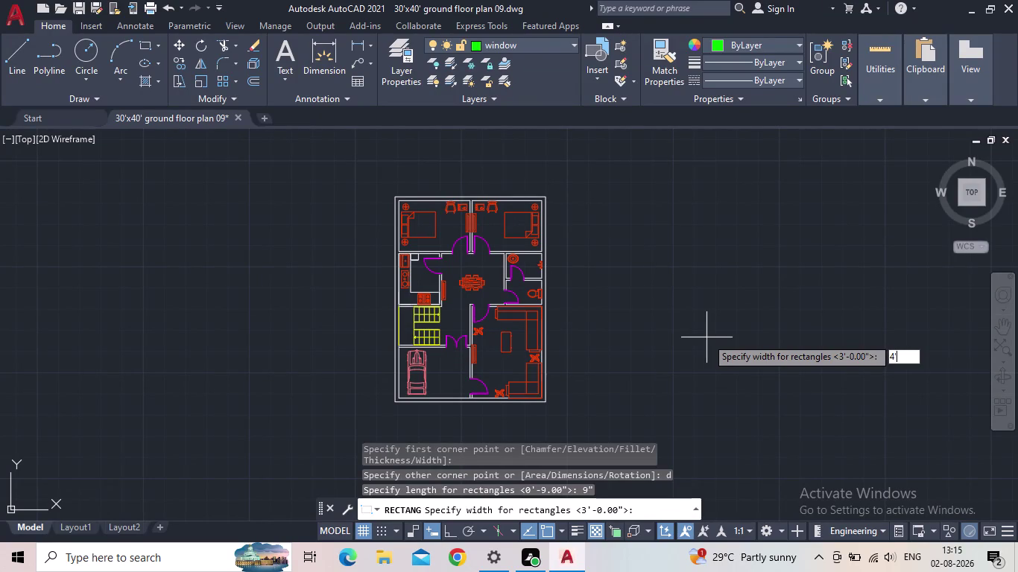
key(Return)
click(707, 337)
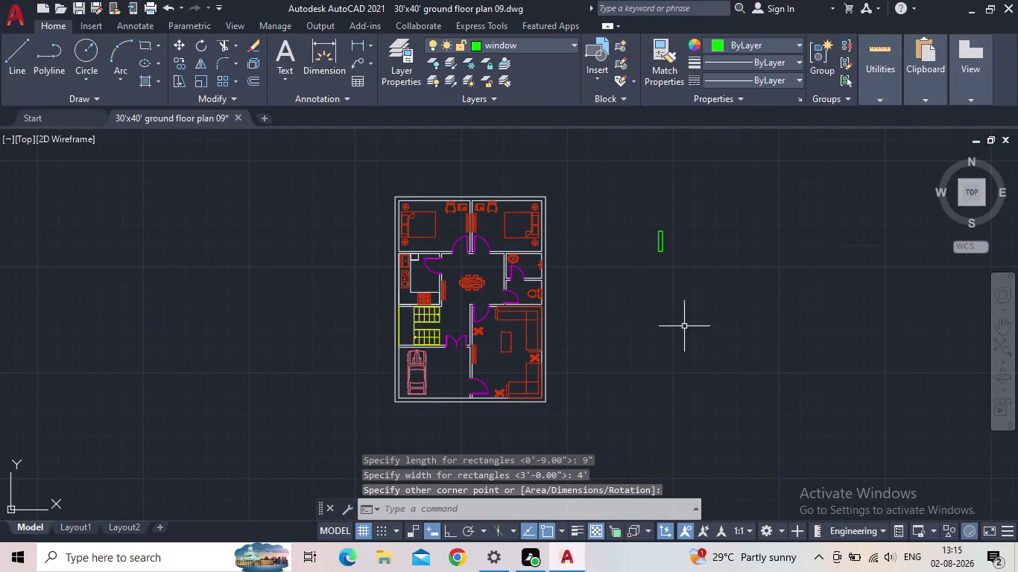
scroll(up, 3)
key(Escape)
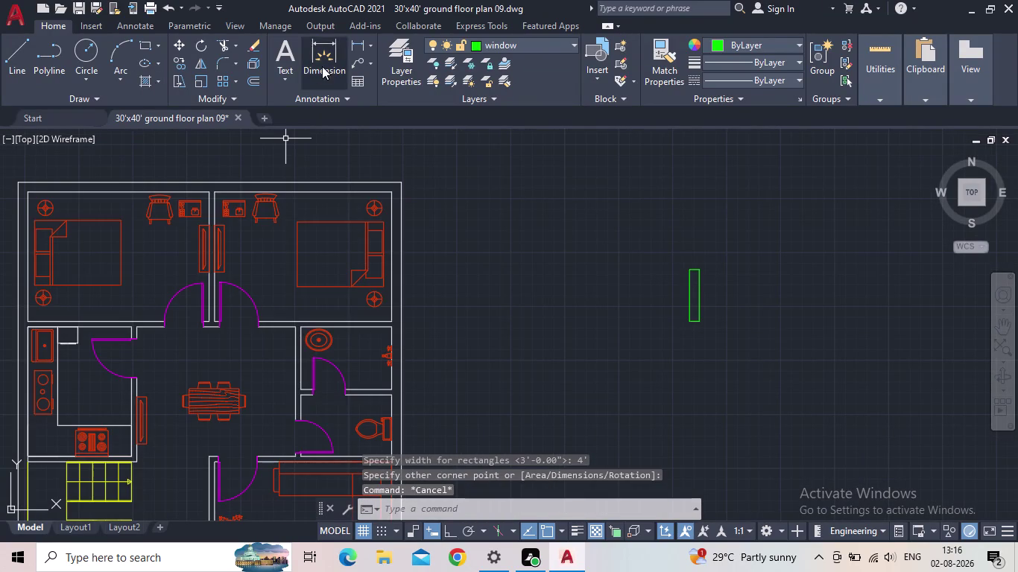
click(10, 59)
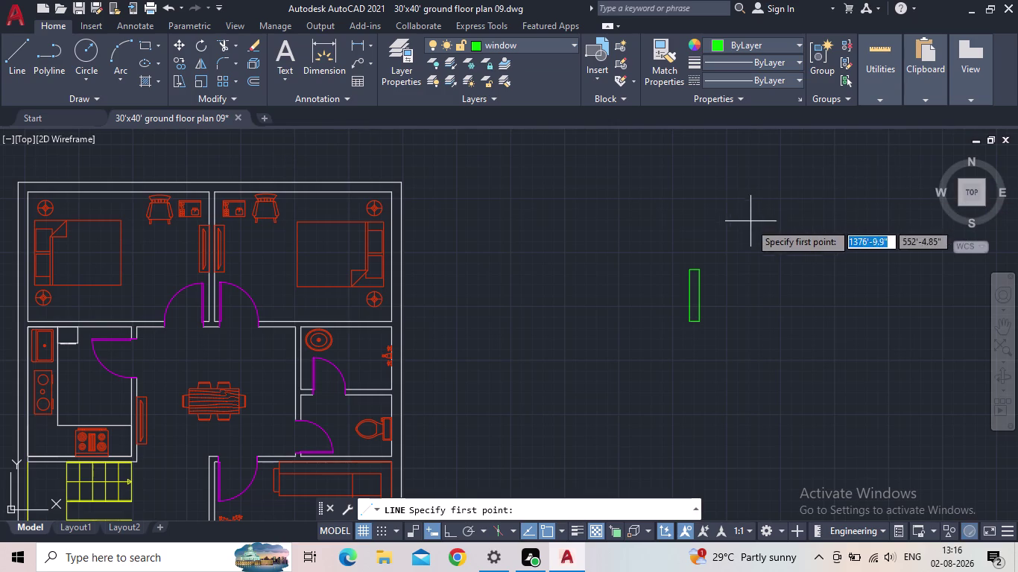
Draw a centre line between the rectangle's top and bottom midpoints.
scroll(up, 3)
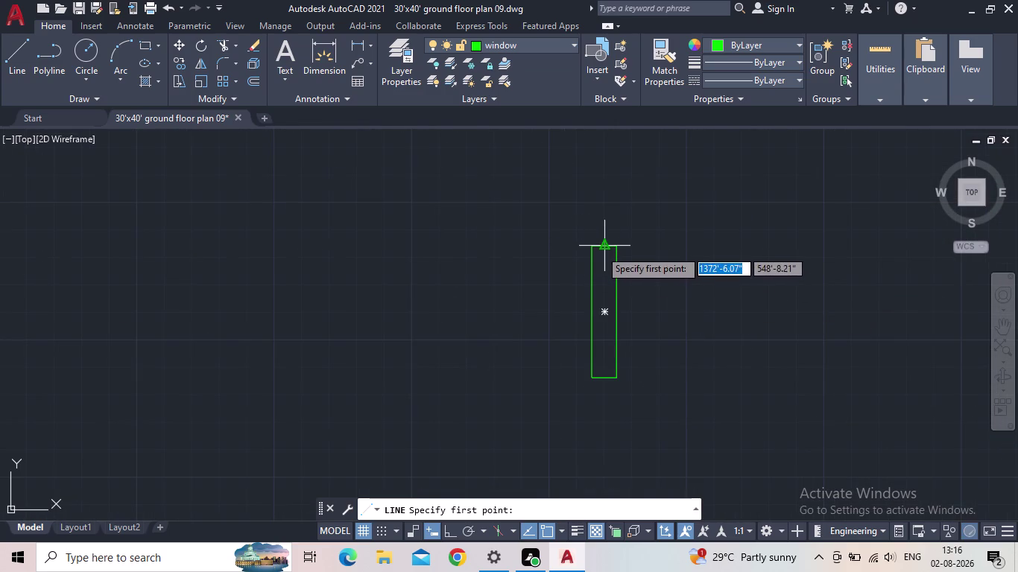
click(599, 250)
click(605, 380)
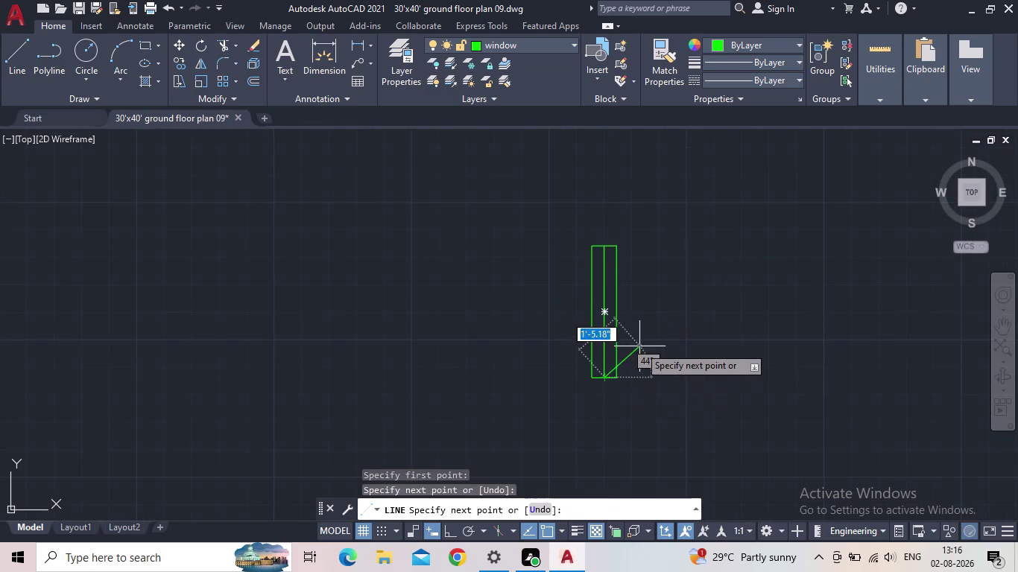
key(Escape)
Copy the rectangle and its centre line to the left with CO.
scroll(down, 3)
drag(643, 365, 630, 352)
click(561, 282)
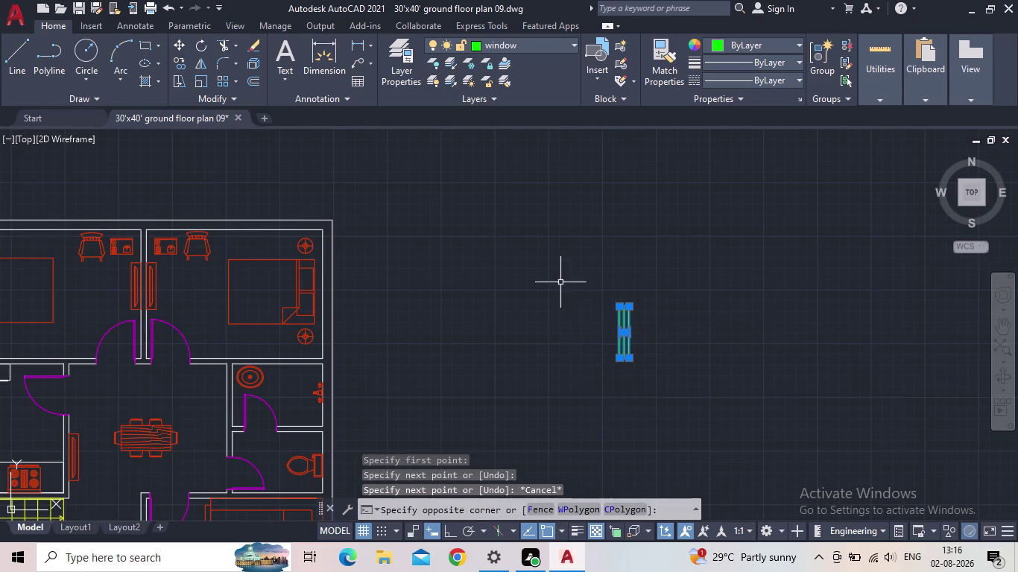
key(c)
key(o)
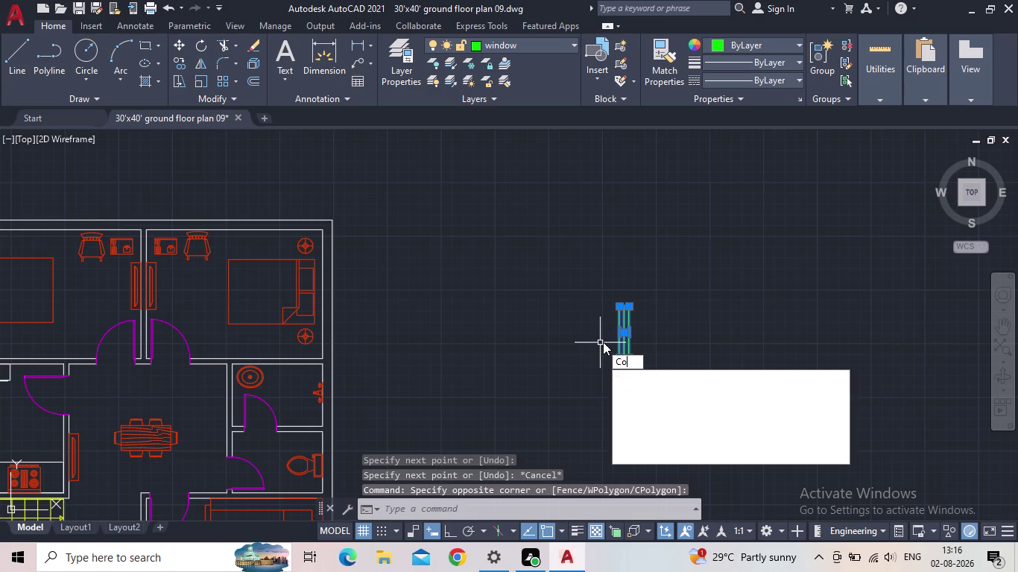
key(Return)
scroll(up, 3)
click(589, 335)
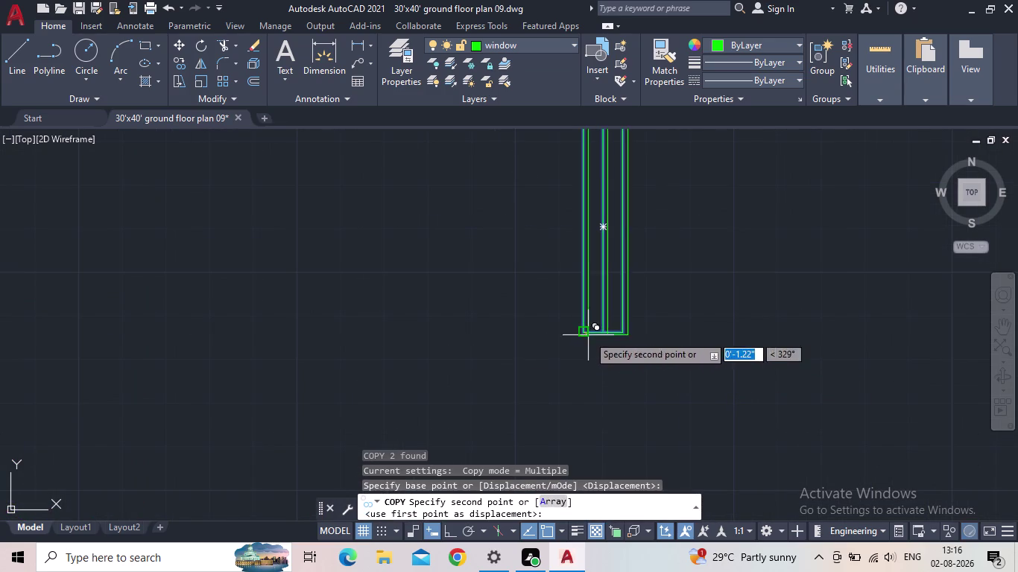
click(245, 335)
key(Escape)
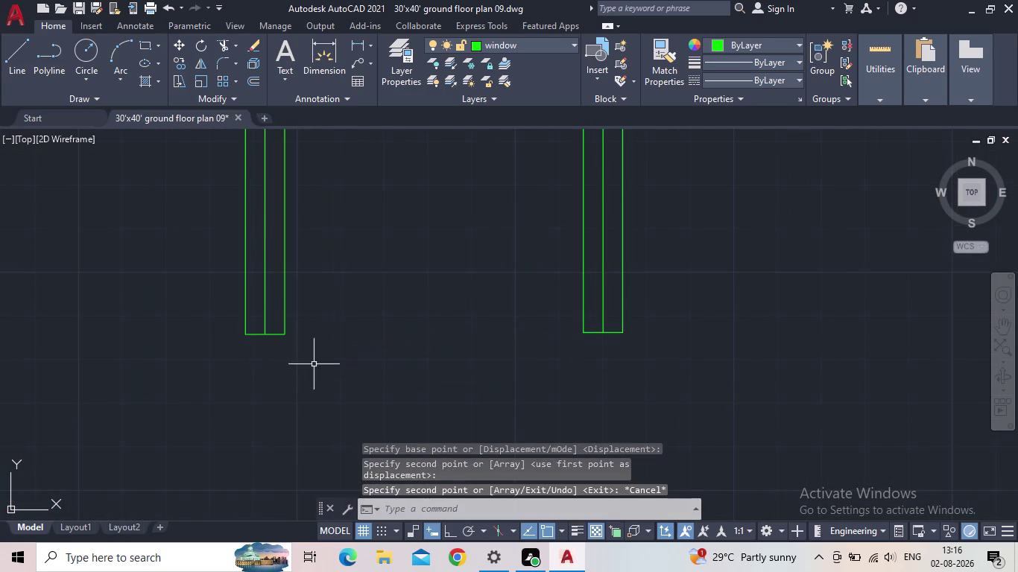
Select the left window copy to duplicate it again.
scroll(down, 3)
middle_drag(383, 382, 531, 406)
drag(531, 406, 506, 393)
click(373, 283)
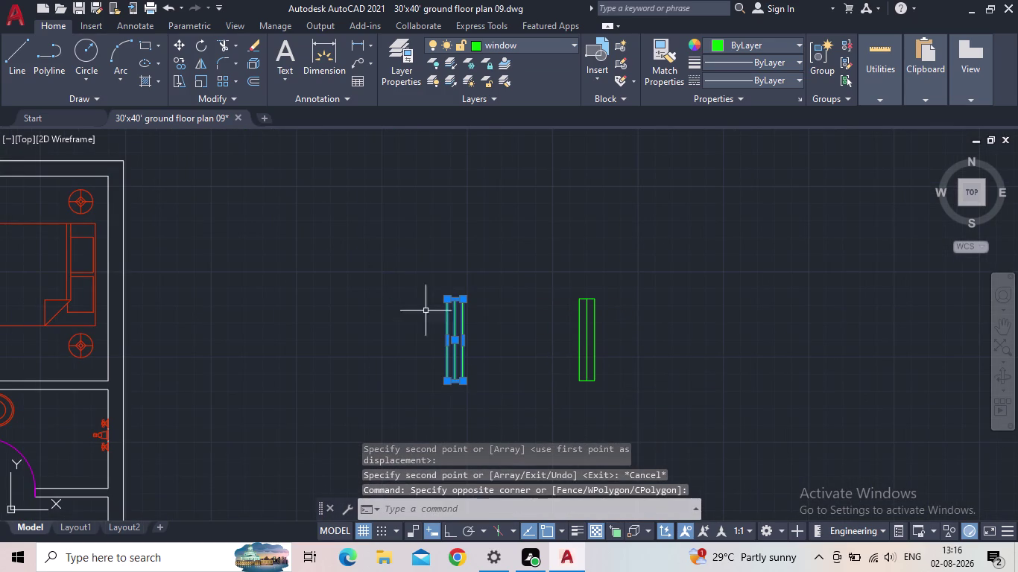
key(c)
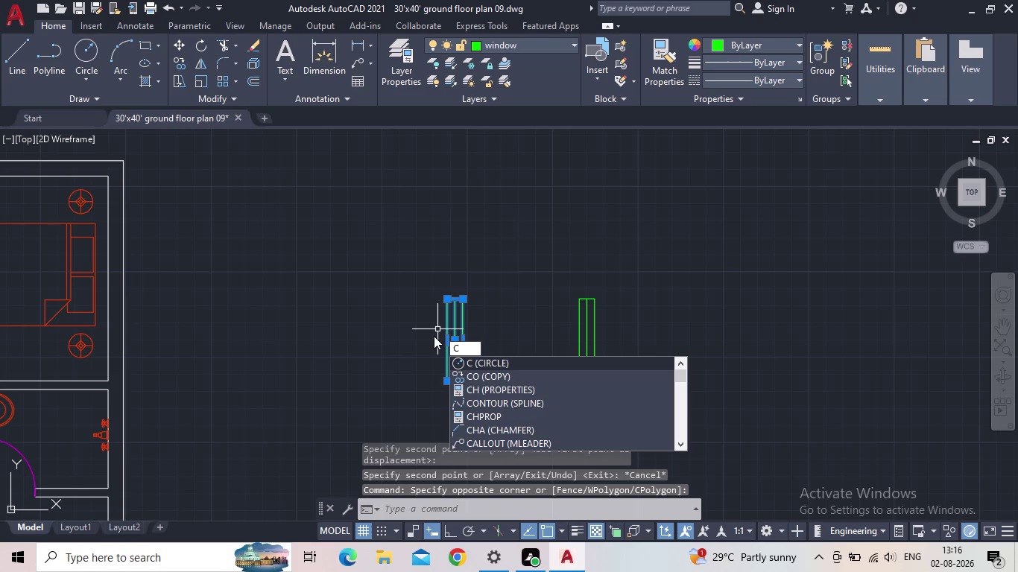
key(BackSpace)
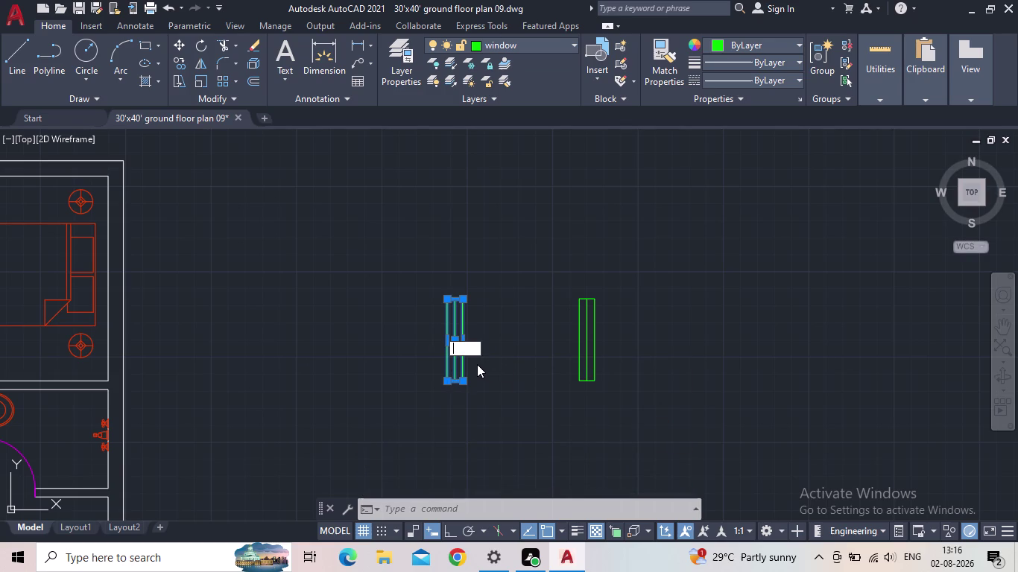
Rotate one loose window block 270° with RO so it lies horizontally.
key(r)
key(o)
key(Return)
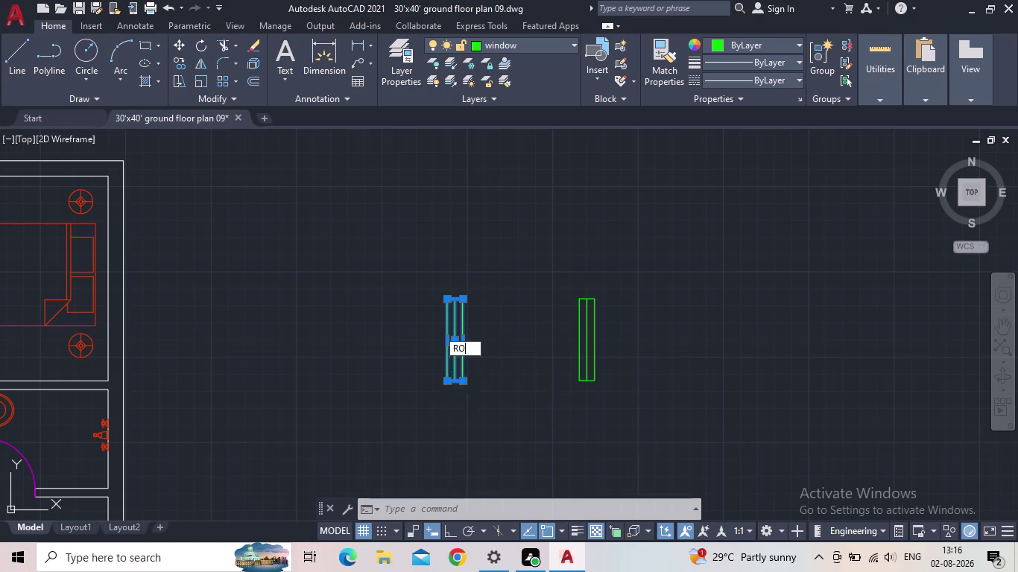
click(448, 533)
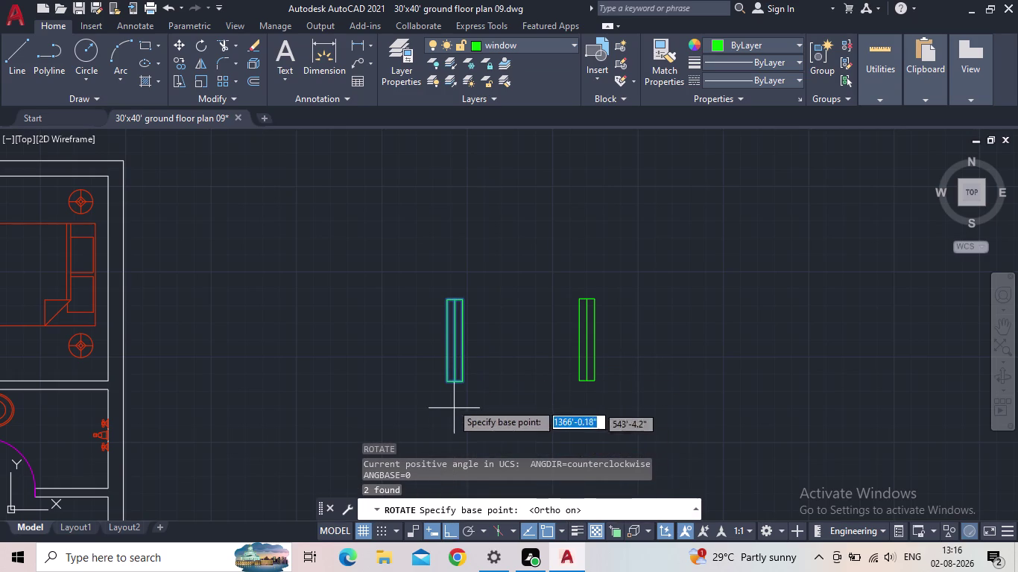
click(447, 381)
click(483, 243)
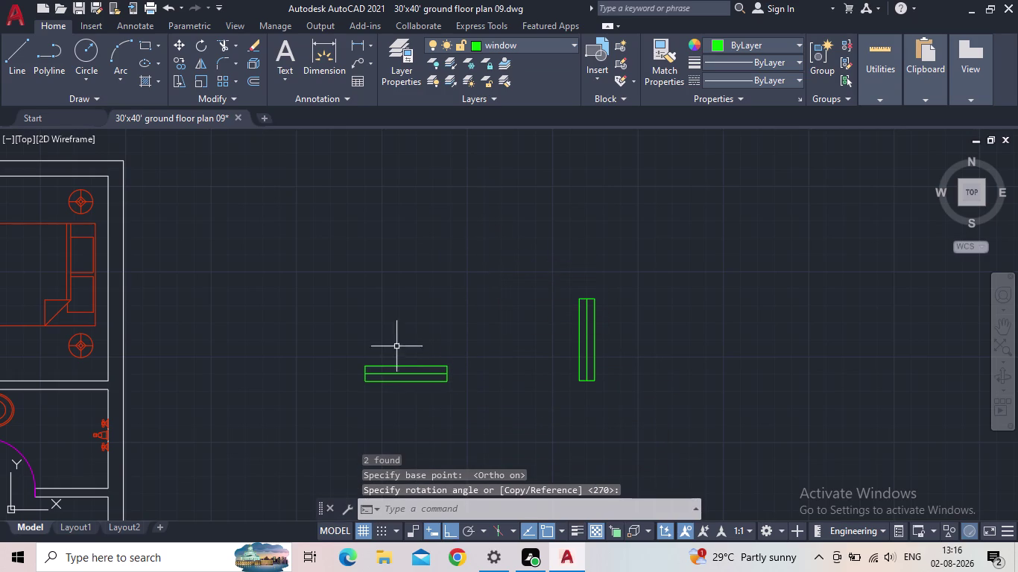
key(Escape)
Select the horizontal window block and begin copying it with CO.
click(428, 433)
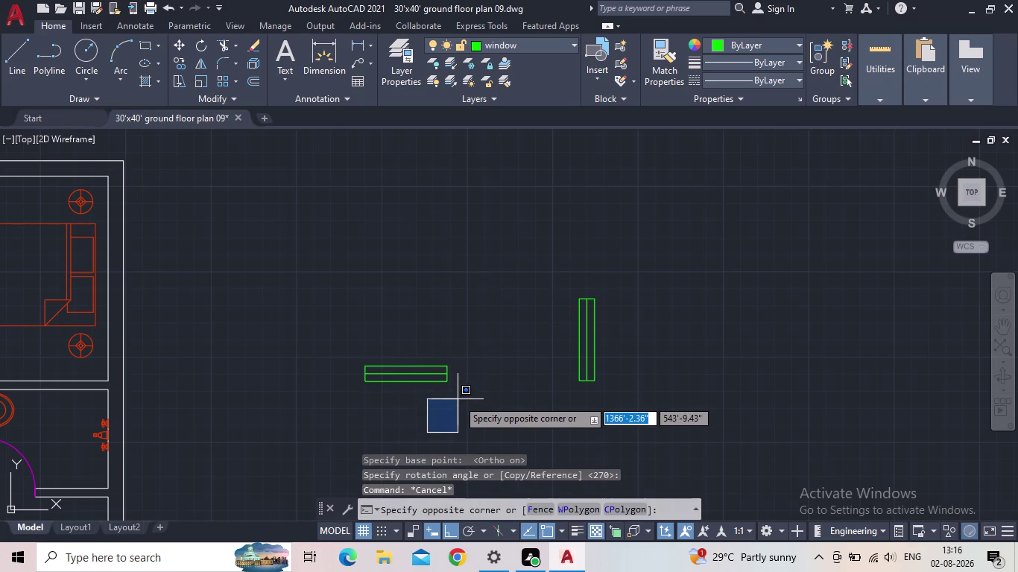
click(300, 293)
scroll(up, 3)
scroll(down, 3)
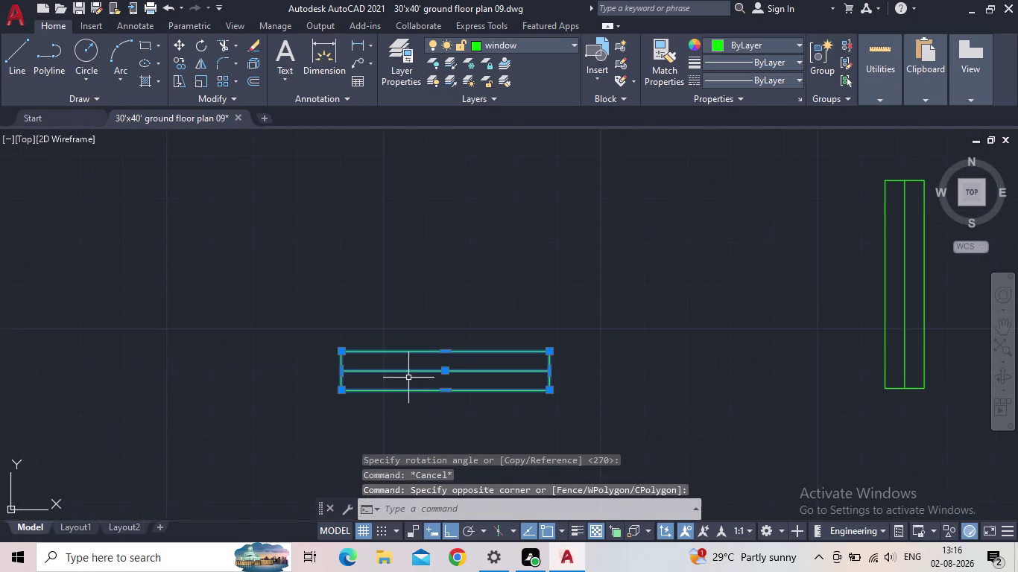
key(c)
key(o)
key(Return)
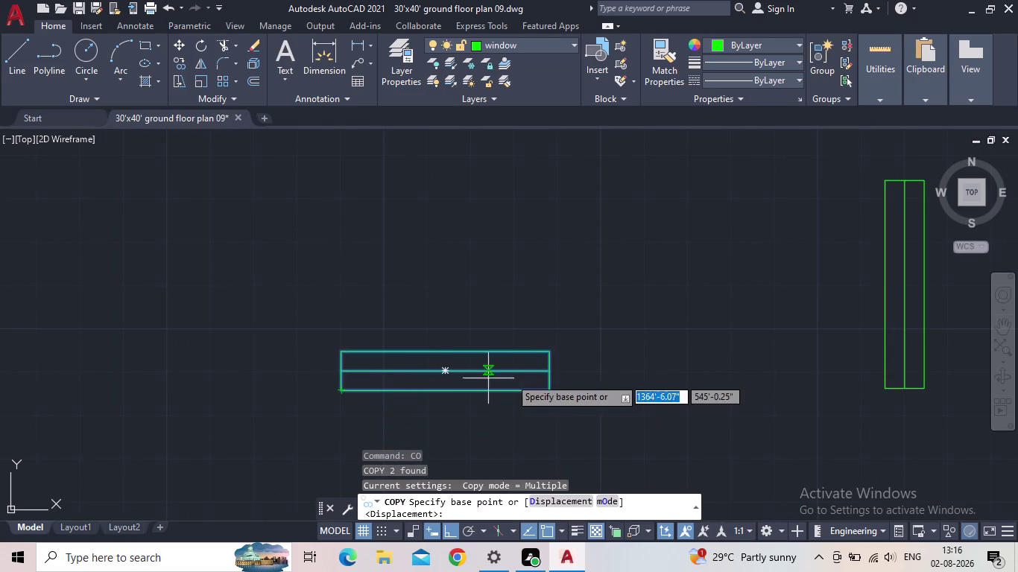
With Ortho off, place the first horizontal window copy in the bottom outer wall.
scroll(down, 3)
scroll(up, 3)
scroll(up, 3)
click(406, 389)
middle_drag(249, 383, 345, 382)
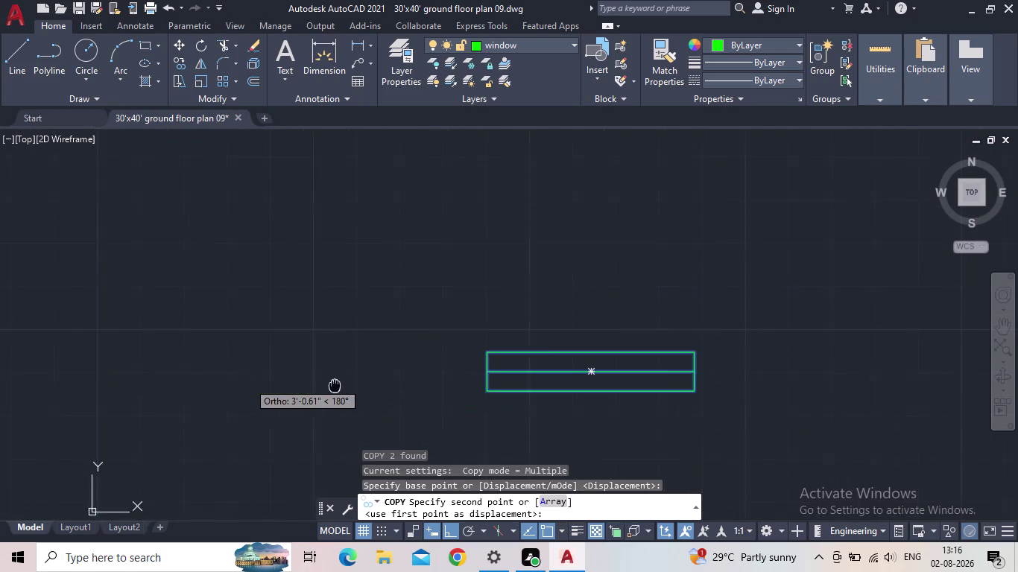
middle_drag(345, 382, 375, 371)
scroll(down, 3)
click(448, 530)
middle_drag(507, 388, 522, 376)
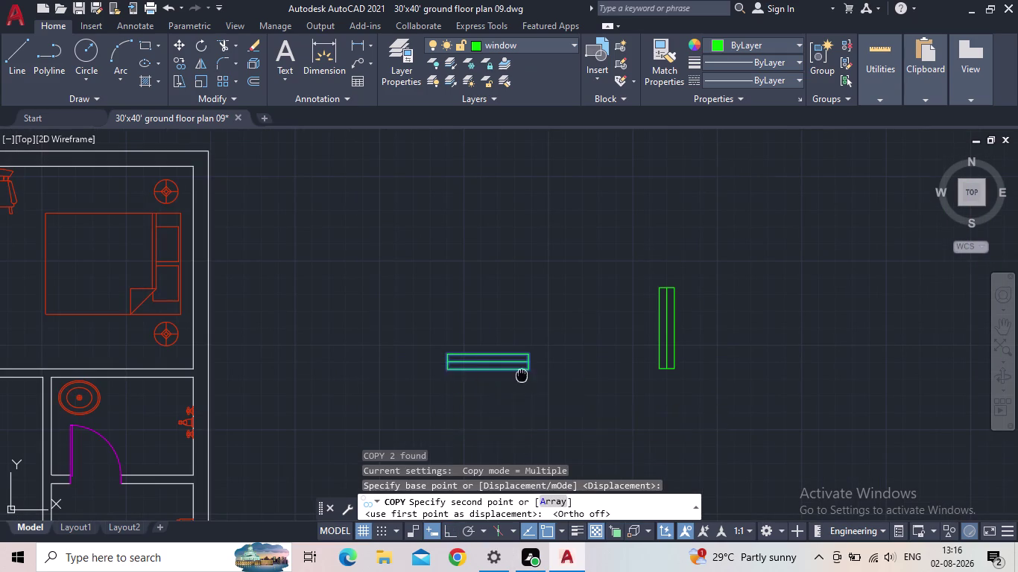
middle_drag(521, 376, 697, 262)
scroll(down, 3)
middle_drag(487, 403, 496, 237)
scroll(up, 3)
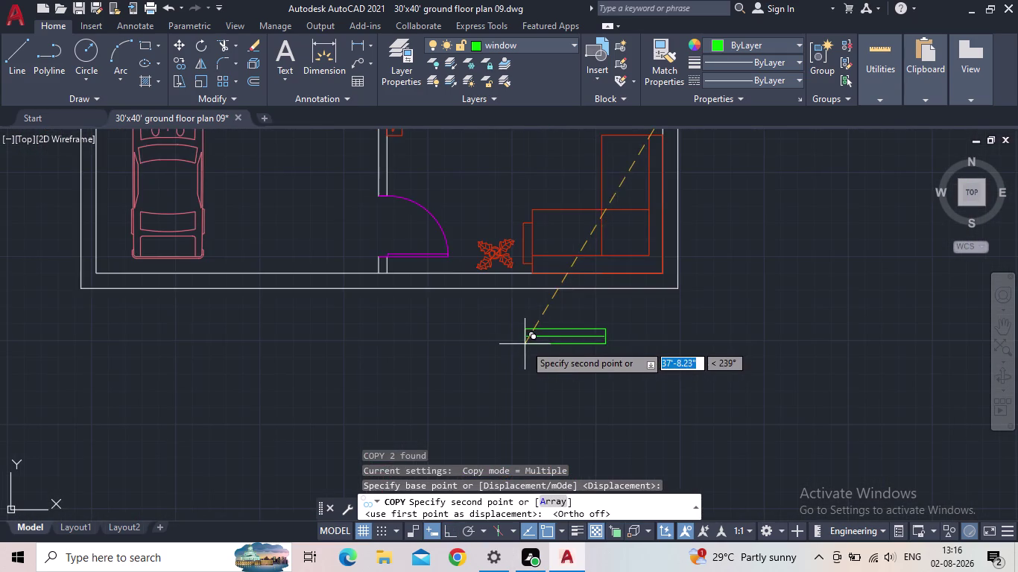
scroll(up, 3)
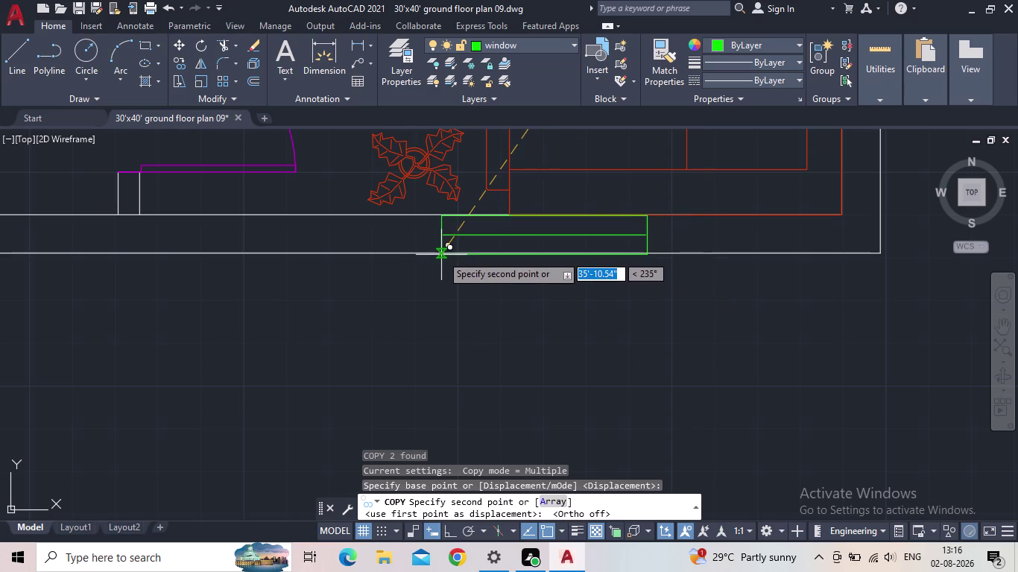
click(442, 254)
Place horizontal window copies in the top walls of the left and right bedrooms.
scroll(down, 3)
middle_drag(576, 315, 693, 365)
middle_drag(369, 248, 470, 375)
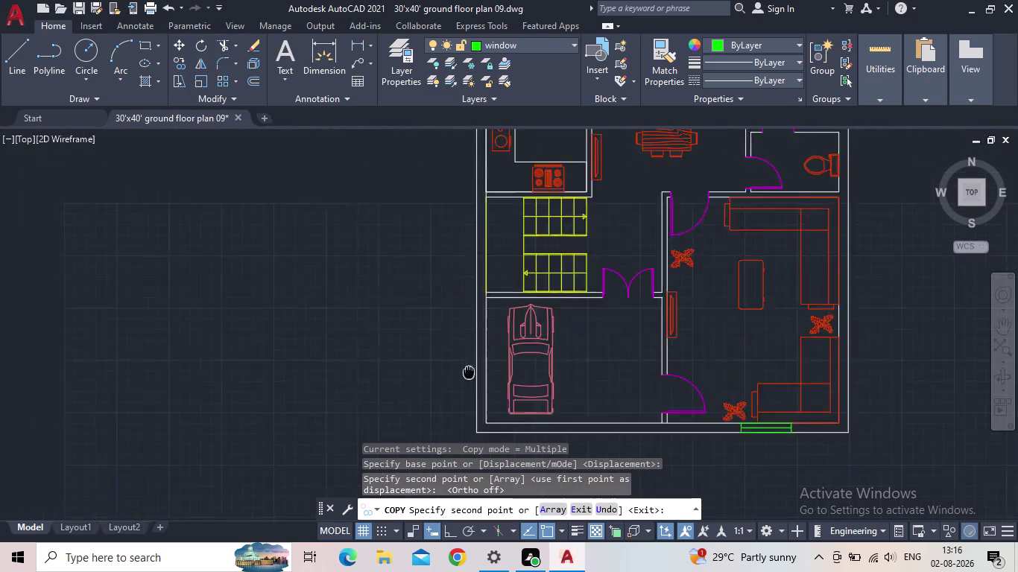
scroll(down, 3)
middle_drag(421, 297, 219, 403)
scroll(up, 3)
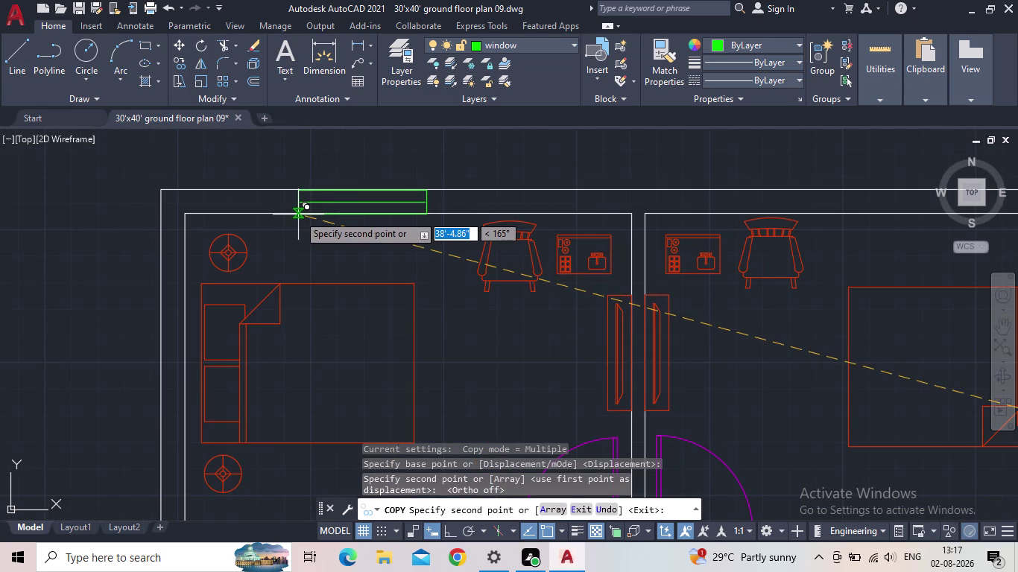
click(298, 215)
middle_drag(355, 276, 164, 322)
scroll(up, 3)
scroll(down, 3)
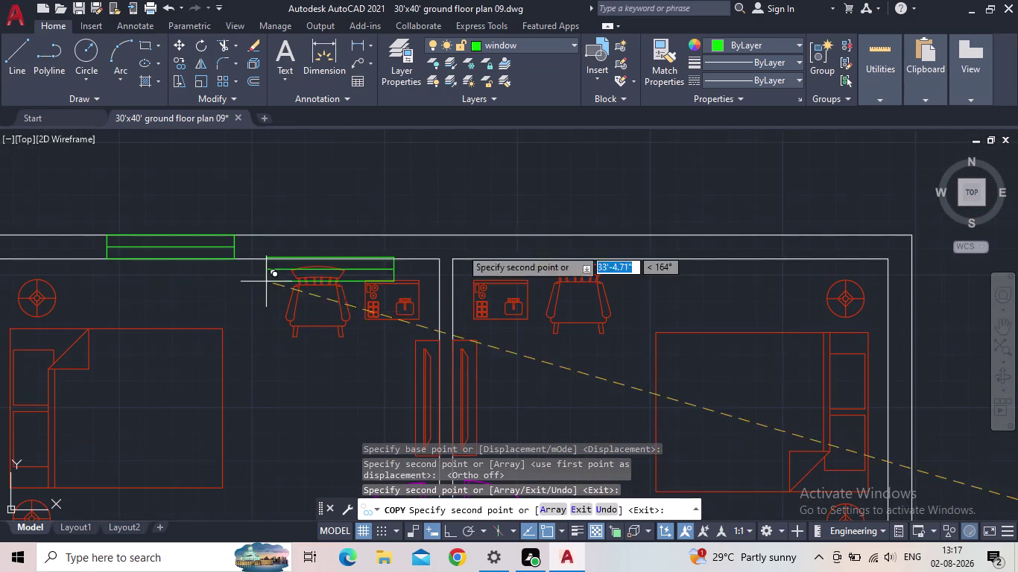
click(643, 260)
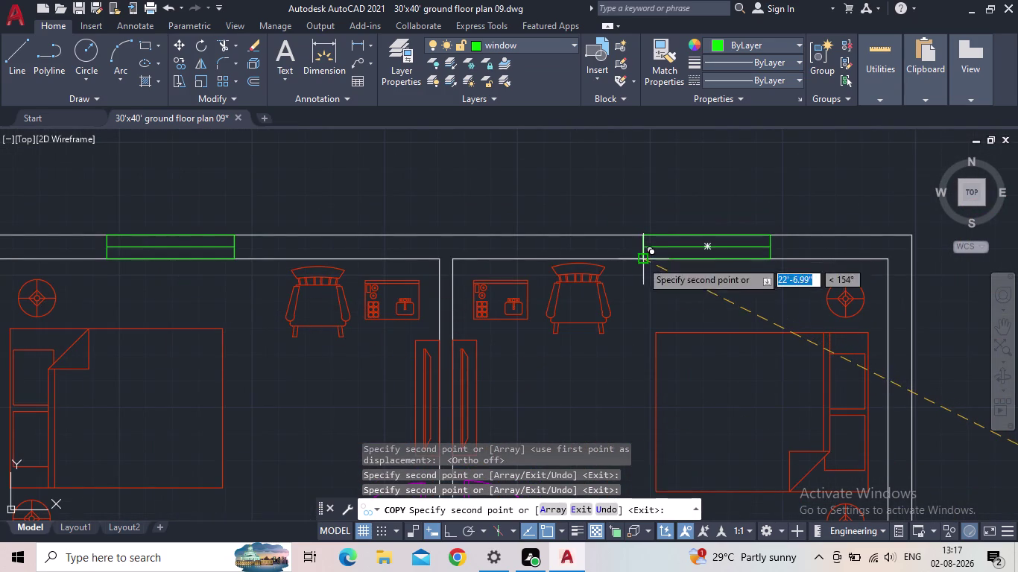
End the horizontal window copying and select the upright window block.
middle_drag(667, 329, 593, 301)
scroll(down, 3)
middle_drag(668, 341, 617, 194)
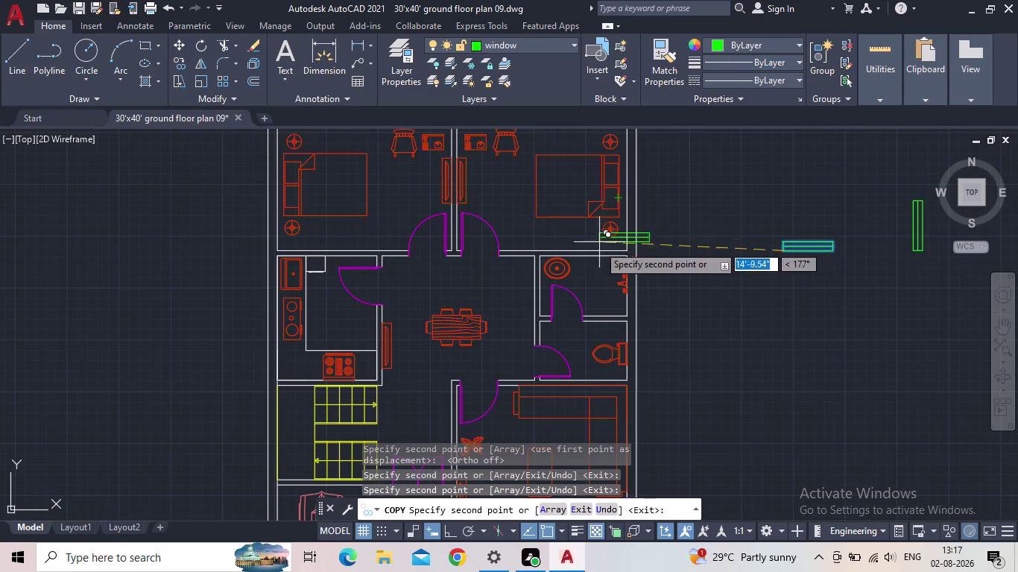
middle_drag(598, 294, 635, 221)
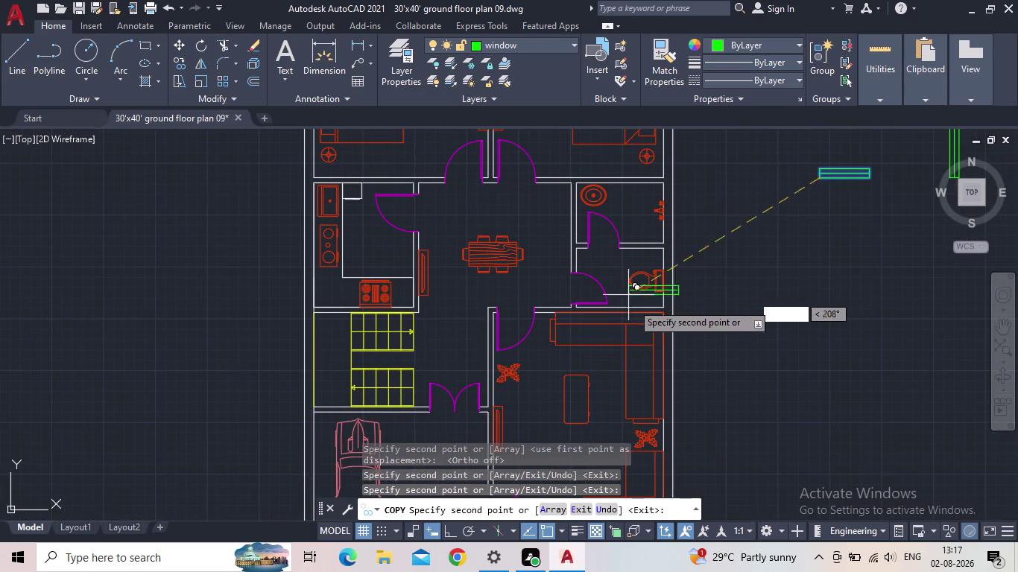
middle_drag(698, 298, 690, 241)
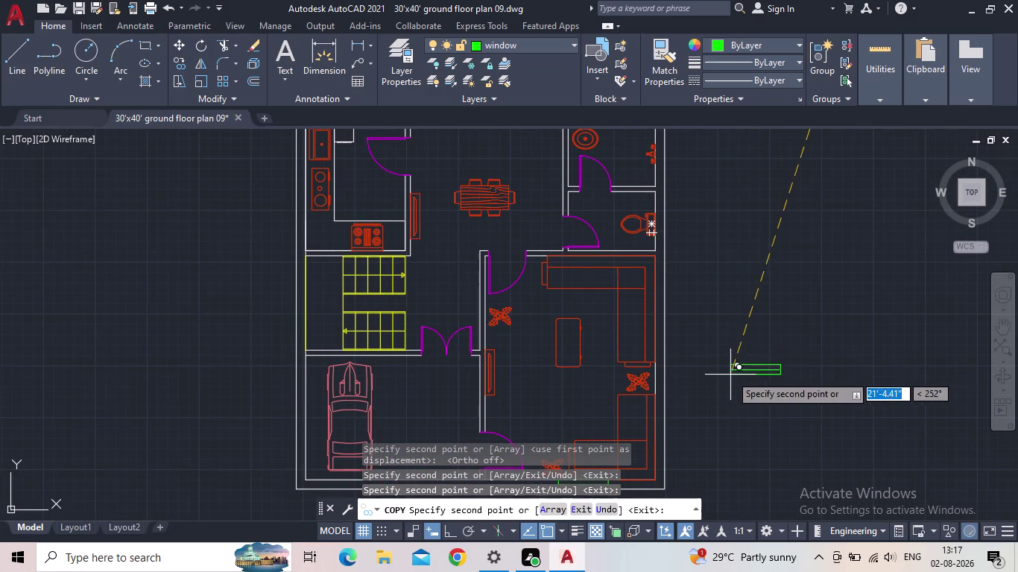
key(Escape)
middle_drag(728, 352, 501, 483)
scroll(down, 3)
drag(662, 353, 644, 342)
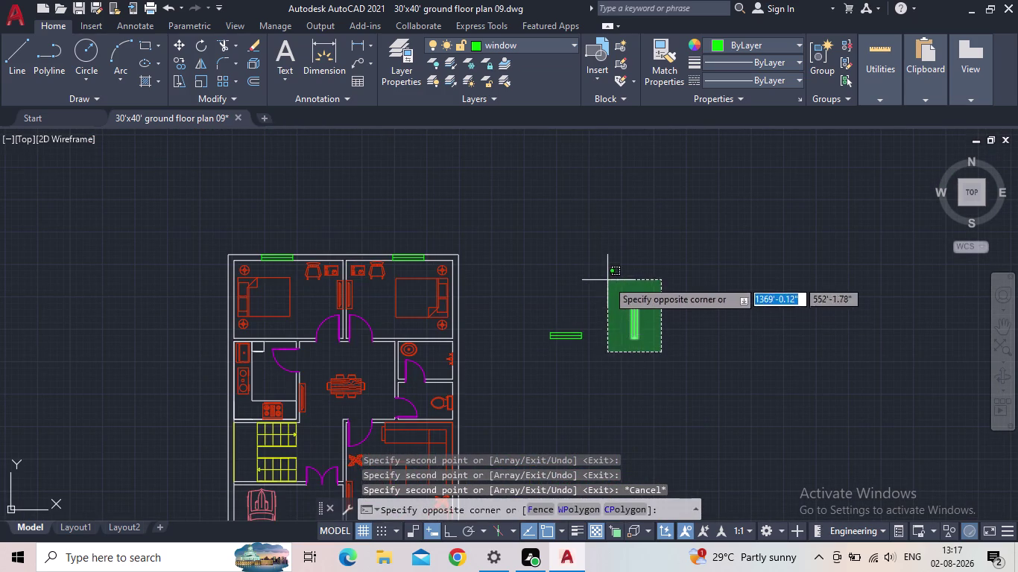
Copy the upright window from its bottom point into the living room's right wall.
click(607, 280)
key(c)
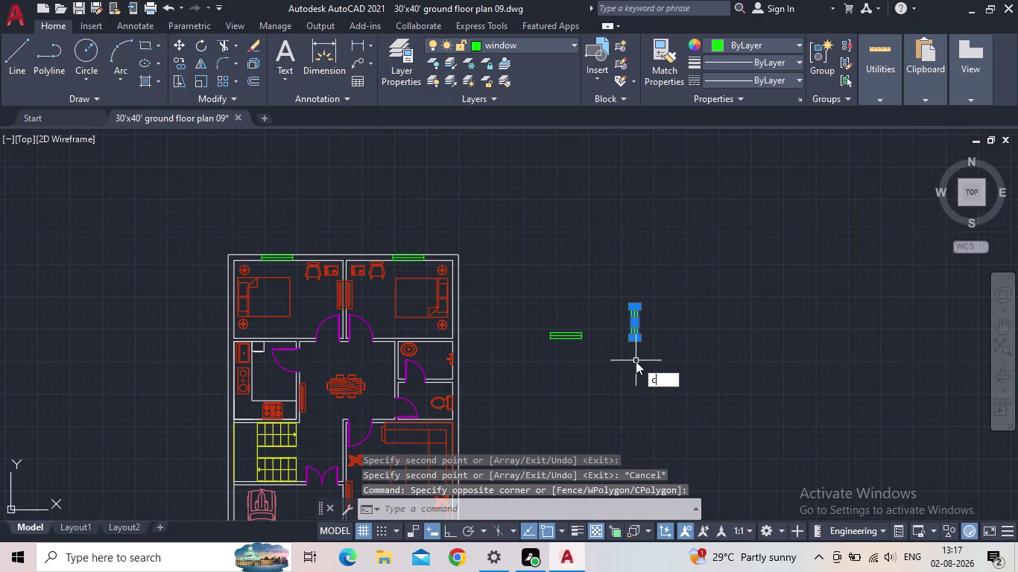
key(o)
key(Return)
scroll(up, 3)
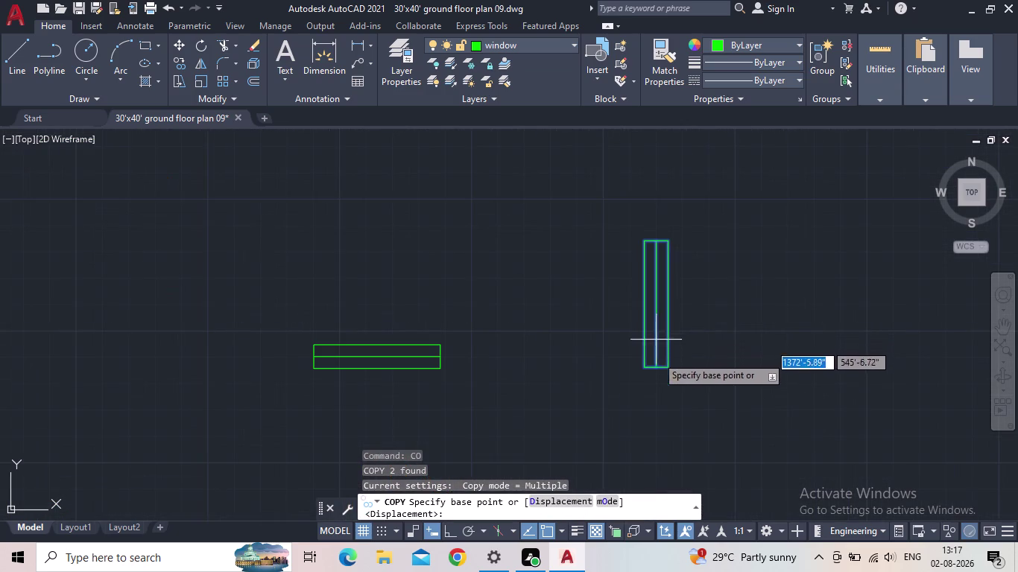
click(667, 366)
middle_drag(512, 325, 512, 325)
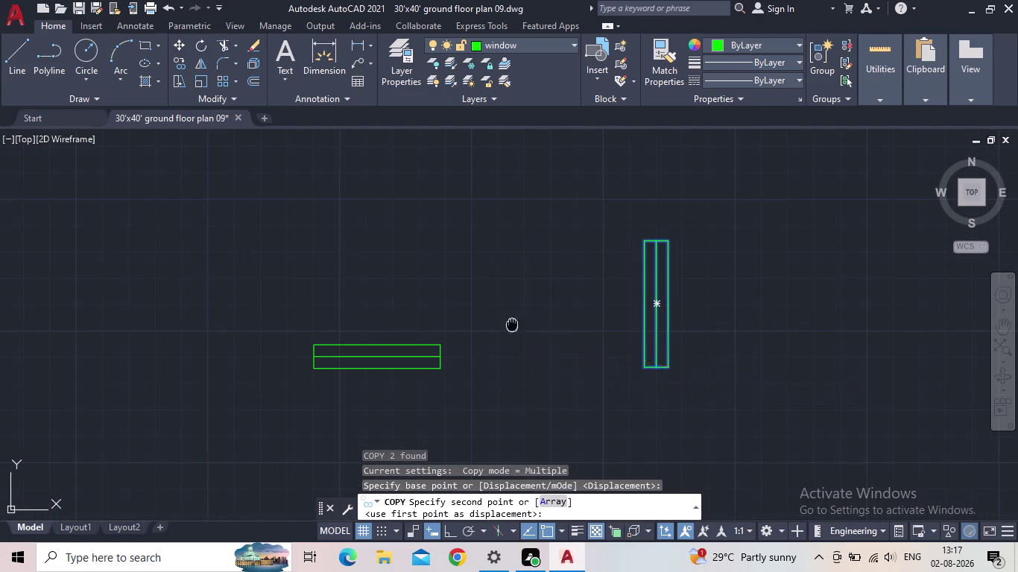
middle_drag(513, 325, 762, 285)
scroll(down, 3)
scroll(up, 3)
scroll(down, 3)
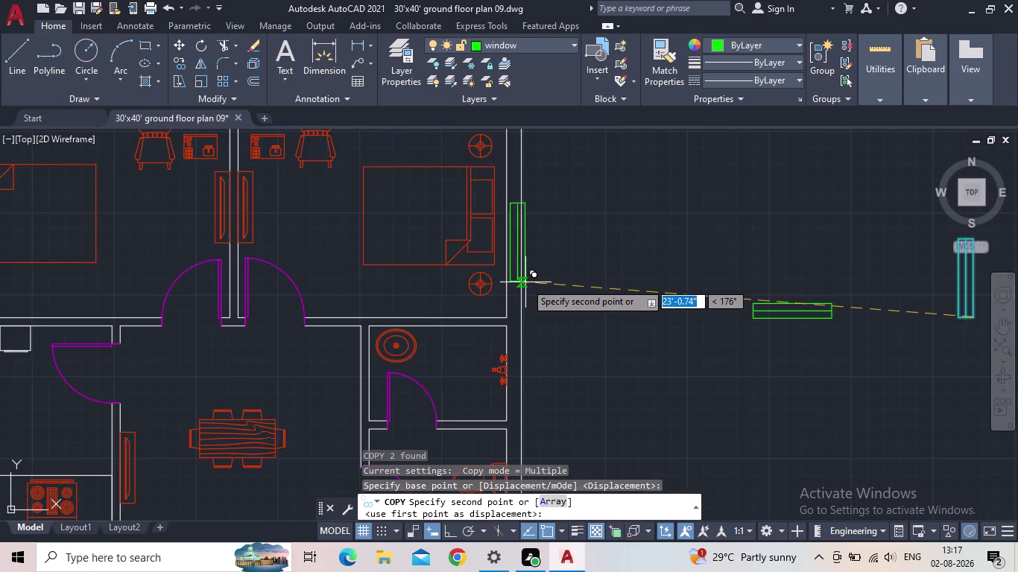
scroll(down, 3)
scroll(up, 3)
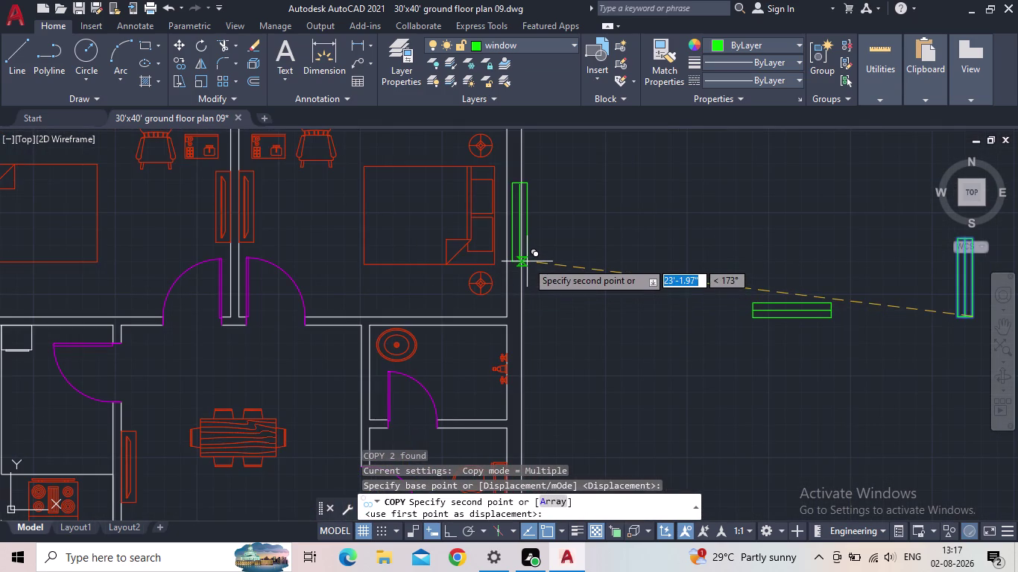
scroll(down, 3)
middle_drag(570, 292, 633, 239)
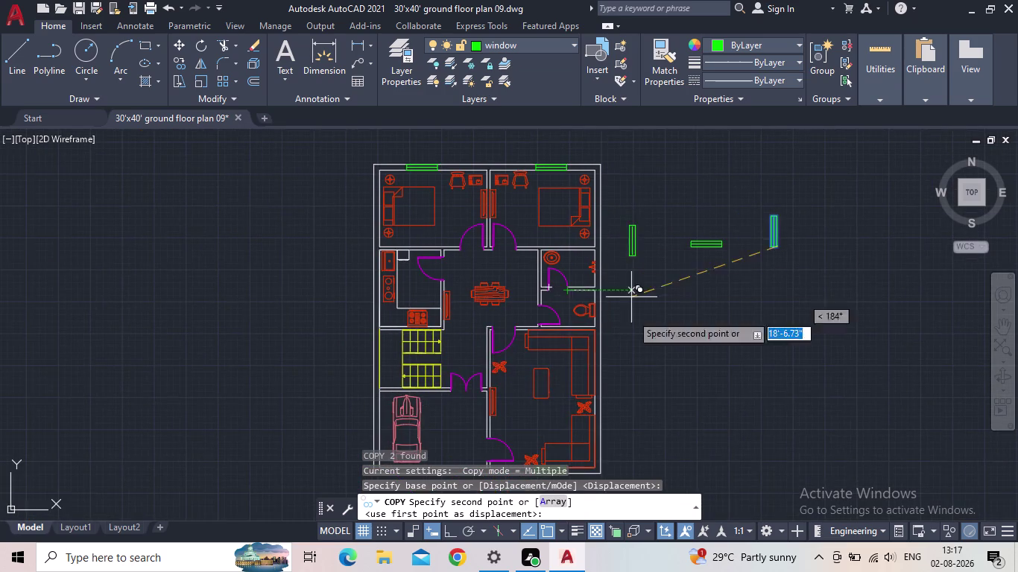
middle_drag(640, 388, 634, 292)
scroll(up, 3)
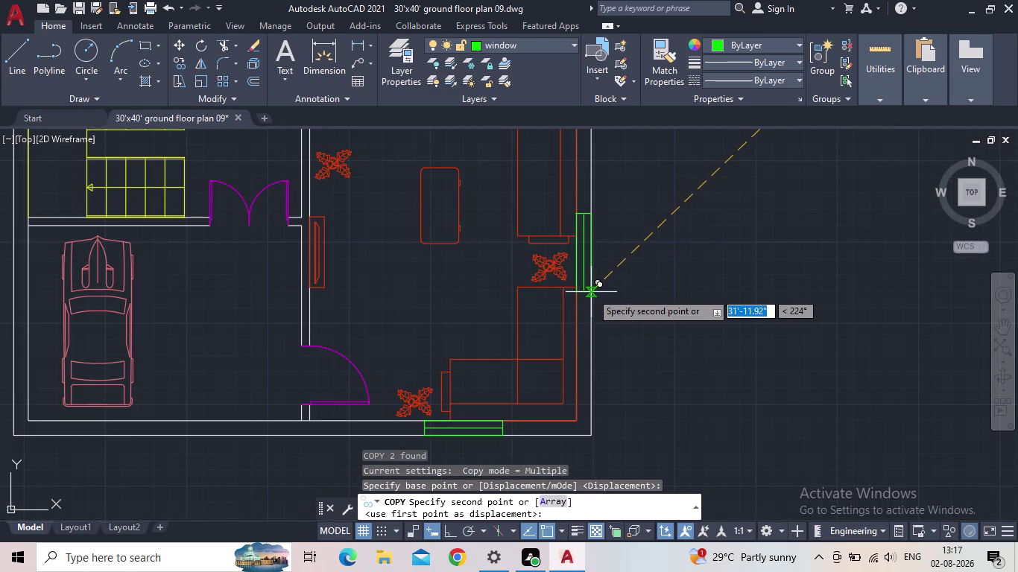
click(591, 292)
Place upright window copies in the left outer wall beside the stairs and kitchen.
scroll(down, 3)
middle_drag(698, 318, 807, 333)
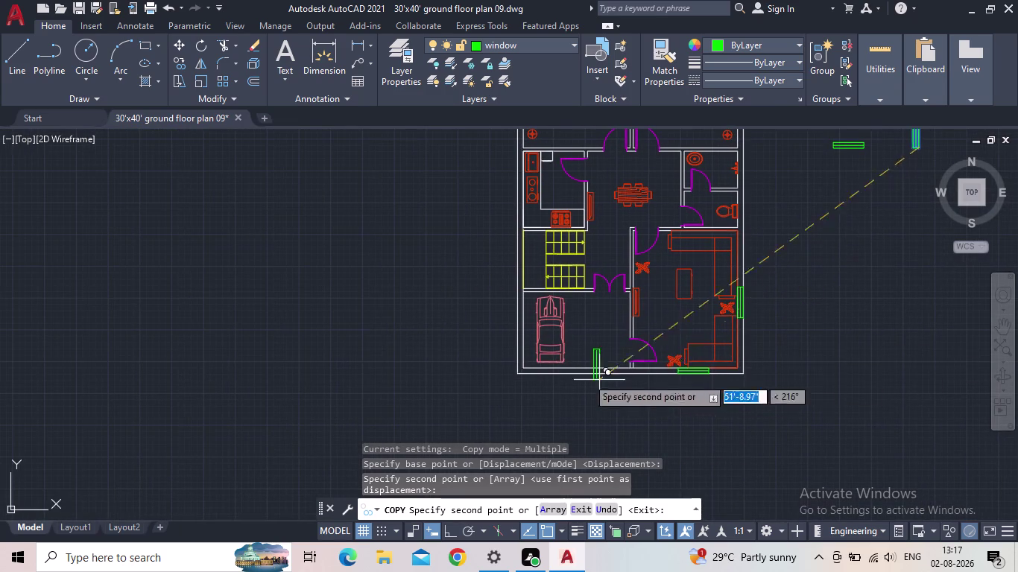
scroll(up, 3)
middle_drag(575, 278, 562, 364)
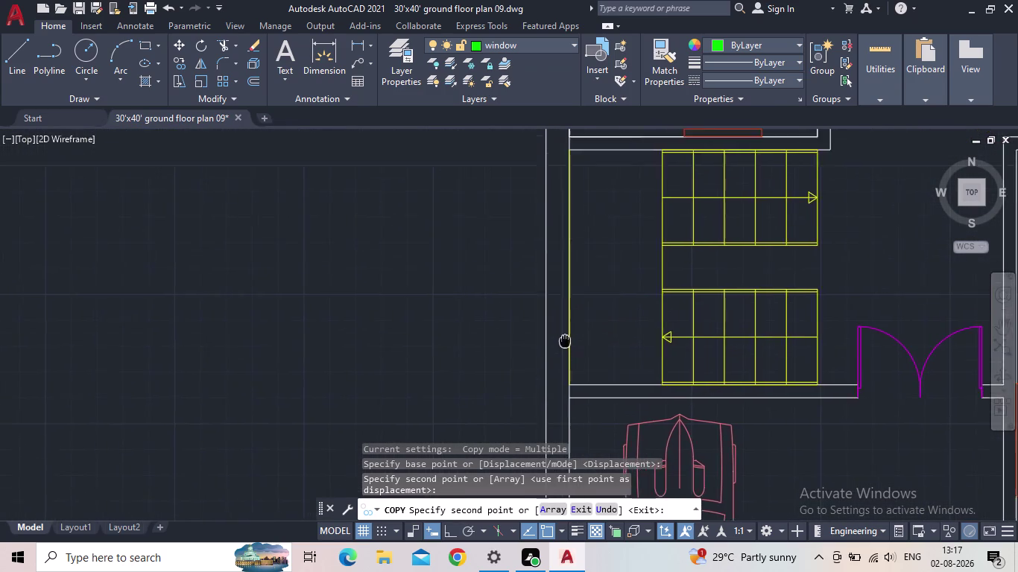
middle_drag(563, 363, 563, 372)
click(568, 351)
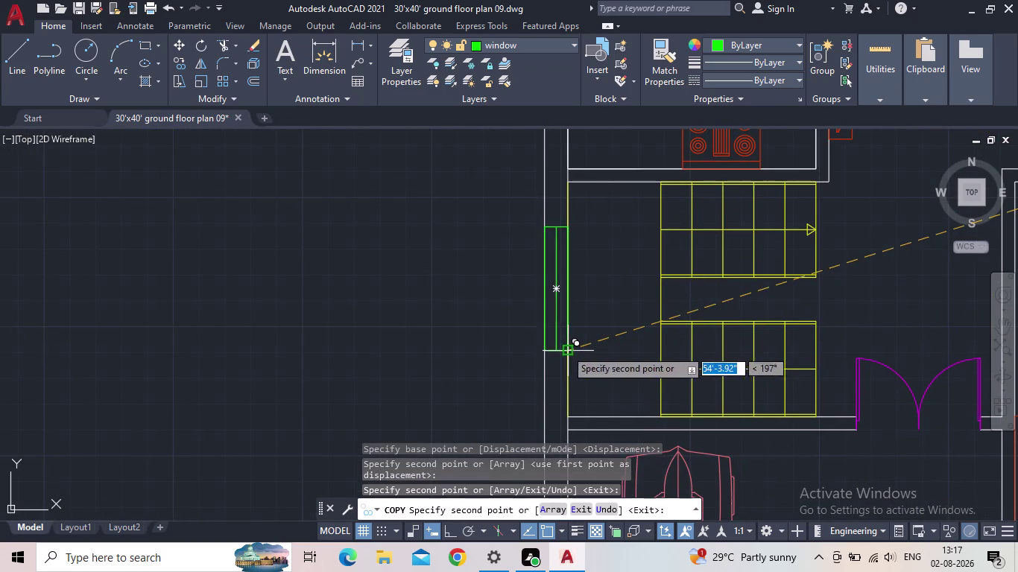
scroll(down, 3)
middle_drag(378, 202, 386, 305)
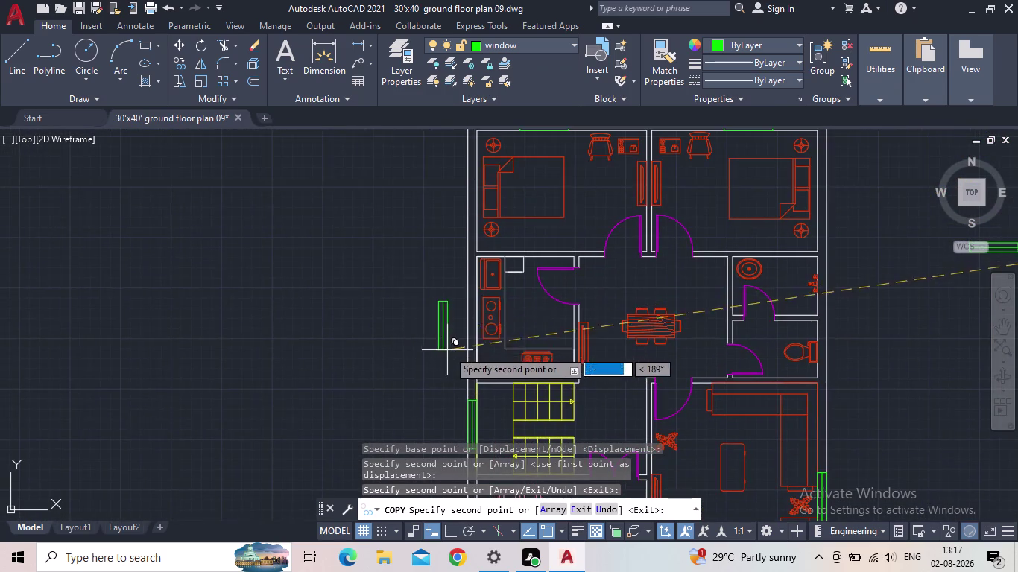
scroll(up, 3)
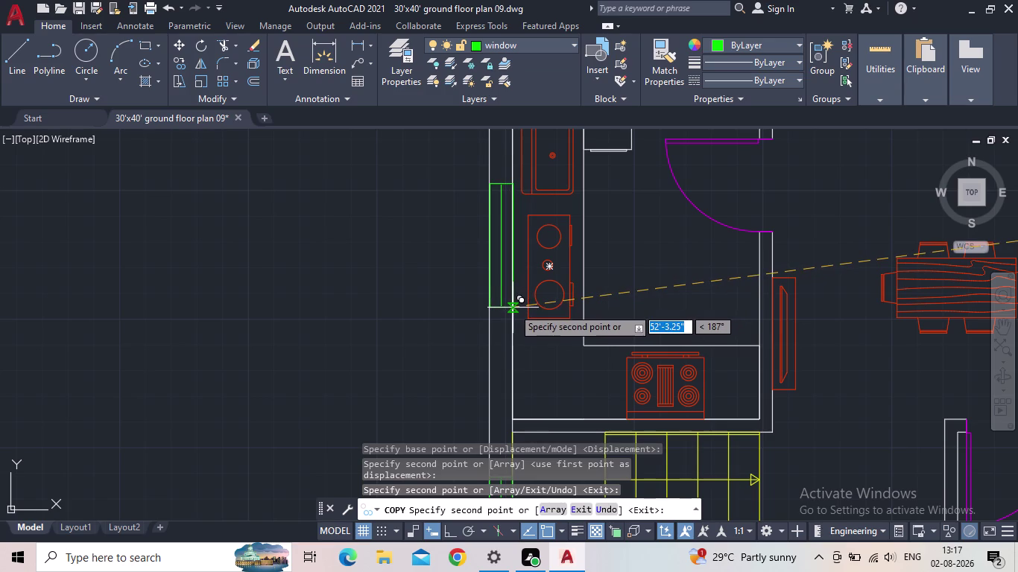
click(513, 307)
Recenter the whole floor plan and end the upright window copying.
middle_drag(352, 324, 323, 427)
scroll(down, 3)
scroll(down, 3)
middle_drag(299, 320, 314, 192)
scroll(down, 3)
middle_drag(306, 313, 314, 274)
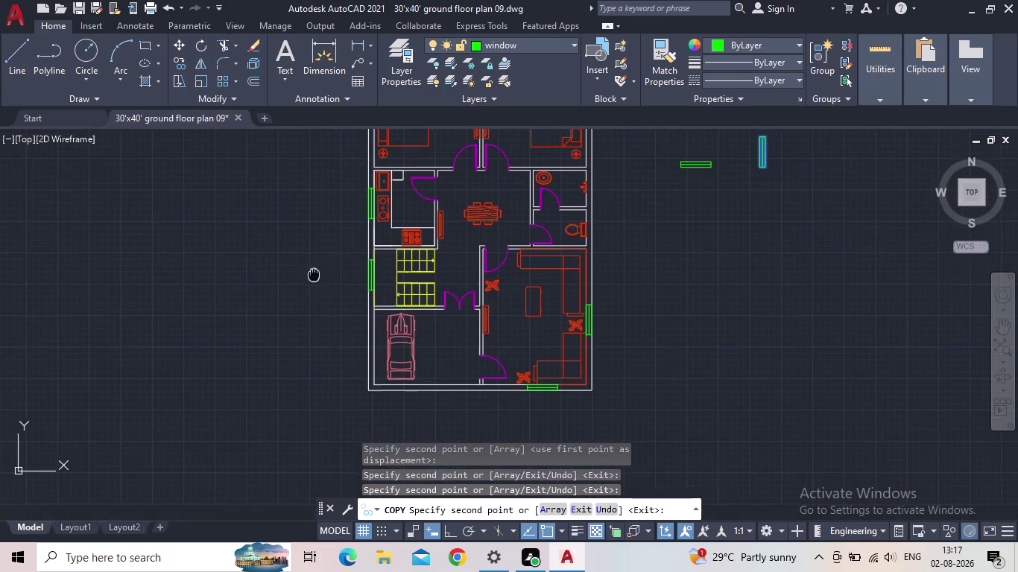
middle_drag(313, 274, 311, 275)
middle_drag(309, 297, 275, 377)
key(Escape)
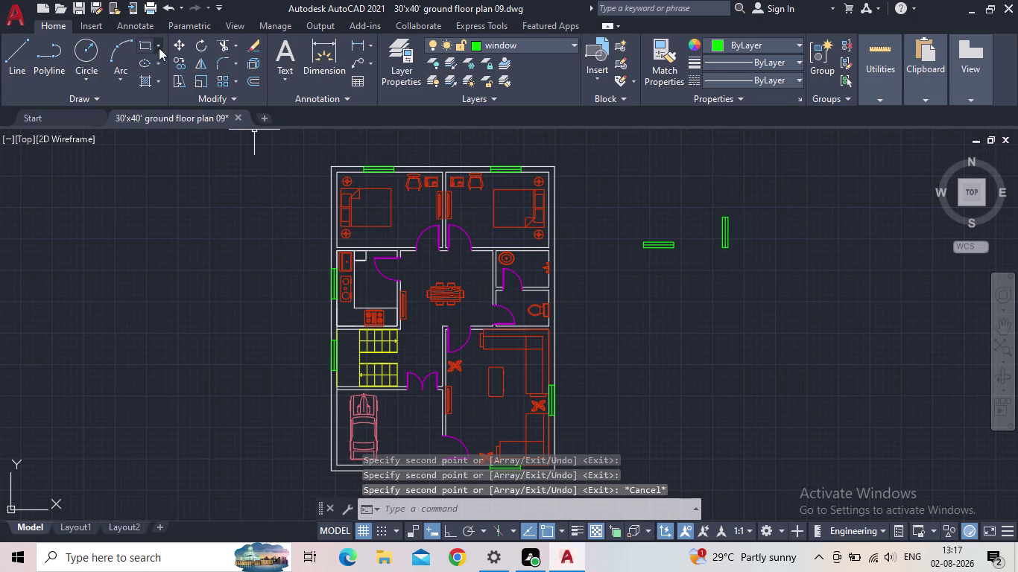
Abandon the initial unfinished rectangle attempts.
click(142, 44)
drag(664, 292, 664, 301)
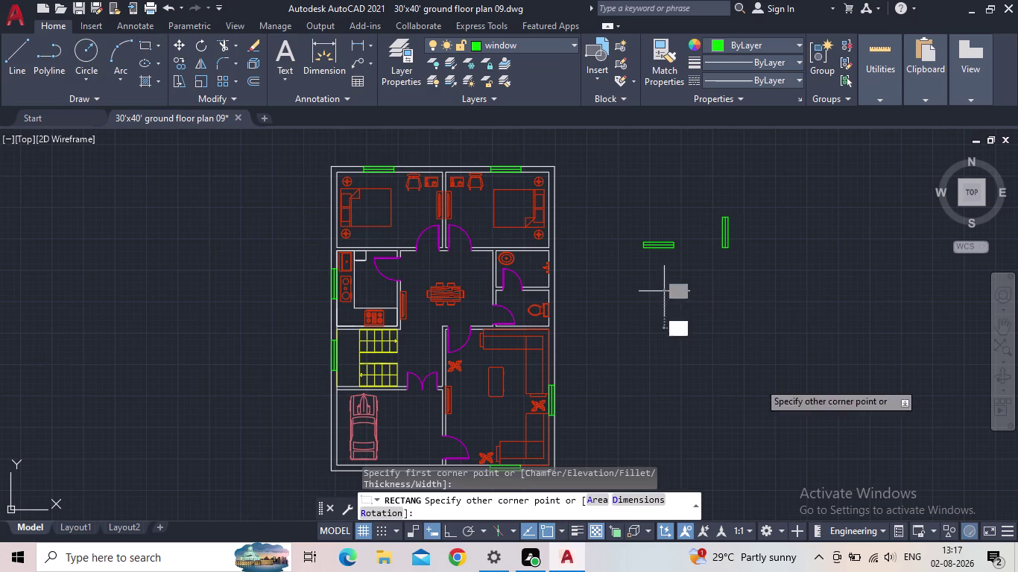
key(d)
key(Return)
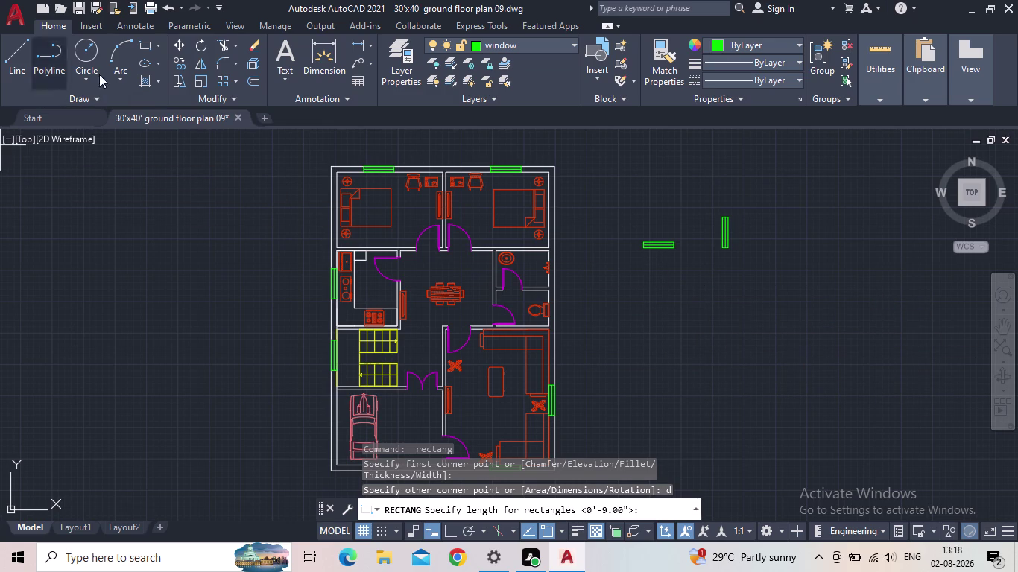
click(140, 43)
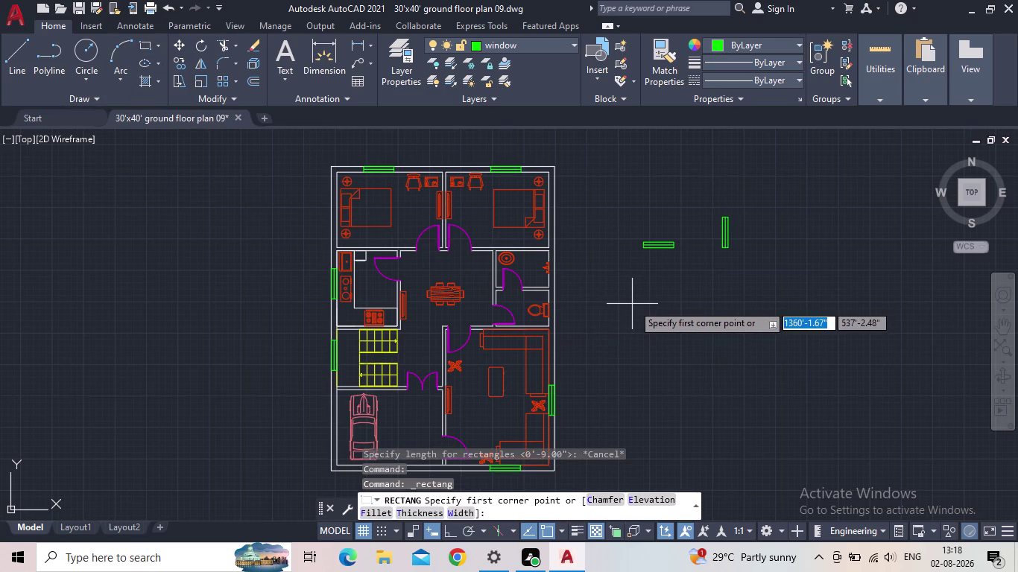
key(Escape)
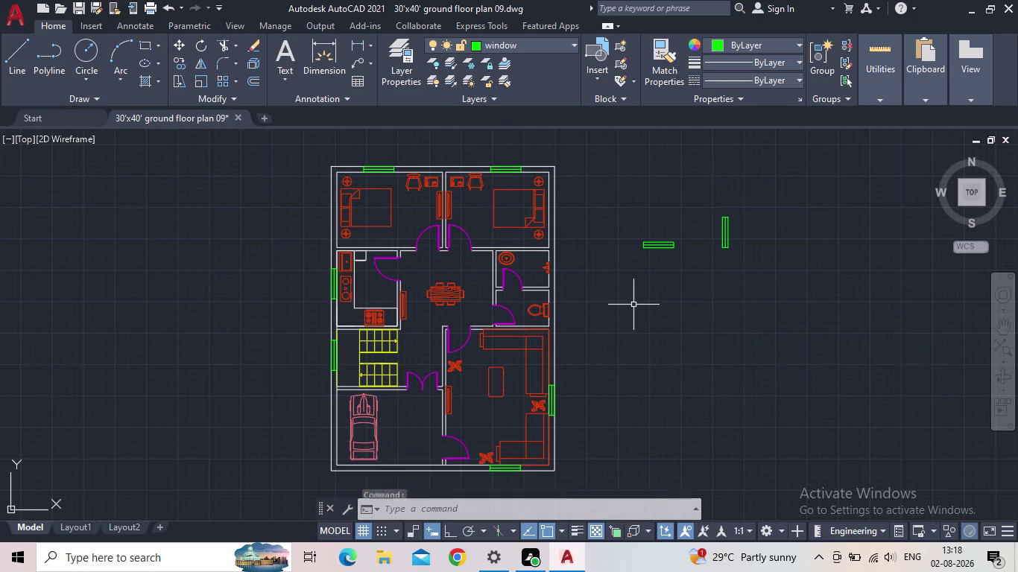
Draw a 9" by 2' rectangle beside the floor plan with RECTANG's Dimensions option.
text(re)
key(c)
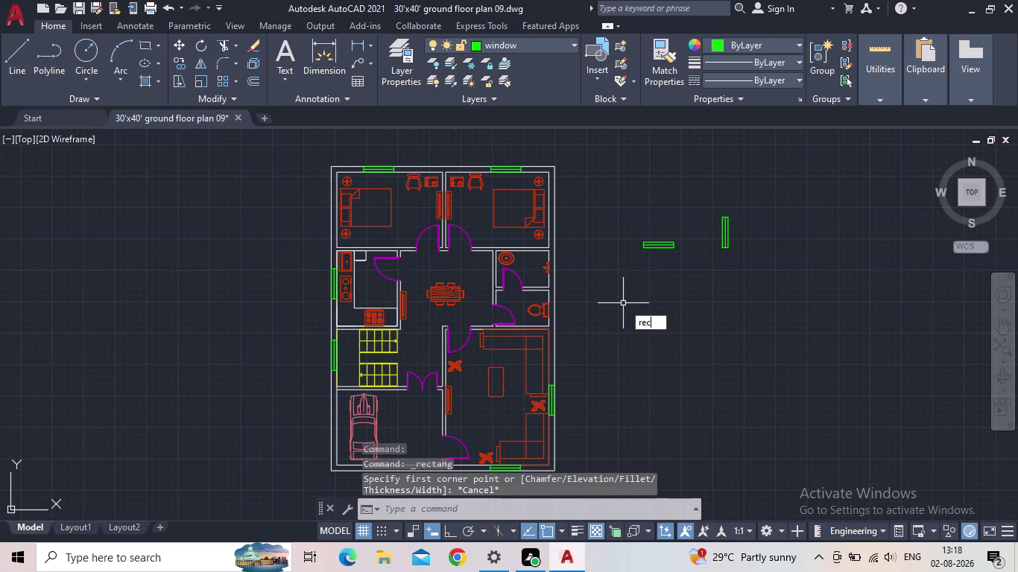
key(space)
drag(615, 308, 633, 317)
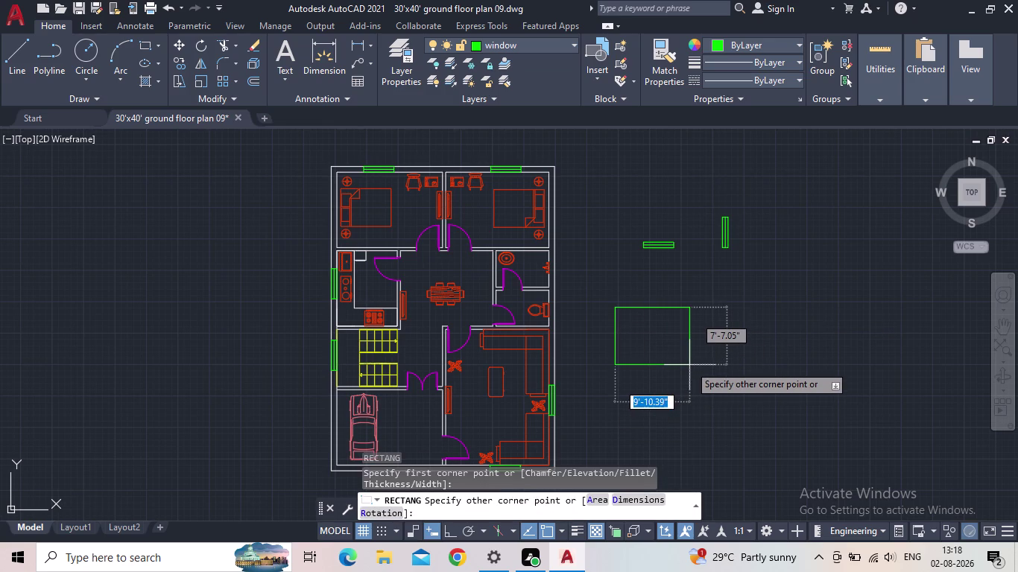
key(d)
key(Return)
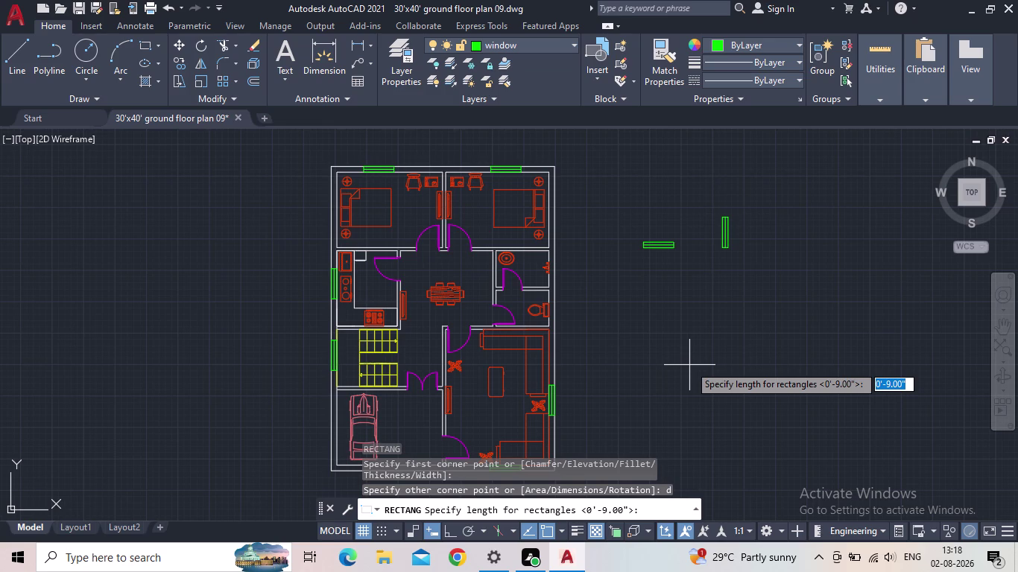
text(9")
key(Return)
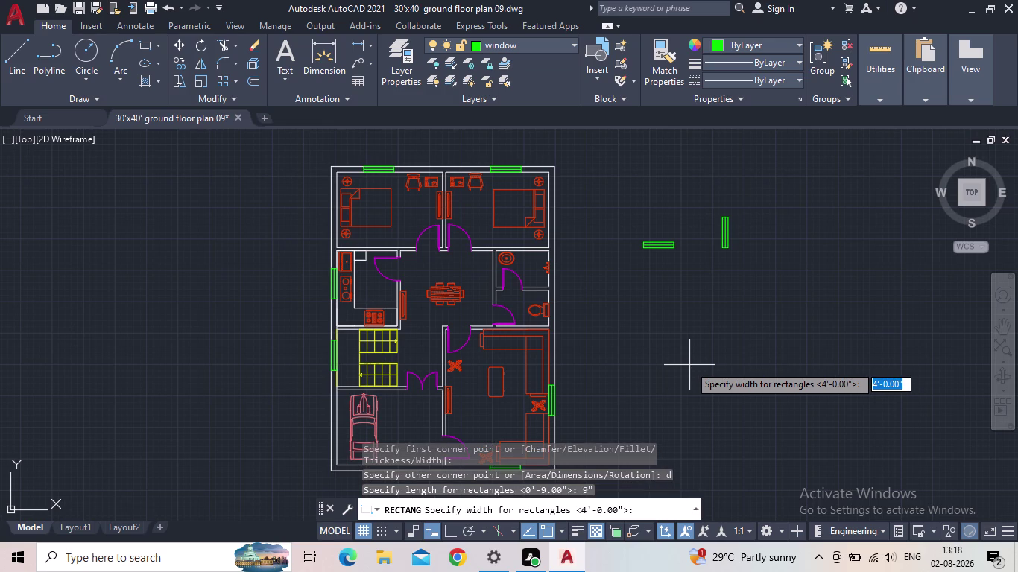
key(2)
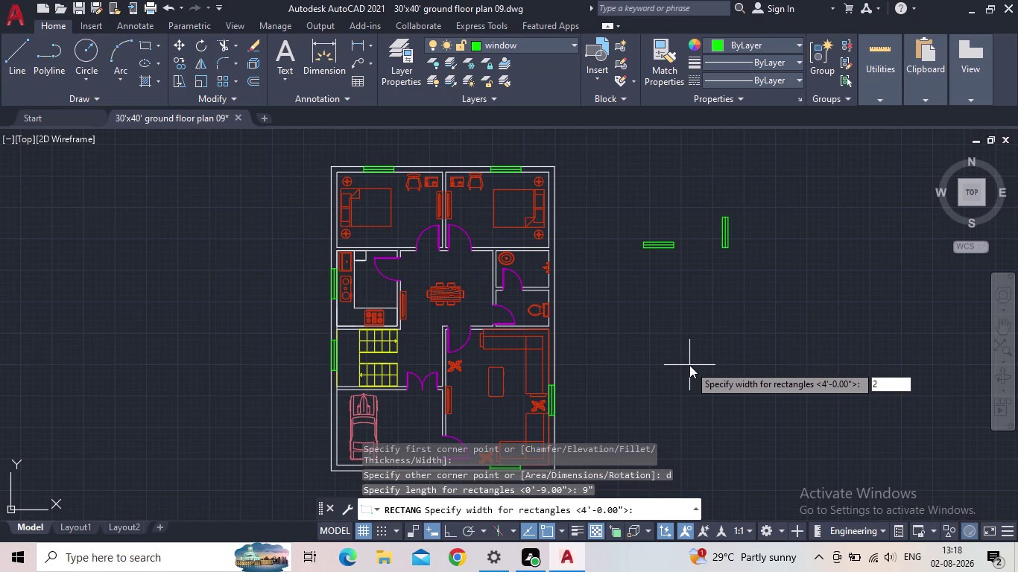
key(apostrophe)
key(Return)
click(692, 362)
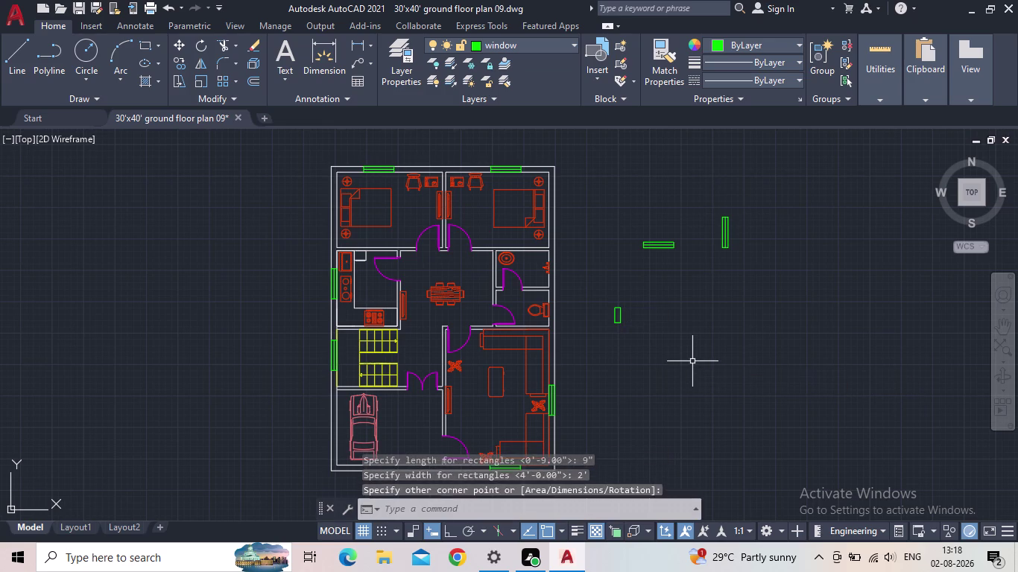
Add an inner dividing rectangle inside the window and window-select both rectangles.
key(Escape)
scroll(up, 3)
key(space)
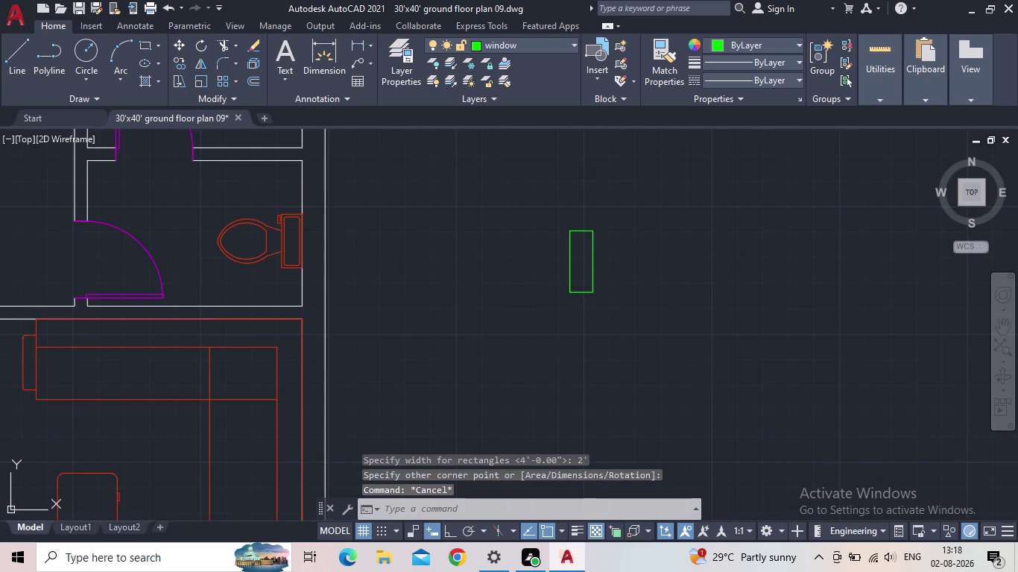
drag(579, 234, 580, 240)
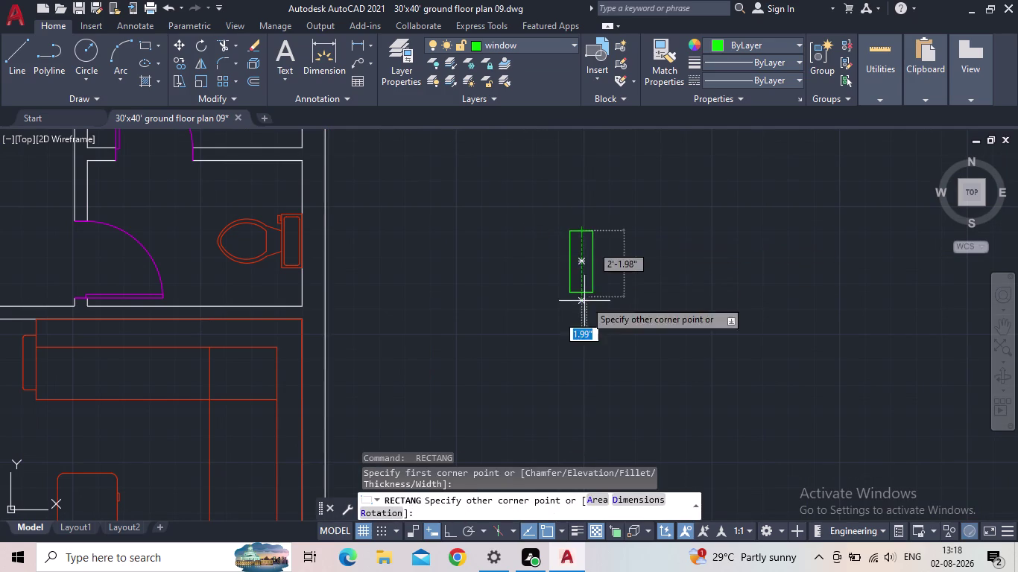
click(581, 297)
key(Escape)
drag(630, 337, 590, 282)
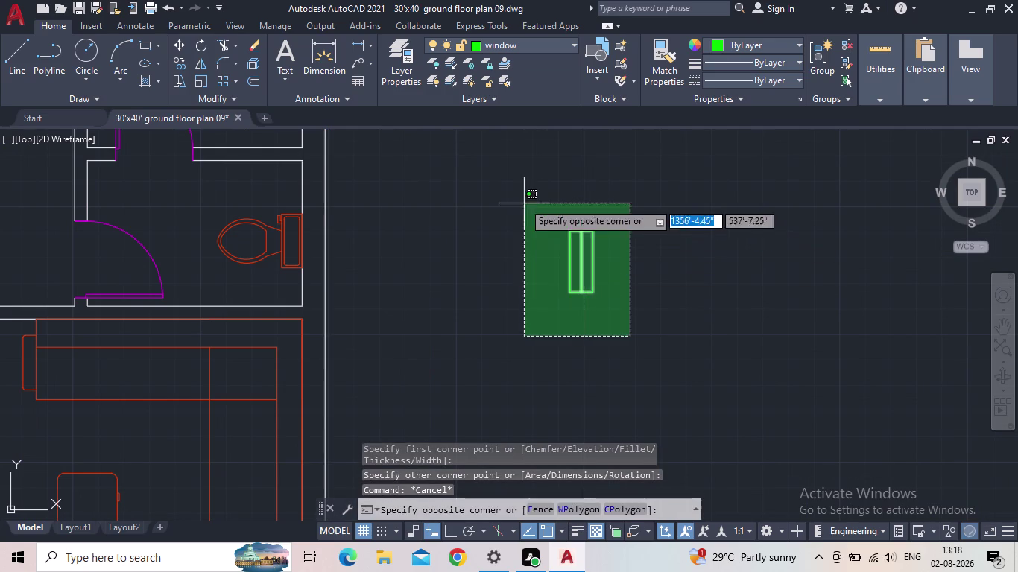
Copy the selected small window from its base point into the toilet's outer wall.
click(509, 190)
key(c)
key(o)
key(Return)
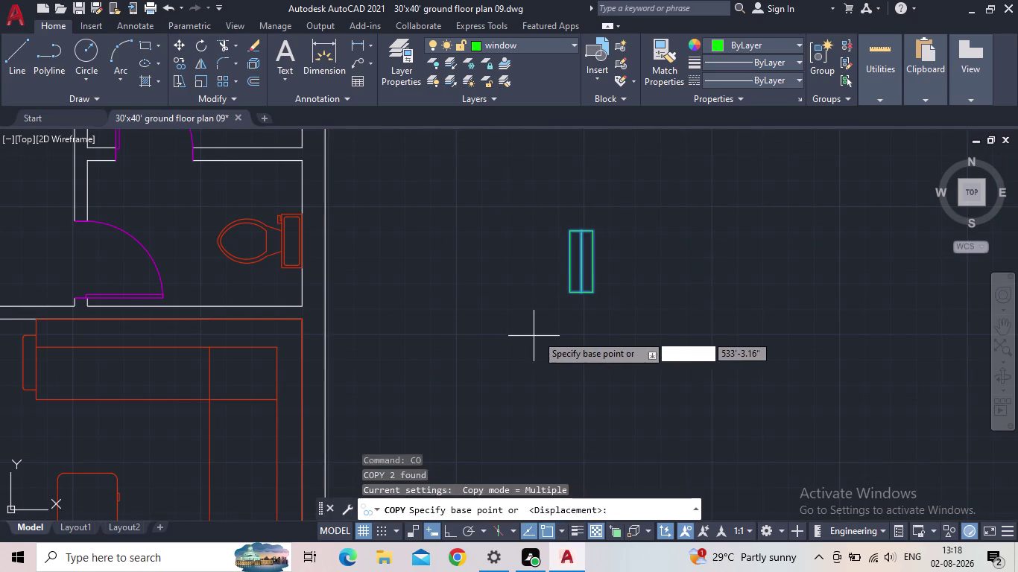
click(571, 291)
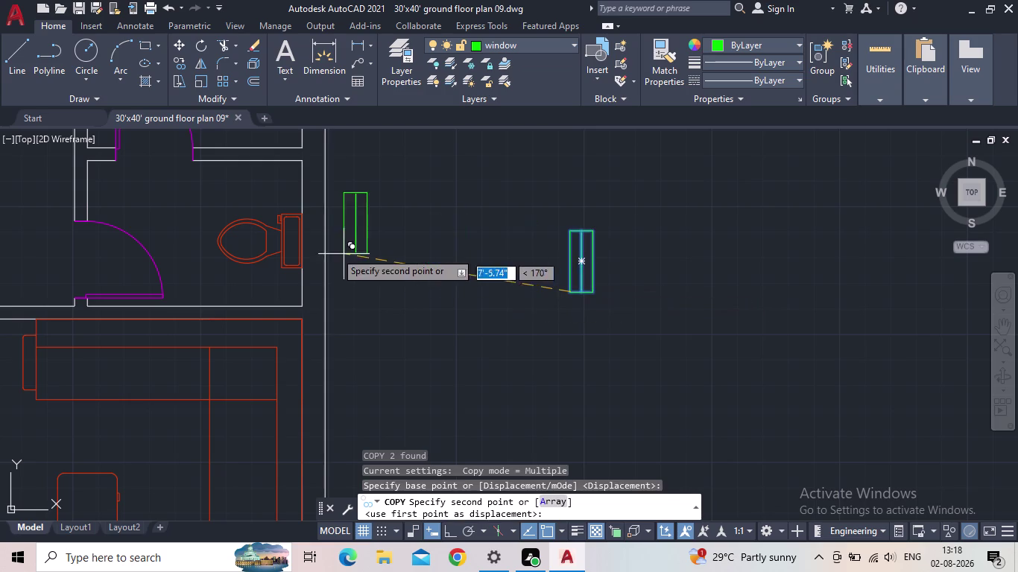
middle_drag(344, 258, 399, 268)
scroll(down, 3)
scroll(up, 3)
scroll(up, 3)
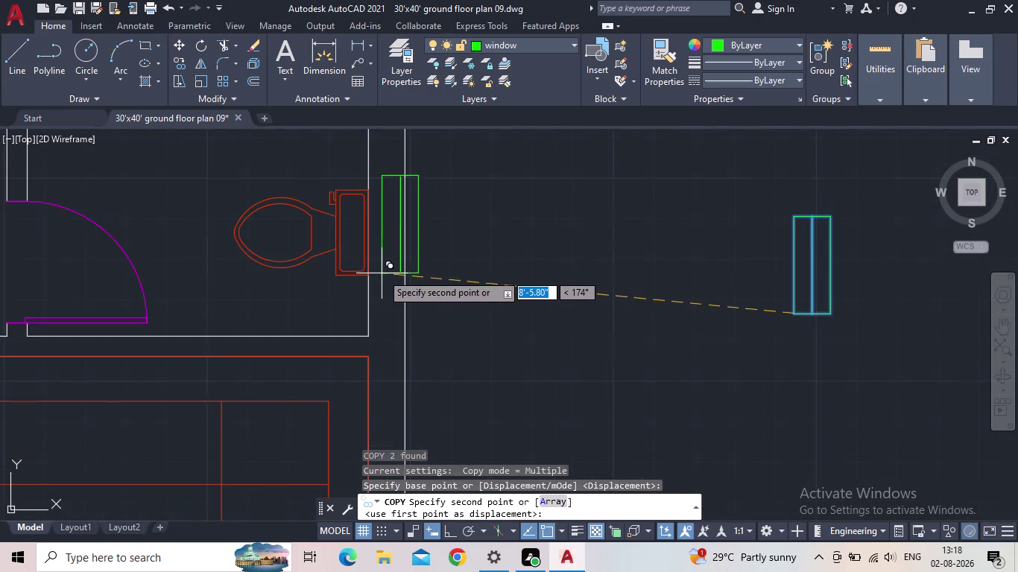
click(363, 273)
Place a second copy of the window in the washbasin's outer wall.
scroll(down, 3)
middle_drag(515, 306, 528, 300)
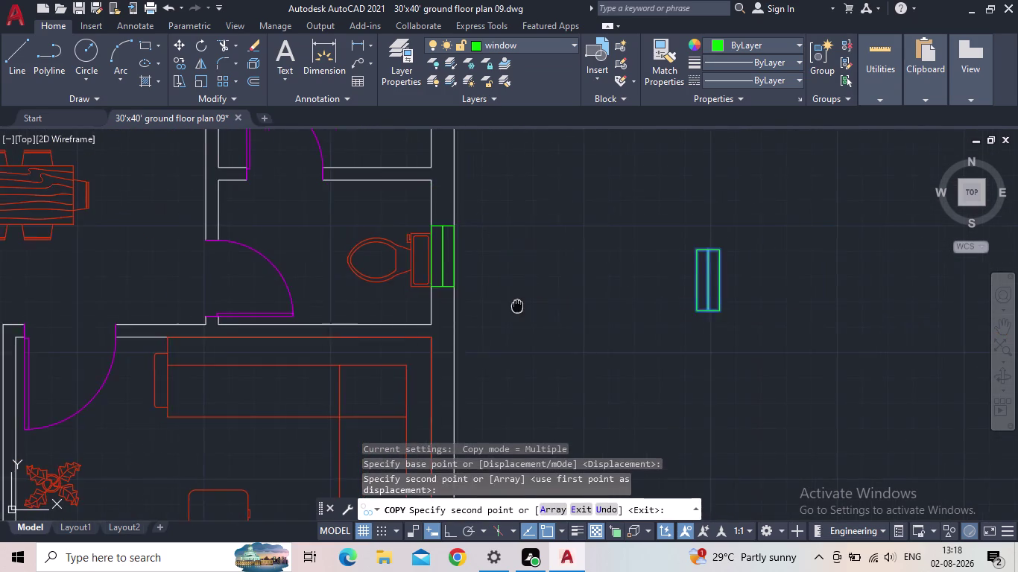
middle_drag(528, 301, 556, 284)
scroll(down, 3)
middle_drag(561, 333, 545, 218)
middle_drag(561, 327, 574, 558)
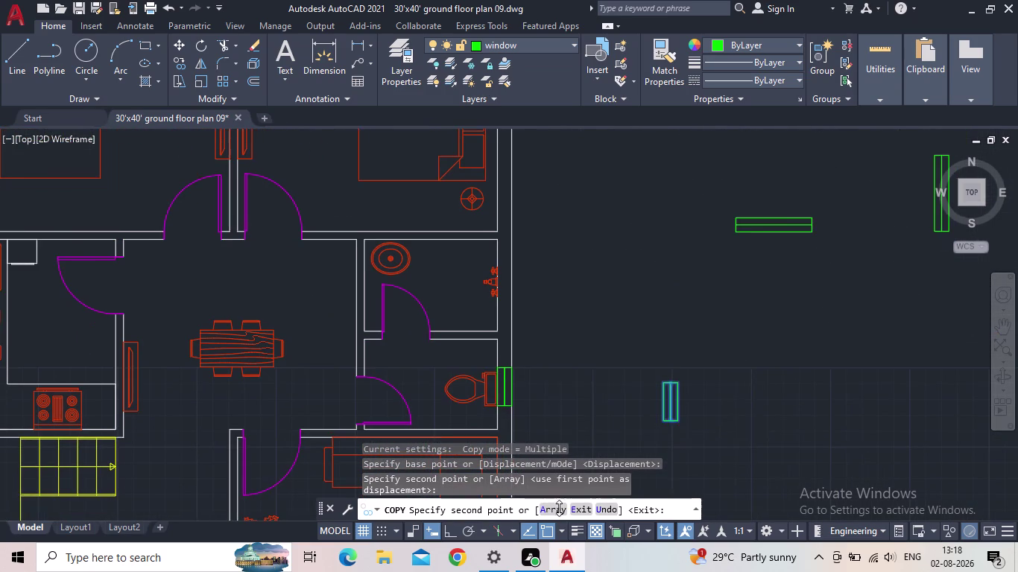
scroll(up, 3)
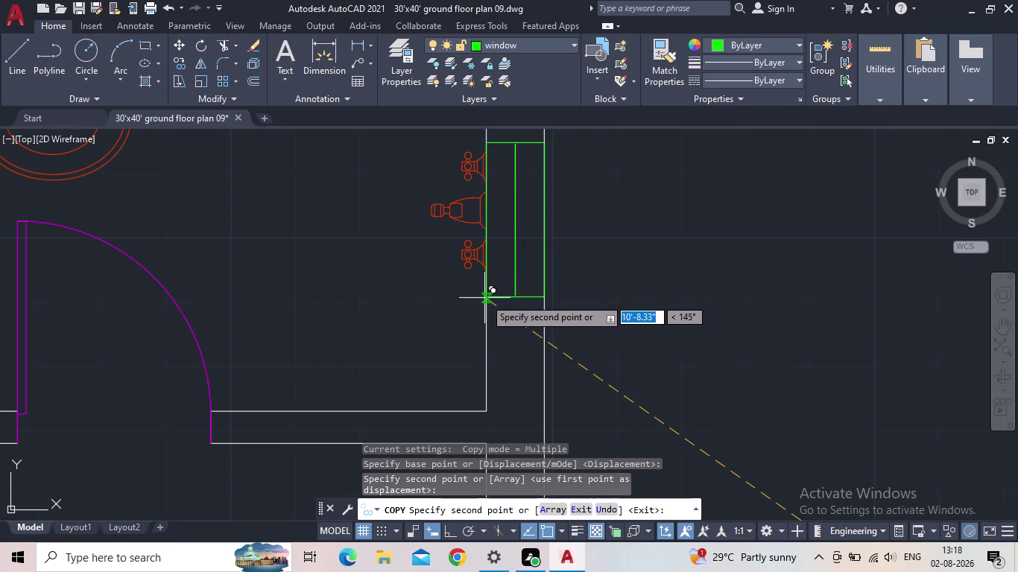
click(486, 298)
Place window copies in the side walls of the left and right bedrooms.
scroll(down, 3)
middle_drag(613, 332, 613, 332)
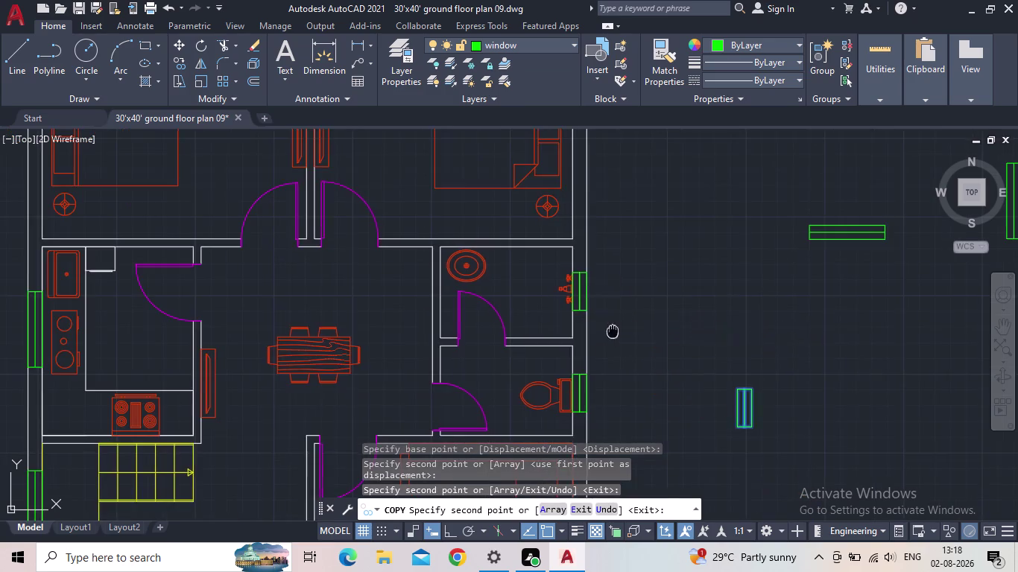
middle_drag(614, 332, 621, 369)
scroll(down, 3)
middle_drag(672, 343, 707, 242)
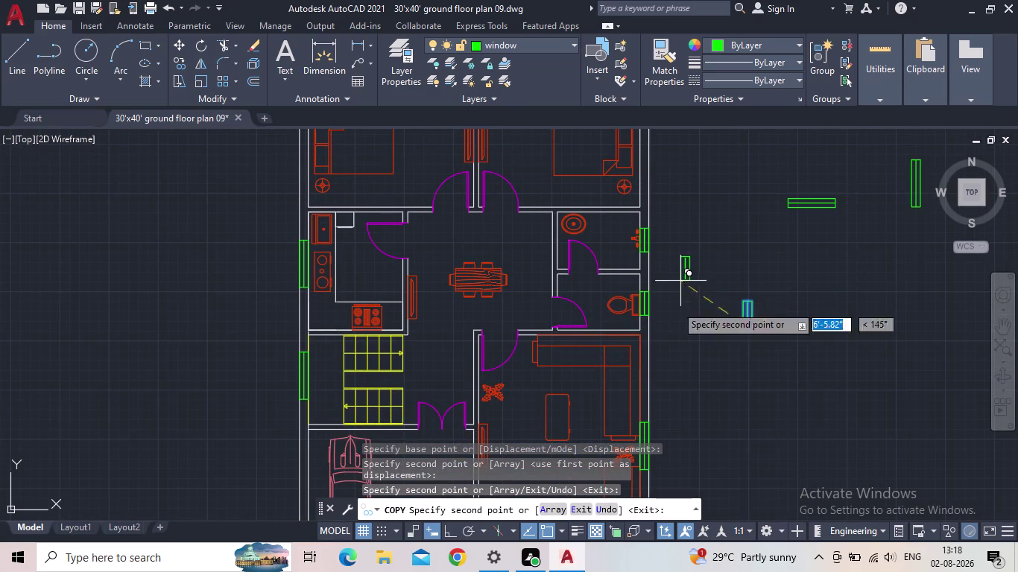
middle_drag(676, 354, 704, 236)
middle_drag(696, 364, 715, 295)
scroll(down, 3)
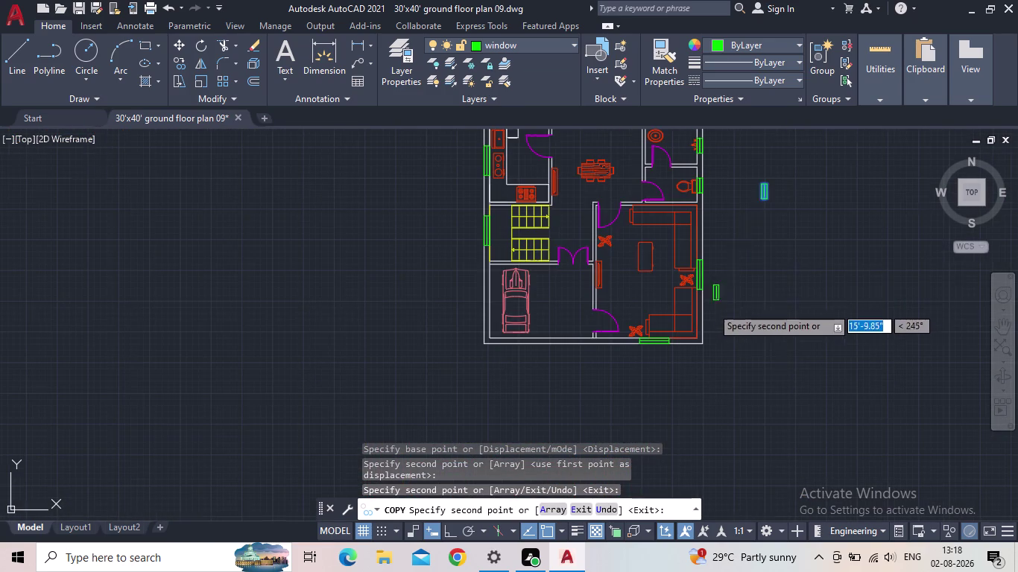
middle_drag(798, 281, 728, 380)
scroll(down, 3)
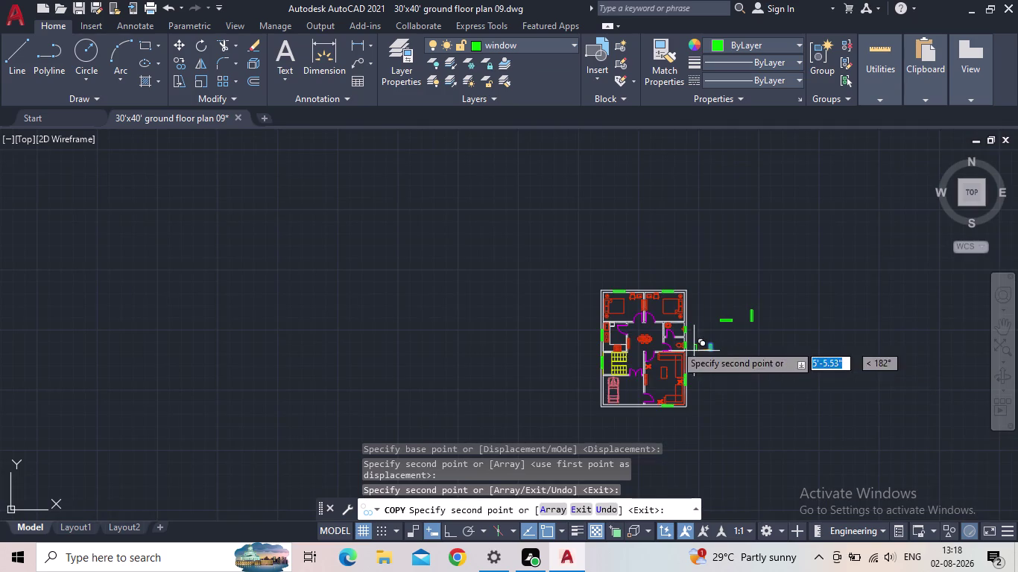
scroll(up, 3)
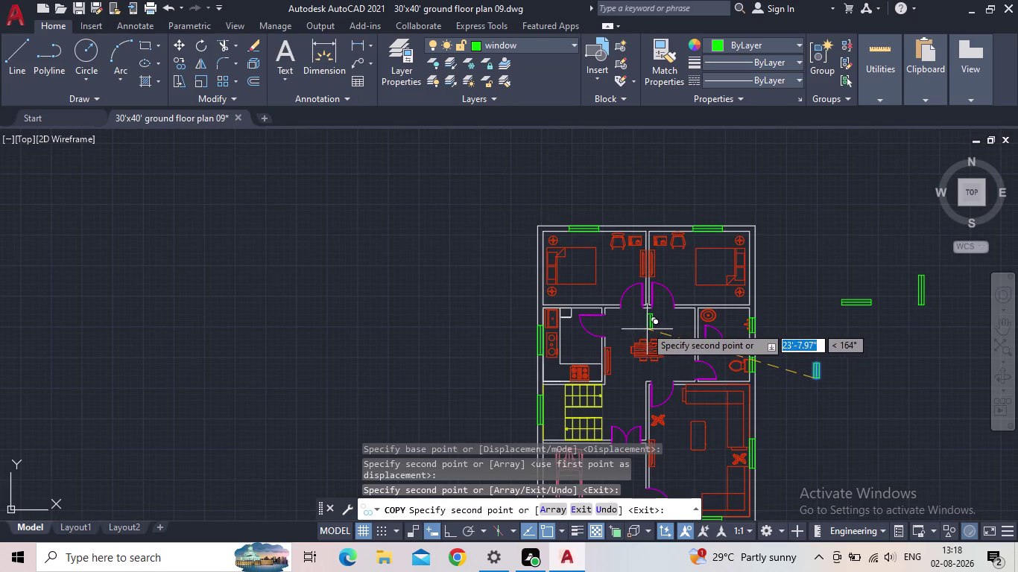
scroll(up, 3)
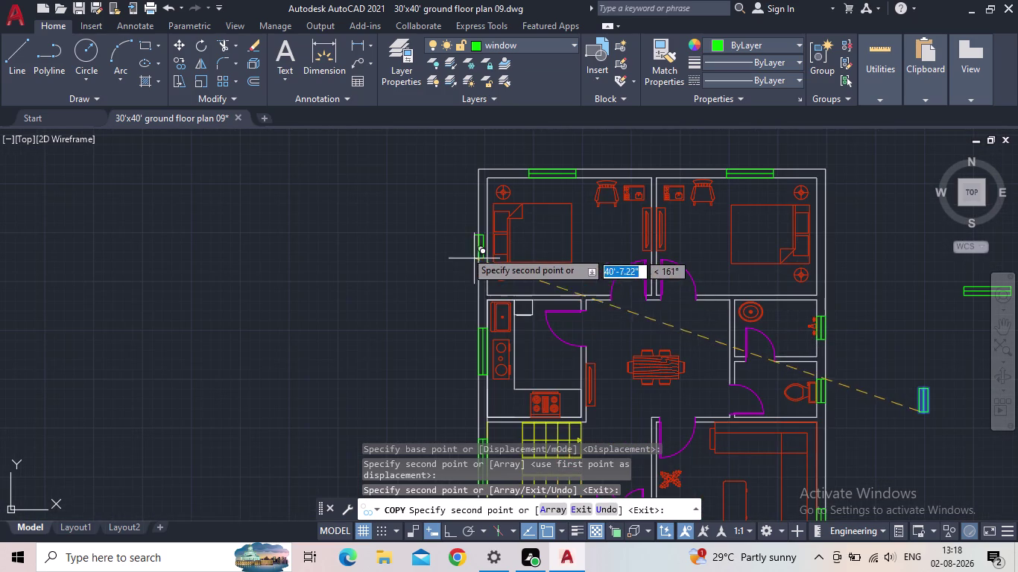
scroll(up, 3)
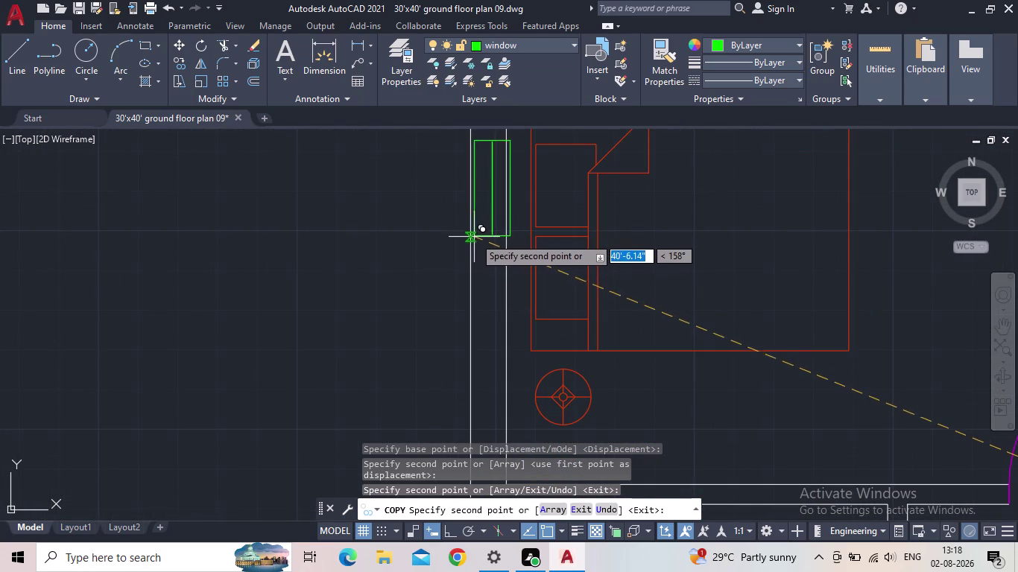
click(470, 241)
scroll(down, 3)
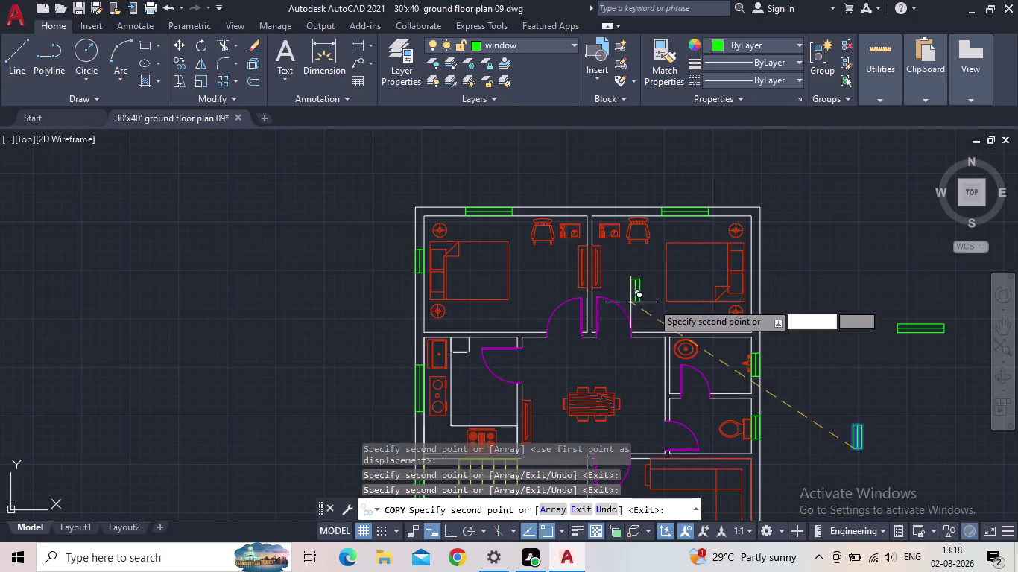
scroll(up, 3)
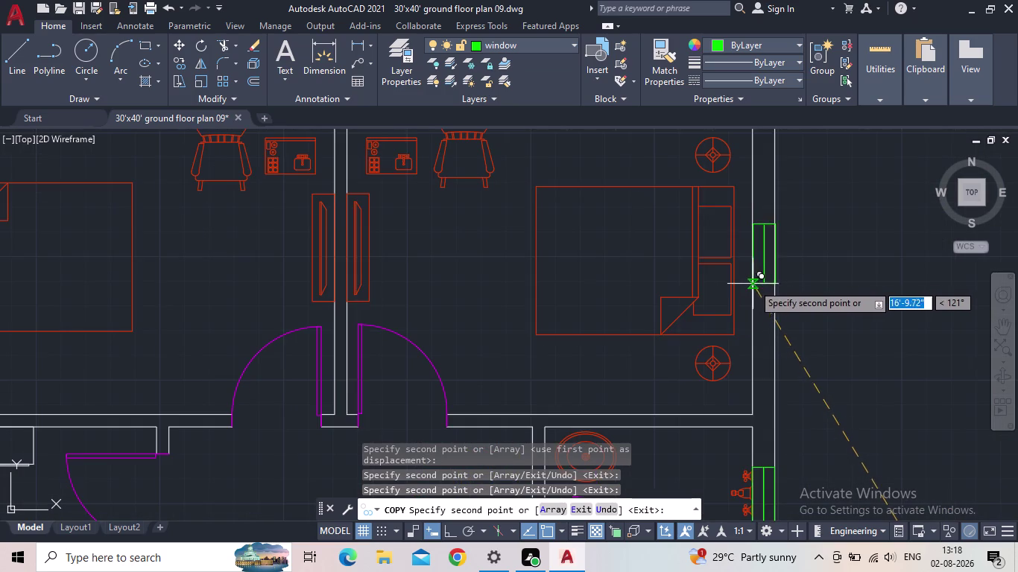
click(752, 283)
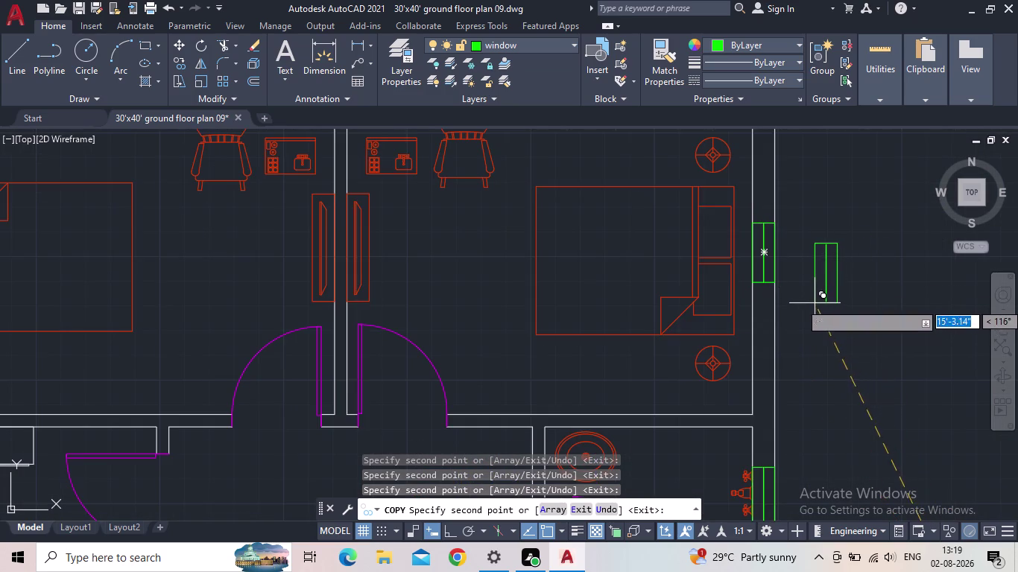
End the copy and erase the spare window symbols lying outside the plan.
key(Escape)
scroll(down, 3)
middle_drag(818, 328, 677, 307)
scroll(down, 3)
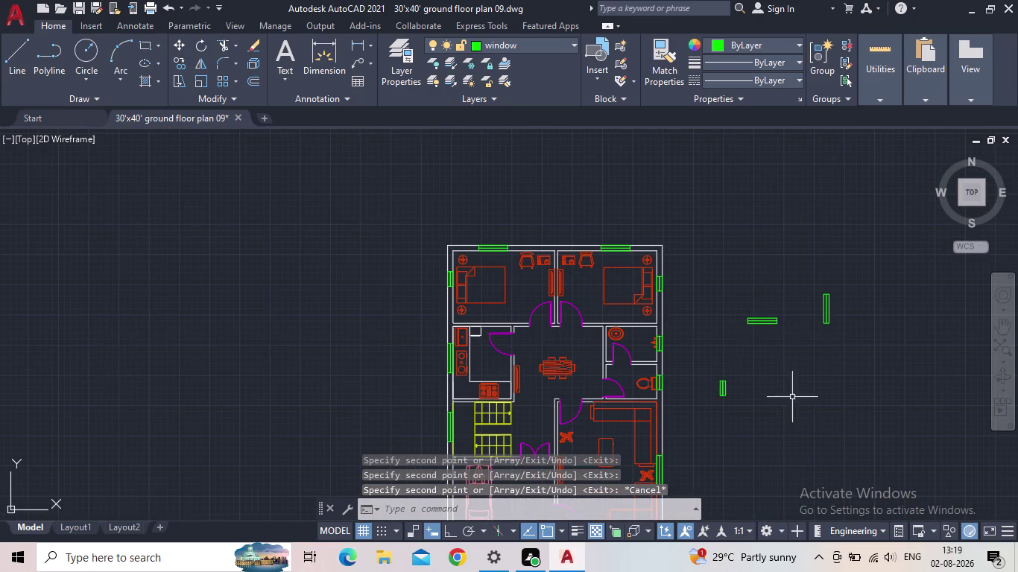
drag(848, 377, 842, 365)
click(727, 273)
key(Delete)
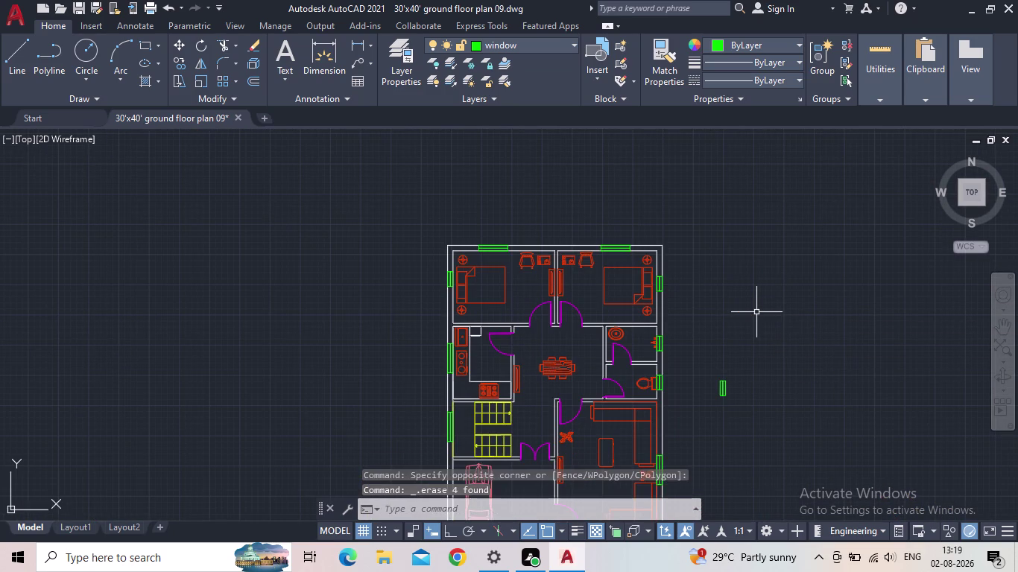
Erase the remaining stray window block beside the right outer wall.
click(721, 389)
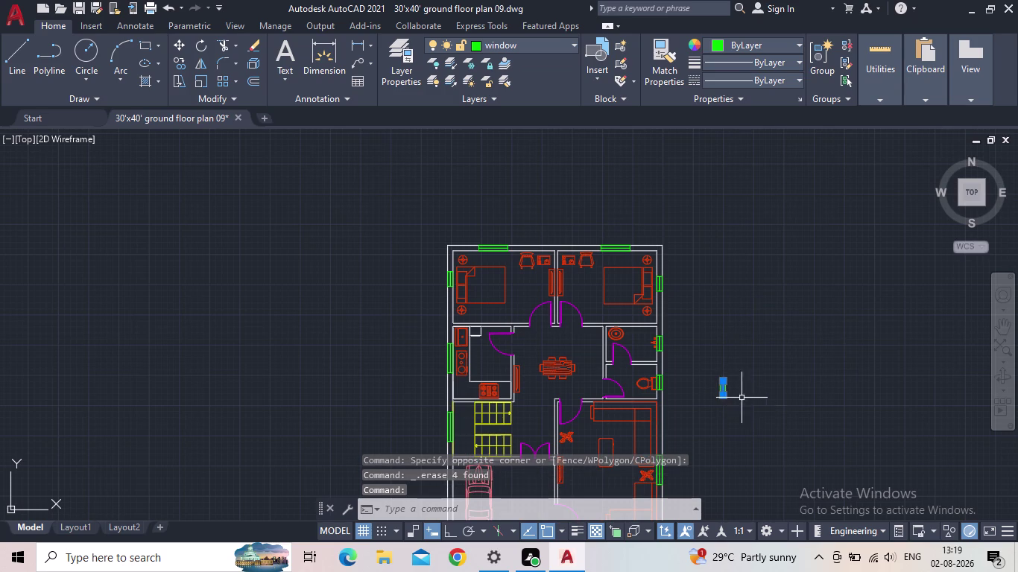
scroll(up, 3)
drag(726, 393, 714, 386)
click(670, 331)
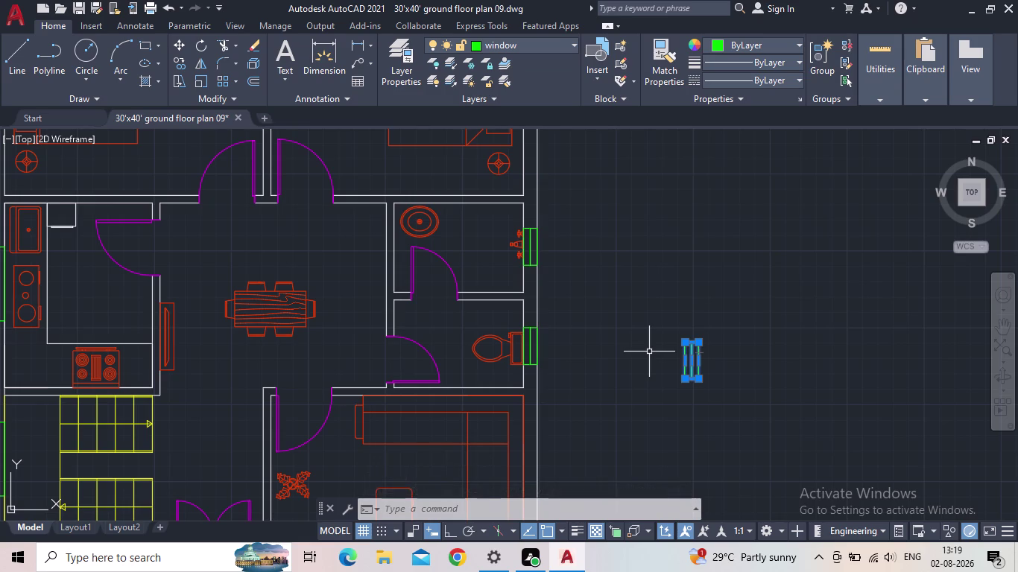
key(Delete)
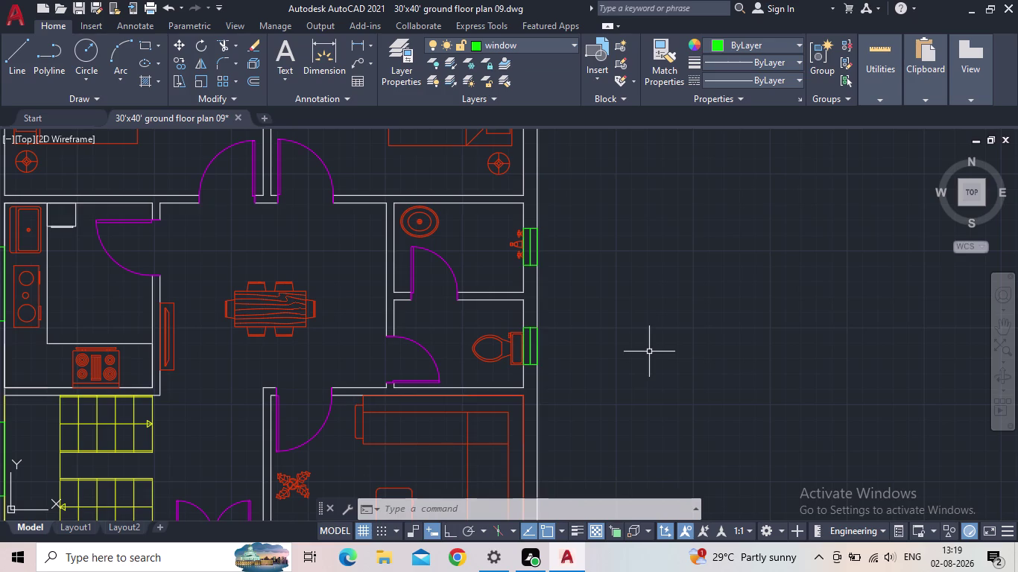
Pan and zoom around the whole floor plan to review the placed windows.
scroll(down, 3)
scroll(down, 3)
middle_drag(673, 358, 628, 328)
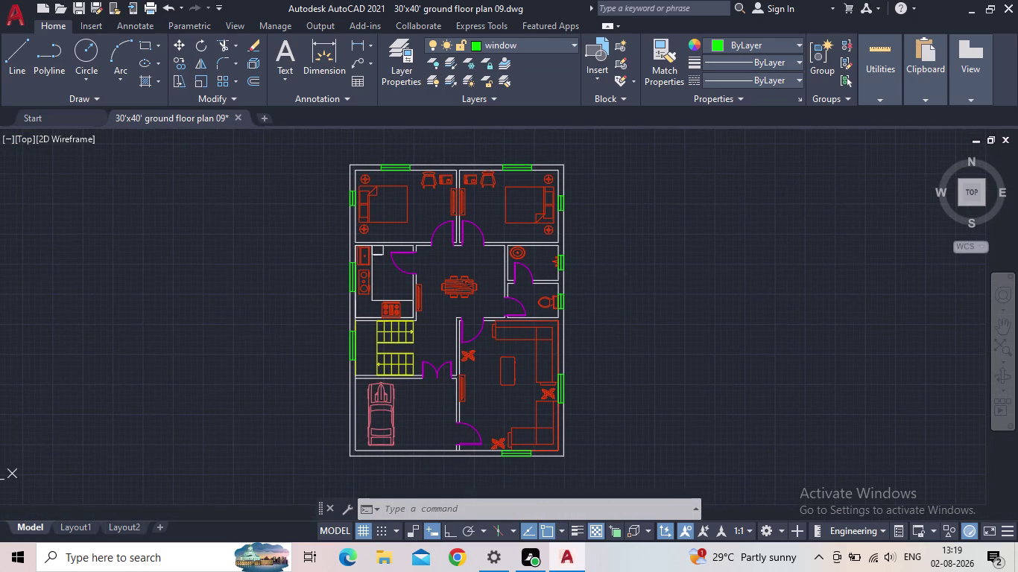
middle_drag(626, 332, 598, 336)
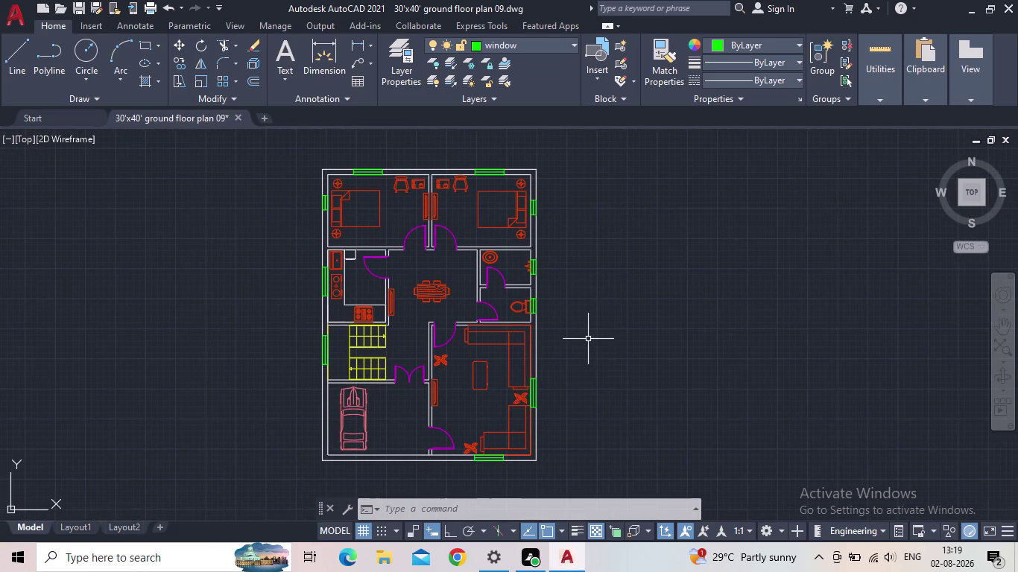
middle_drag(618, 339, 601, 334)
scroll(down, 3)
middle_drag(601, 333, 583, 330)
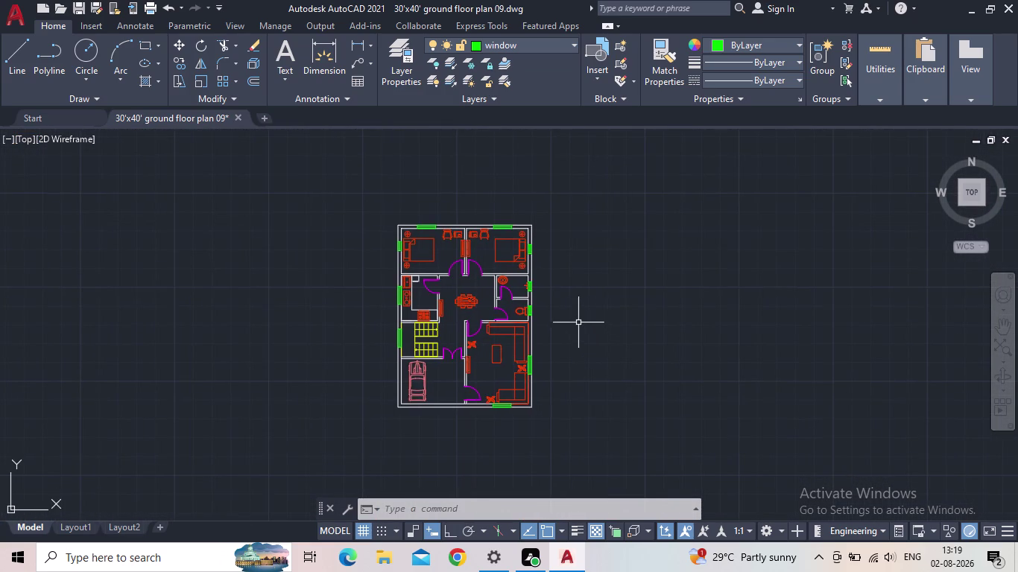
scroll(up, 3)
middle_drag(579, 320, 555, 345)
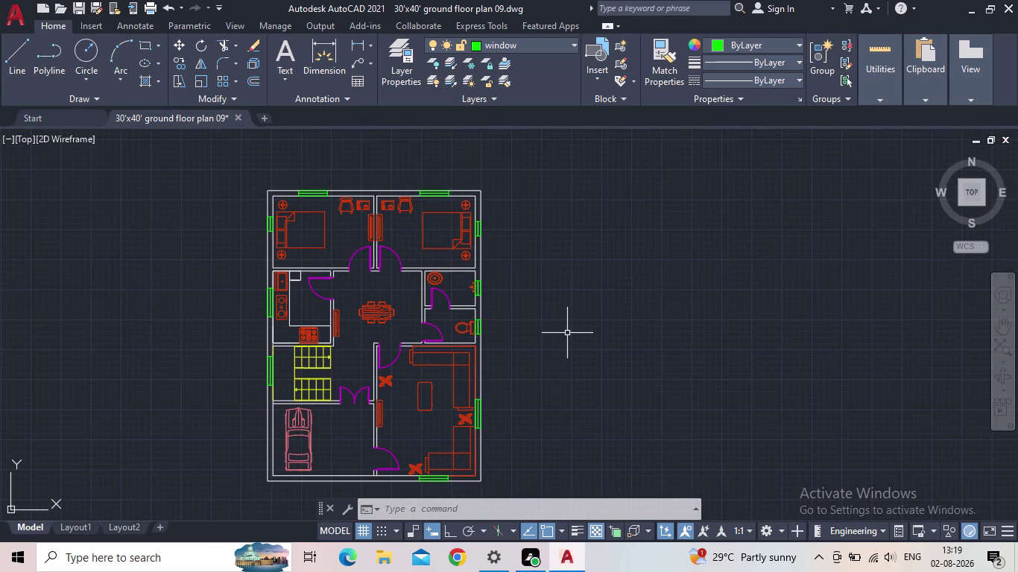
middle_drag(568, 332, 557, 318)
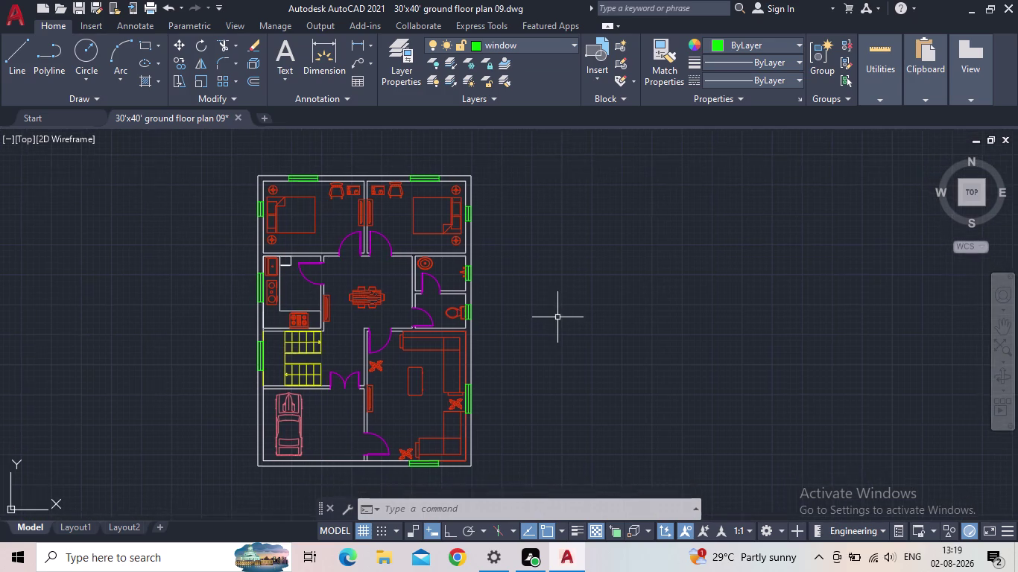
scroll(down, 3)
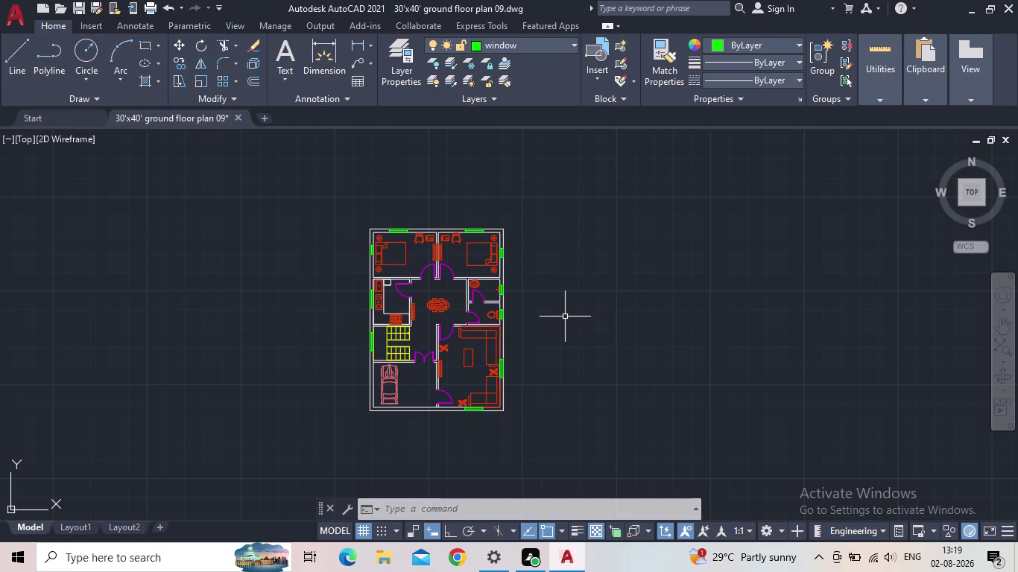
middle_drag(541, 337, 539, 312)
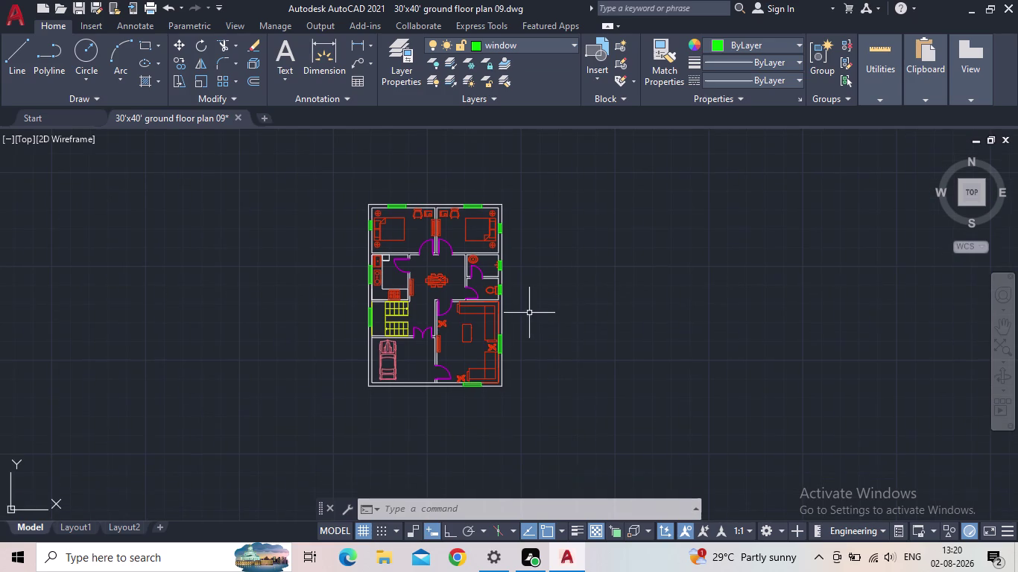
scroll(up, 3)
middle_drag(468, 354, 459, 313)
scroll(up, 3)
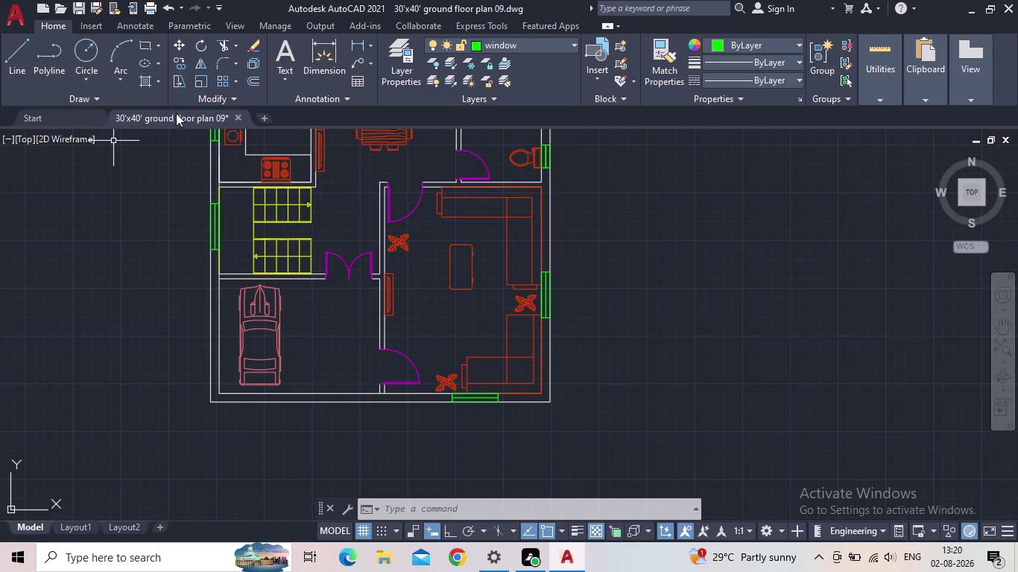
scroll(down, 3)
middle_drag(341, 182, 314, 275)
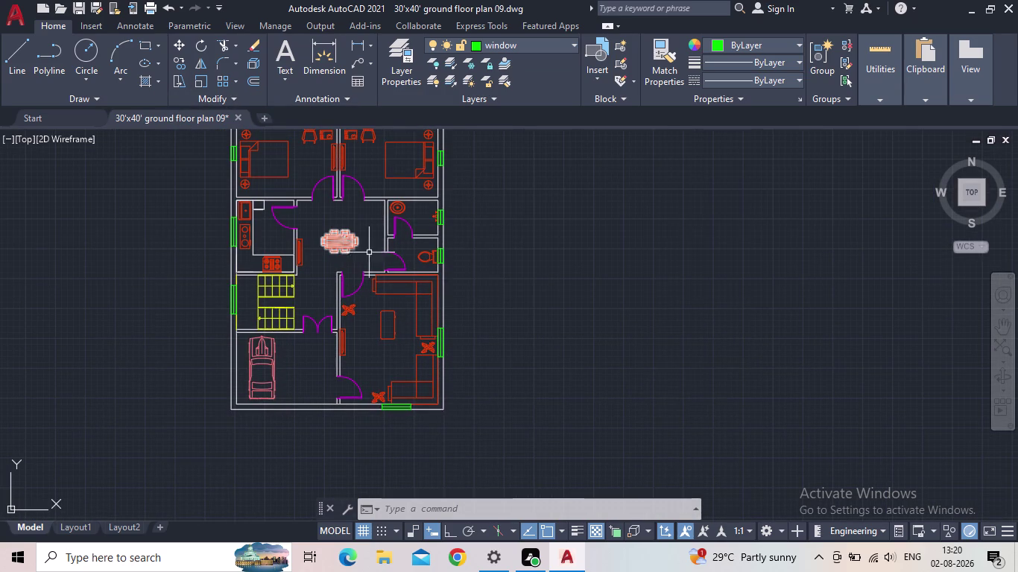
middle_drag(486, 210, 489, 243)
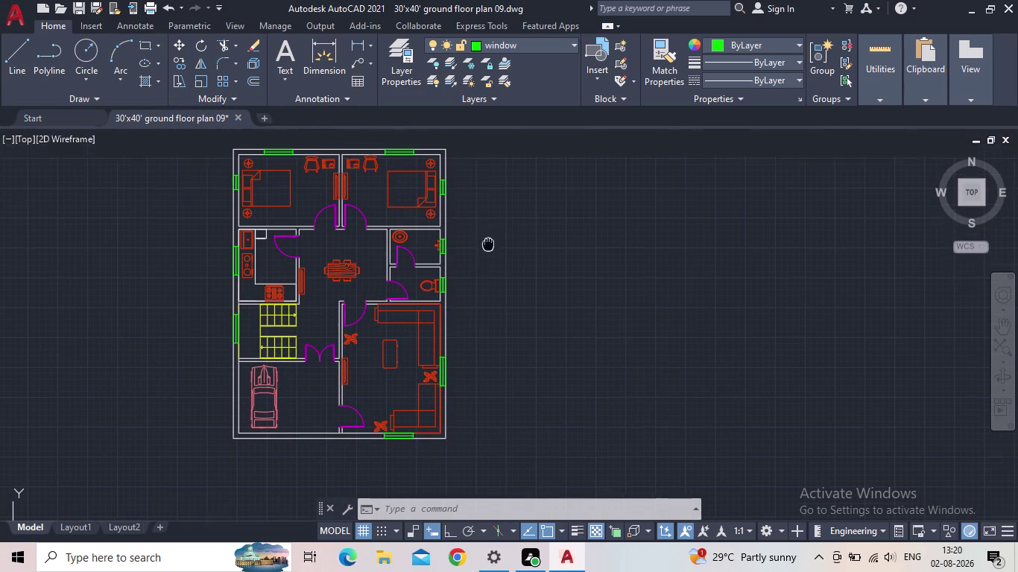
middle_drag(488, 243, 488, 285)
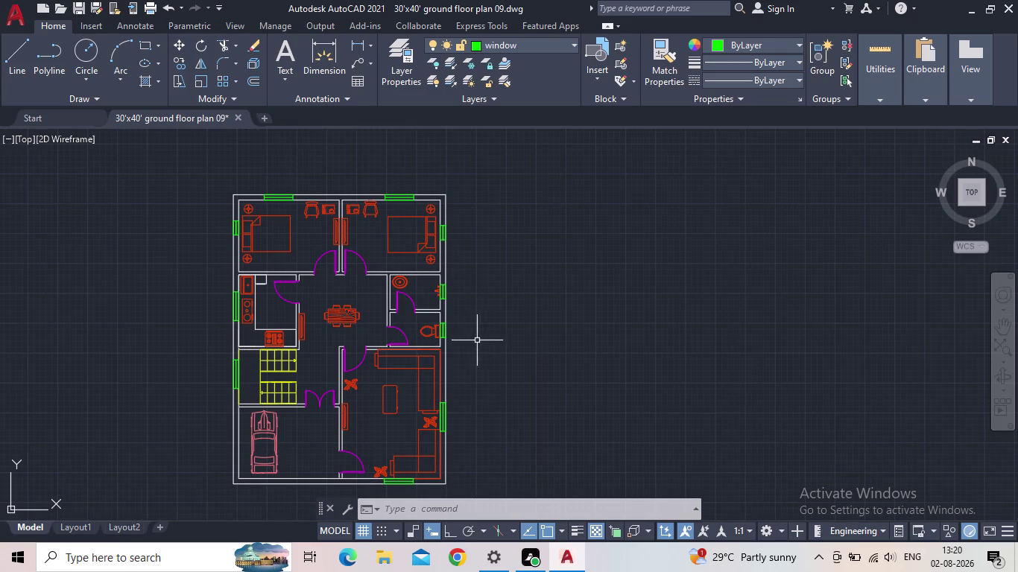
middle_drag(486, 343, 573, 337)
scroll(down, 3)
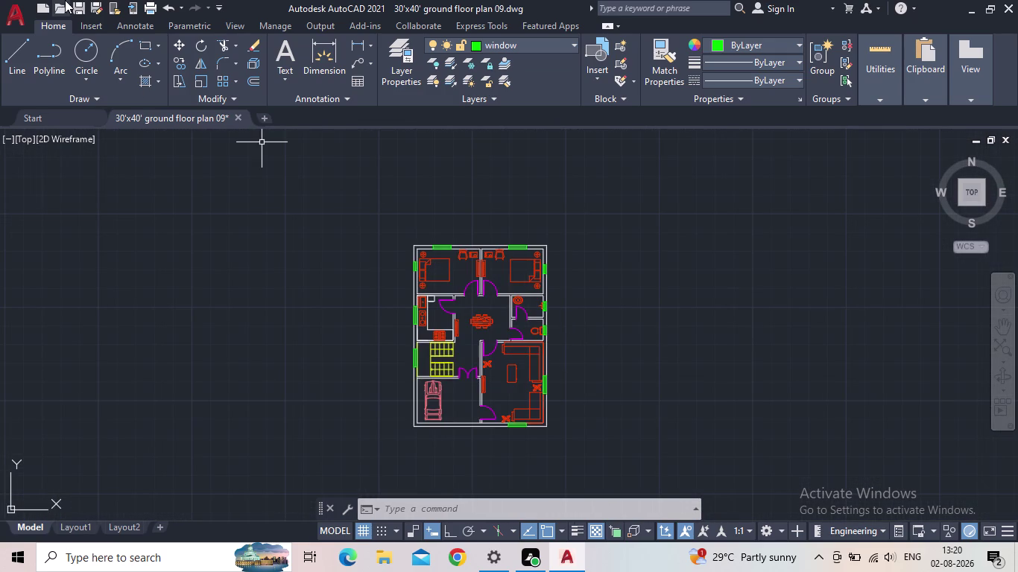
Save the drawing from the Quick Access Toolbar and move to the top bedrooms.
click(77, 5)
key(Escape)
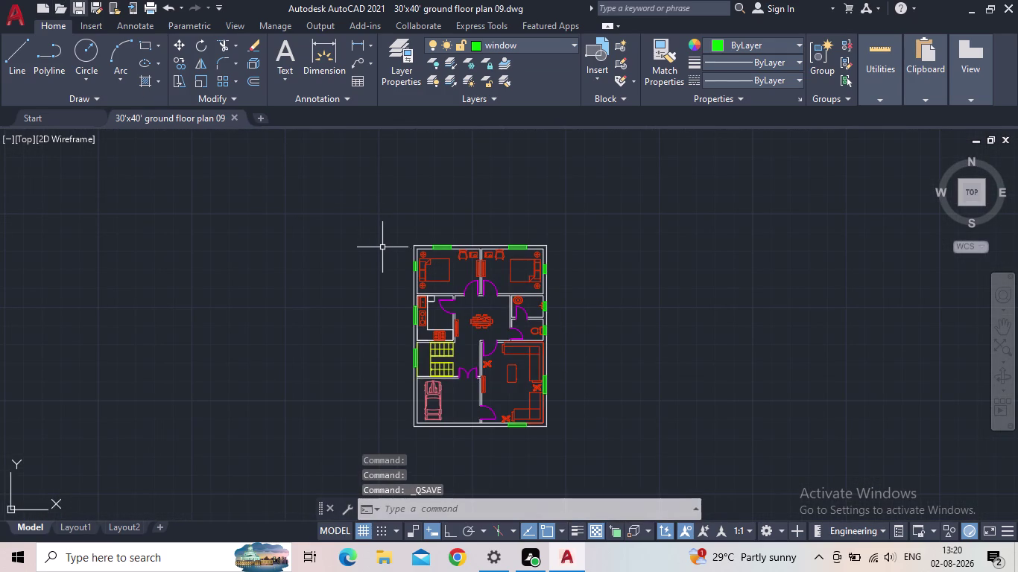
middle_drag(393, 261, 318, 249)
scroll(up, 3)
middle_drag(325, 246, 214, 224)
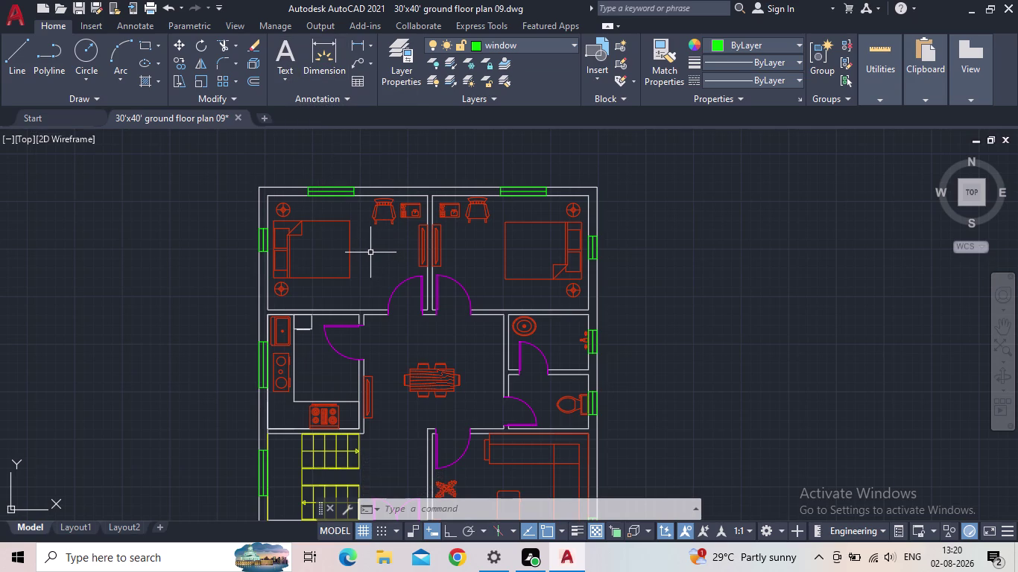
Start an MText box in the left bedroom, then cancel it while still empty.
text(mtext)
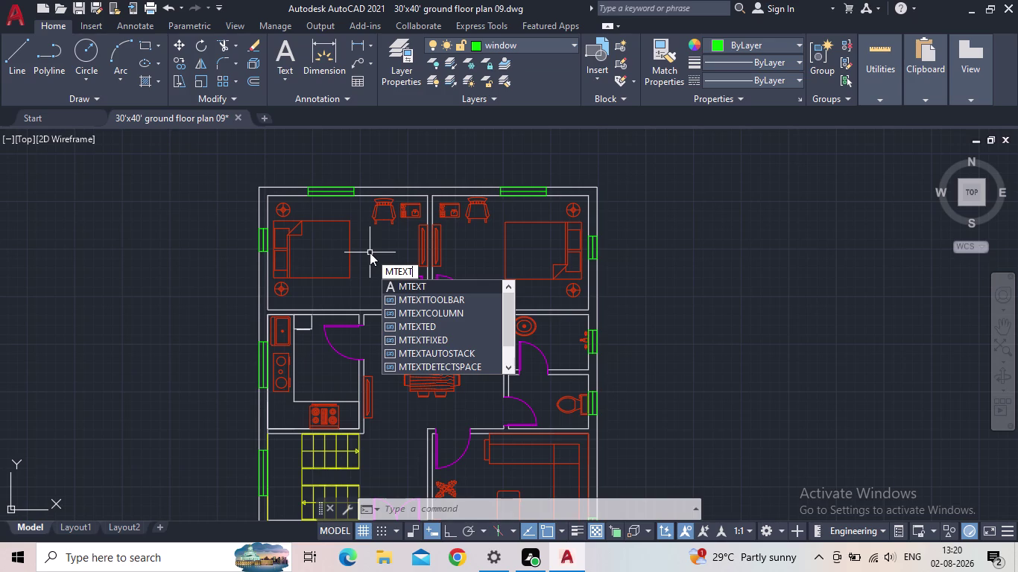
click(426, 288)
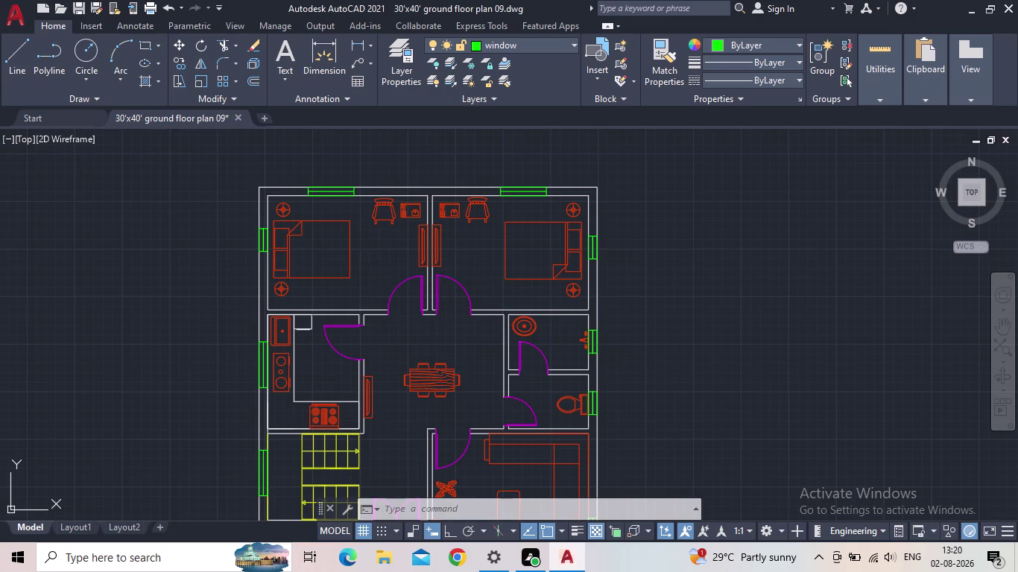
scroll(up, 3)
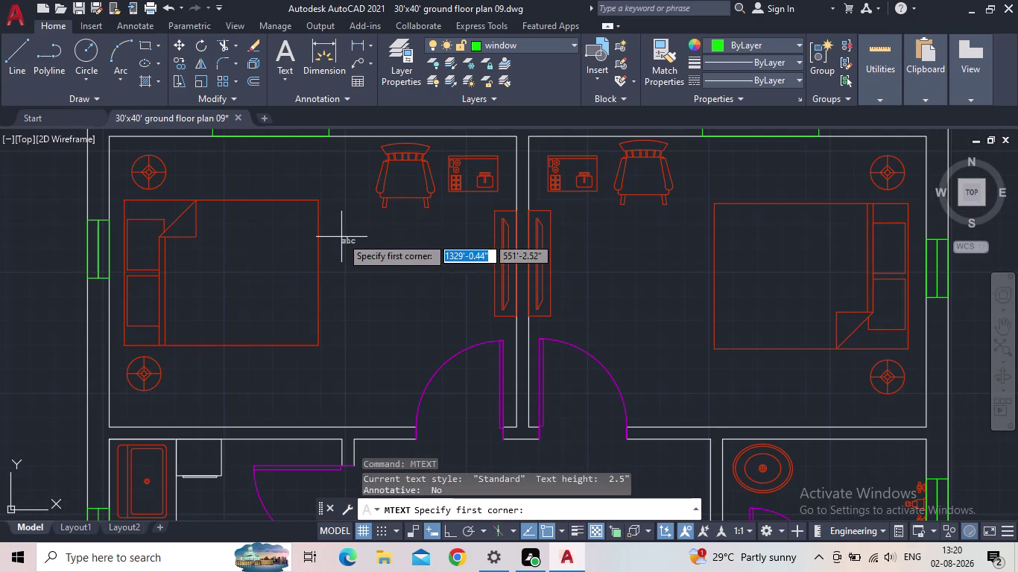
drag(332, 230, 486, 307)
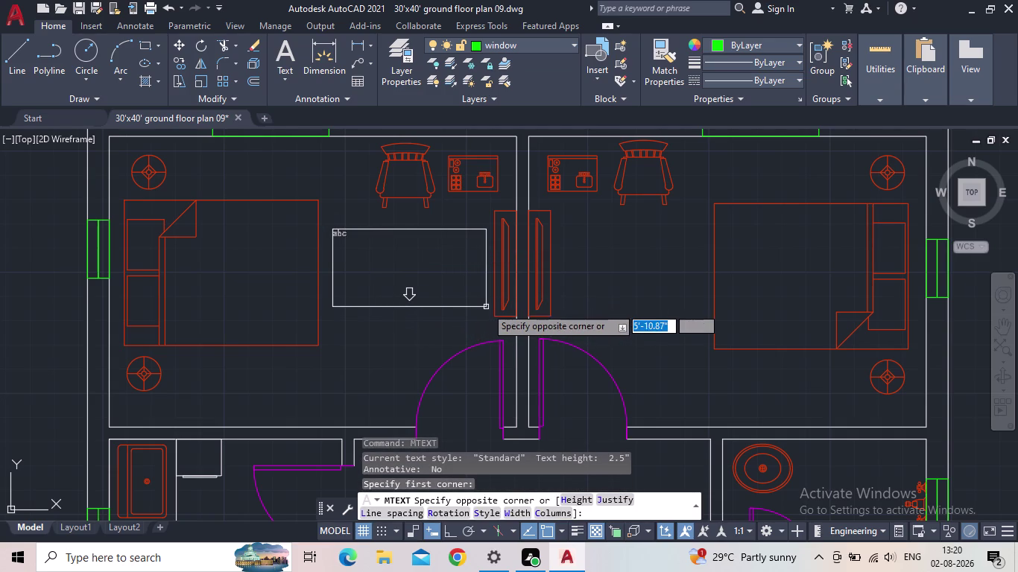
drag(486, 307, 488, 305)
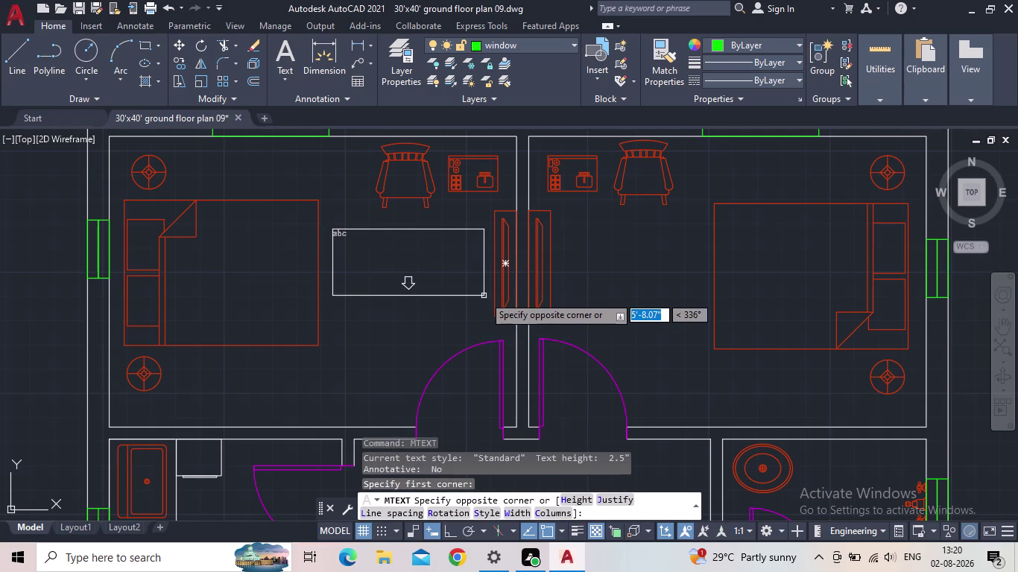
click(488, 295)
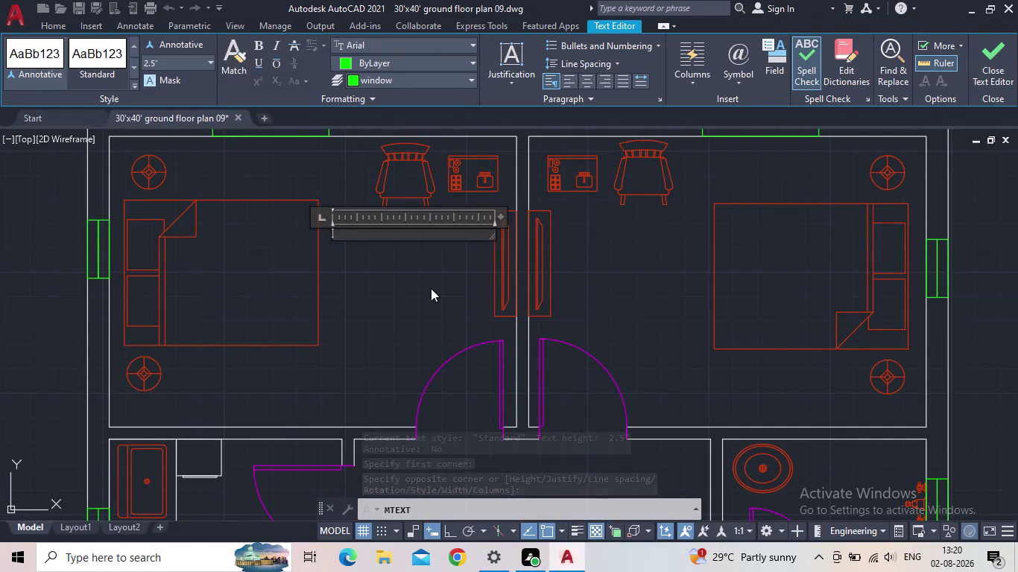
key(Escape)
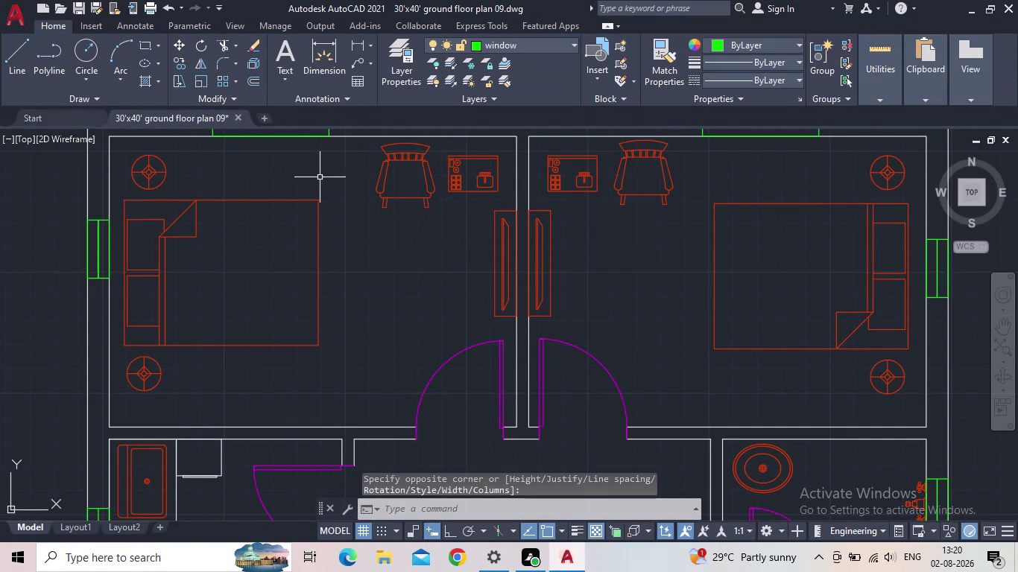
Make the text layer current from the layer list.
click(405, 58)
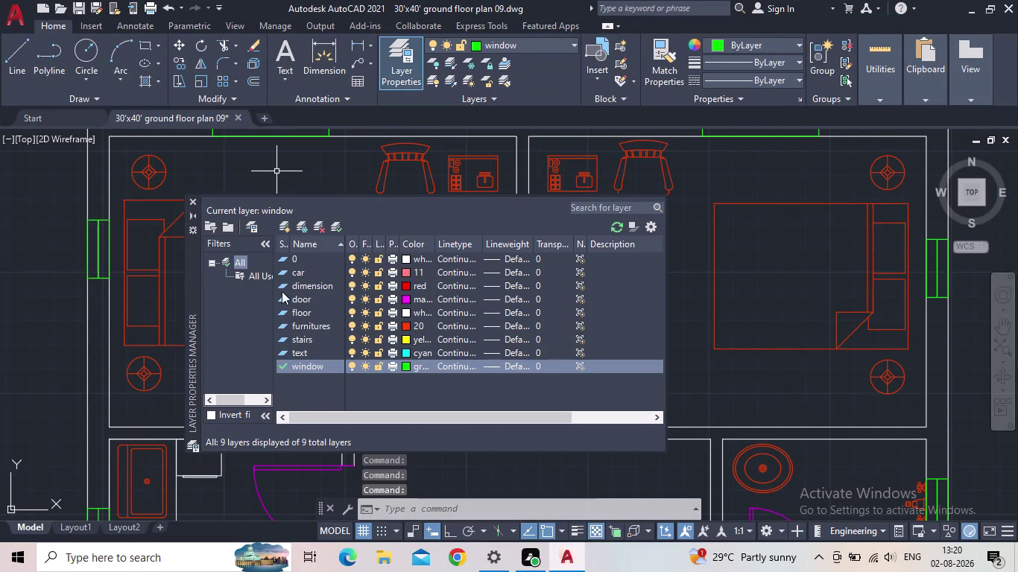
triple_click(279, 352)
click(191, 203)
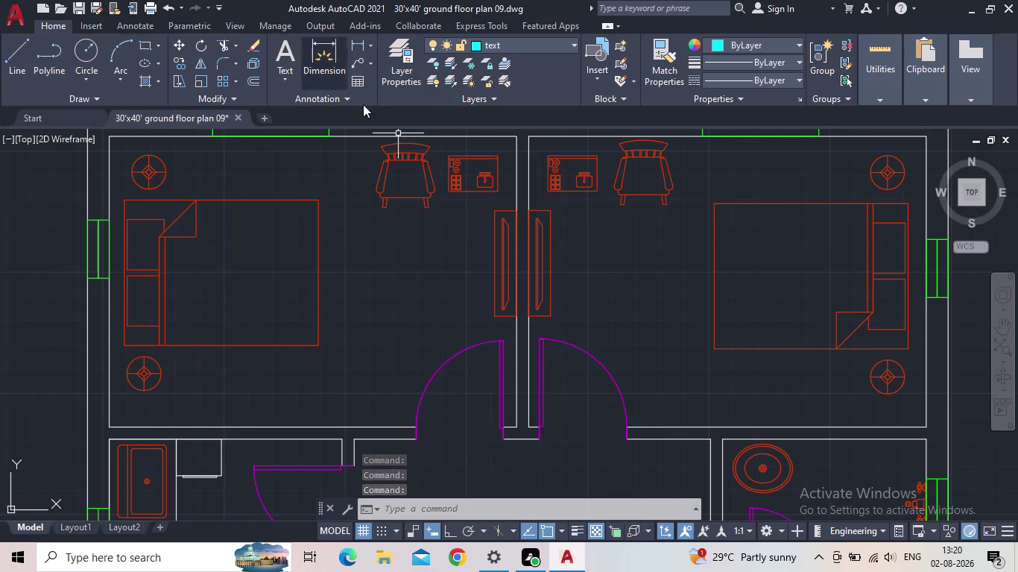
key(m)
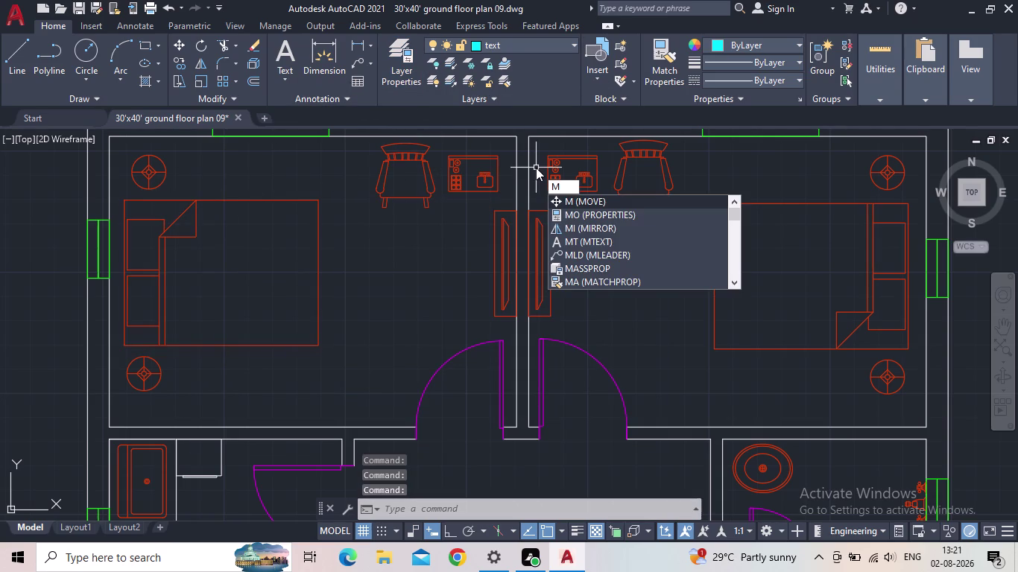
Draw an MText box in the left bedroom and type 'BED ROOM'.
click(574, 237)
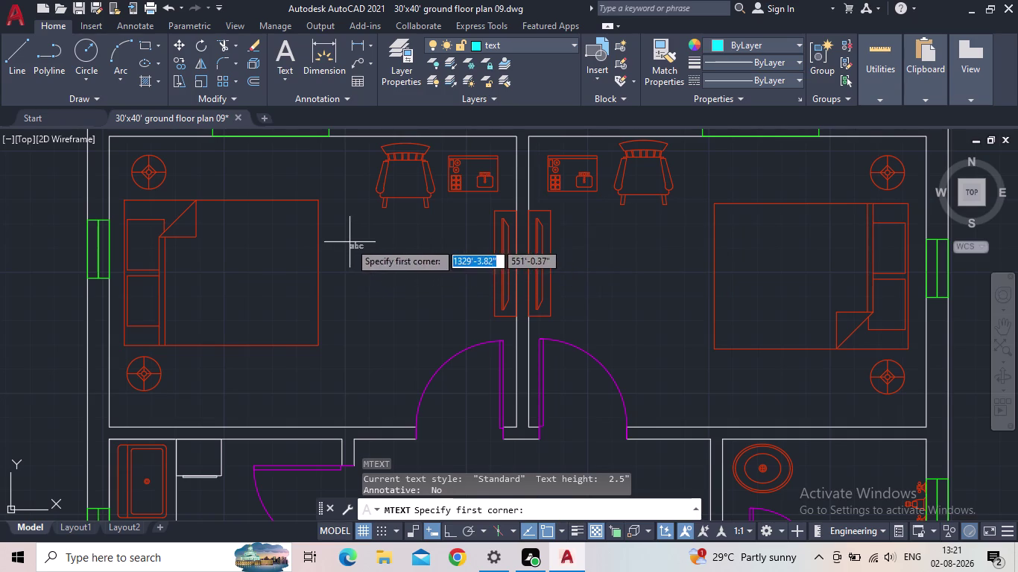
click(349, 242)
click(489, 306)
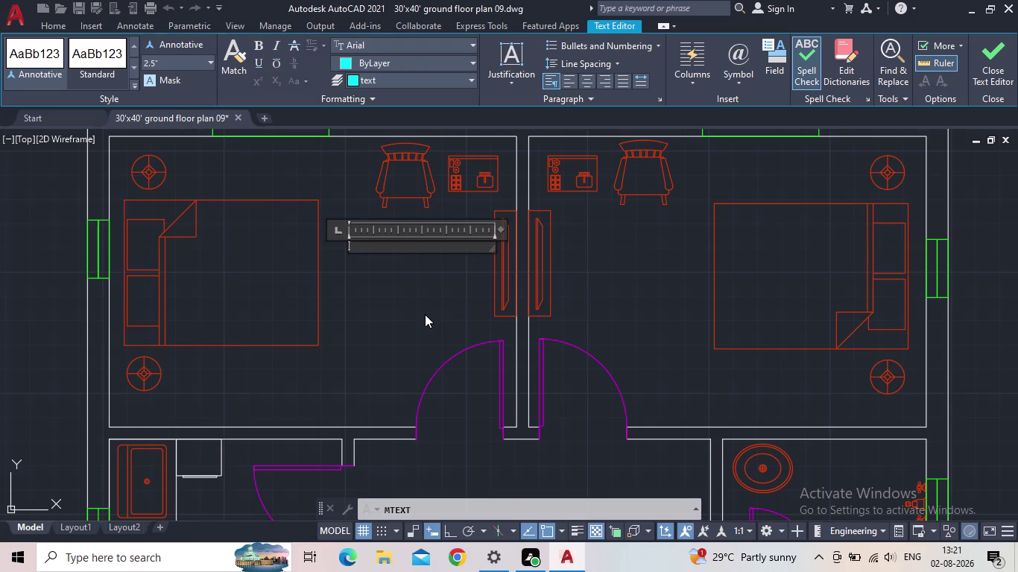
text(bedroom)
key(BackSpace)
key(BackSpace)
key(BackSpace)
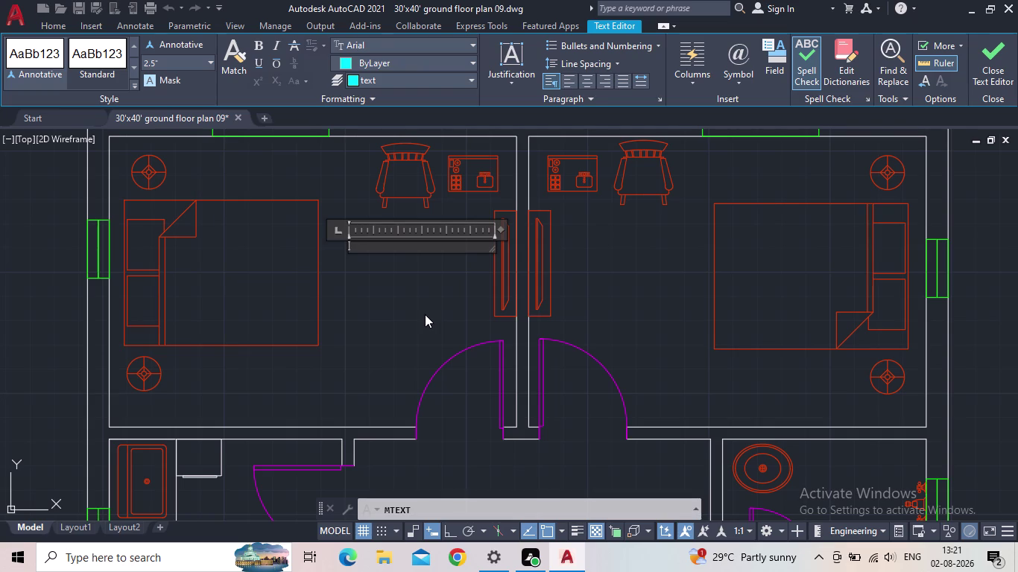
text(BE)
text(D ROO)
text(M)
key(space)
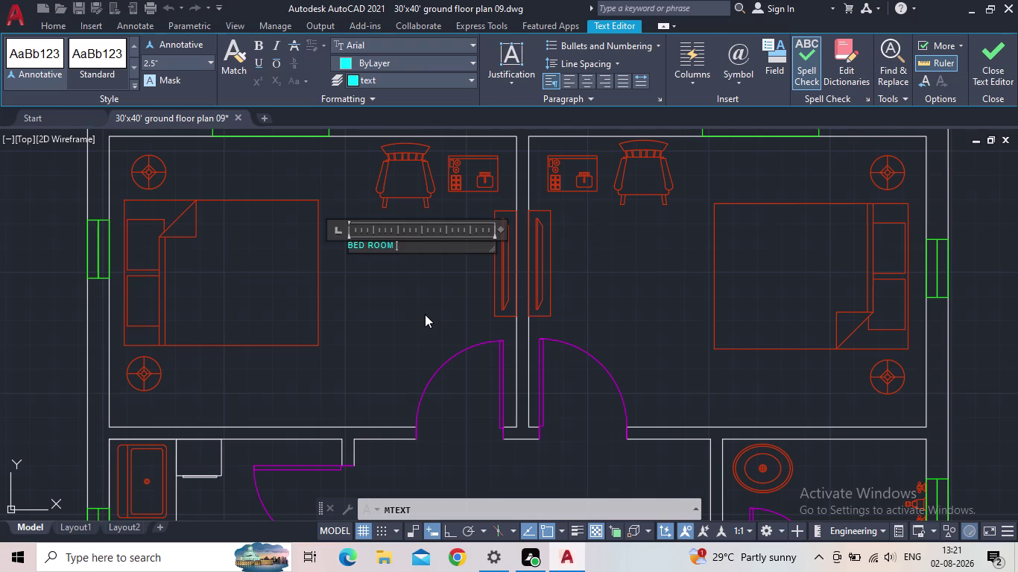
Add the room size 14'0"X10'0" as the label's second line.
key(Return)
text(14)
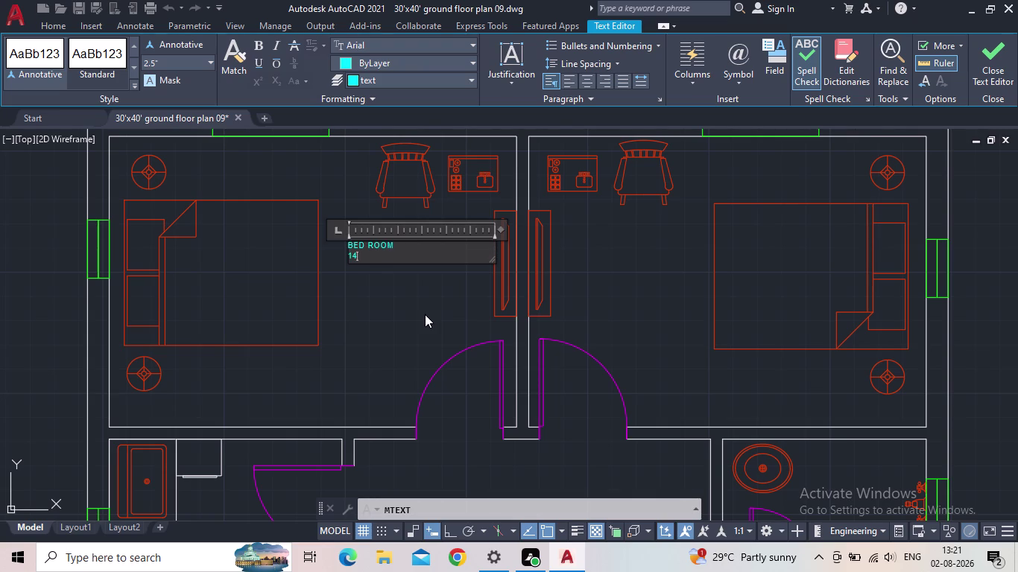
text('0)
key(shift+quotedbl)
key(x)
text(10)
text('0")
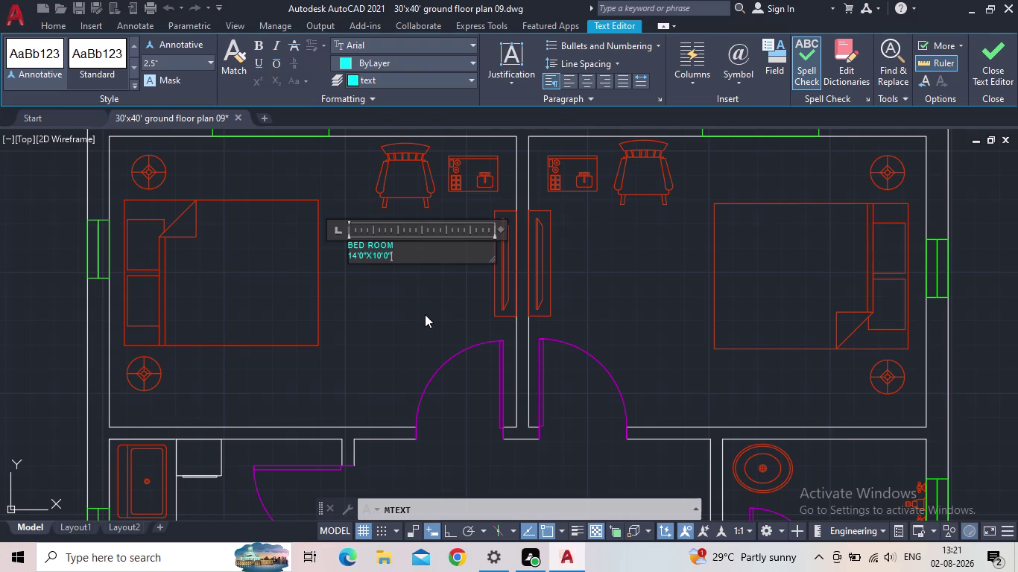
Set the selected label text to a 5" height.
scroll(up, 3)
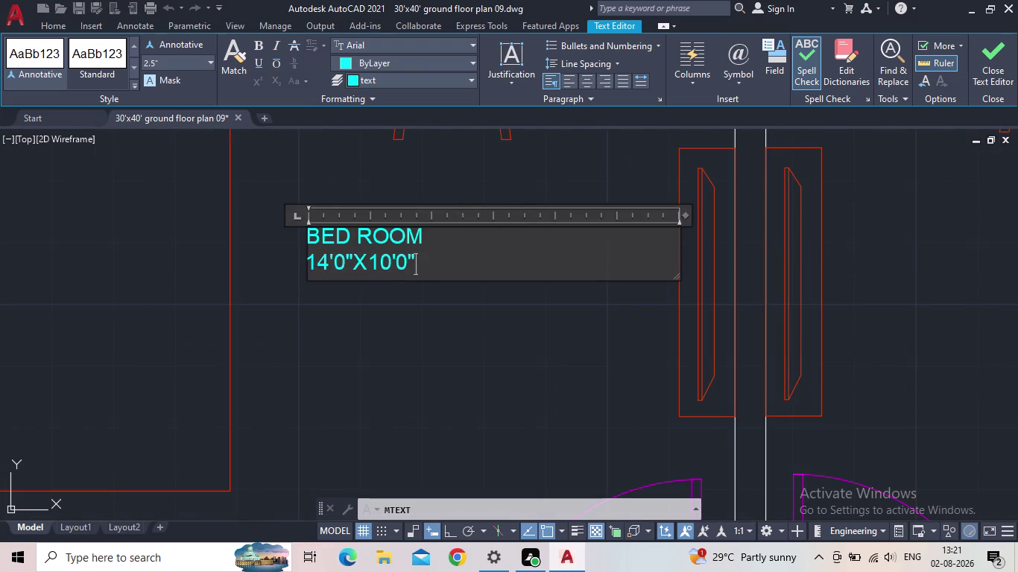
drag(439, 273, 303, 233)
scroll(down, 3)
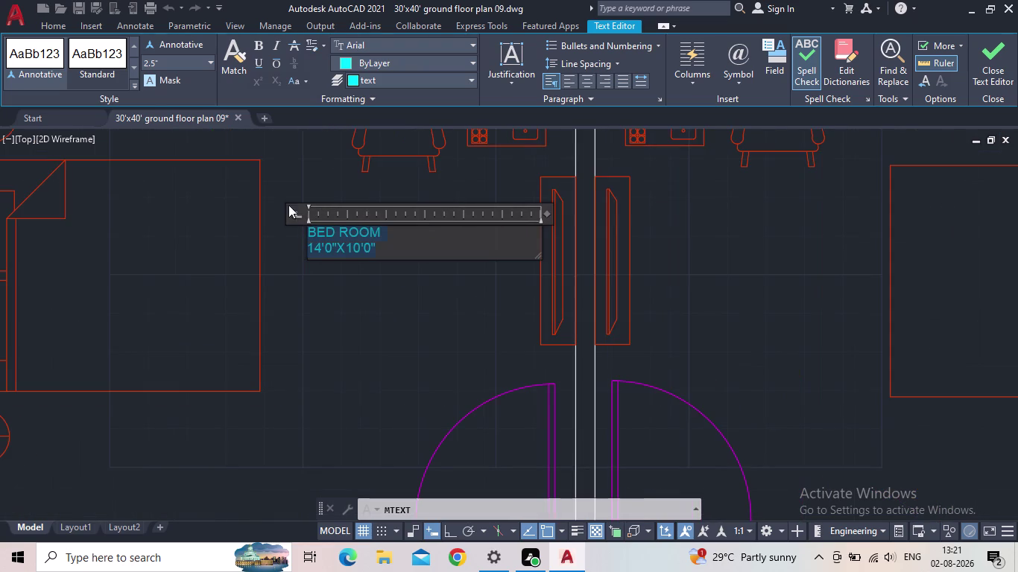
click(180, 56)
text(5)
text(")
key(Return)
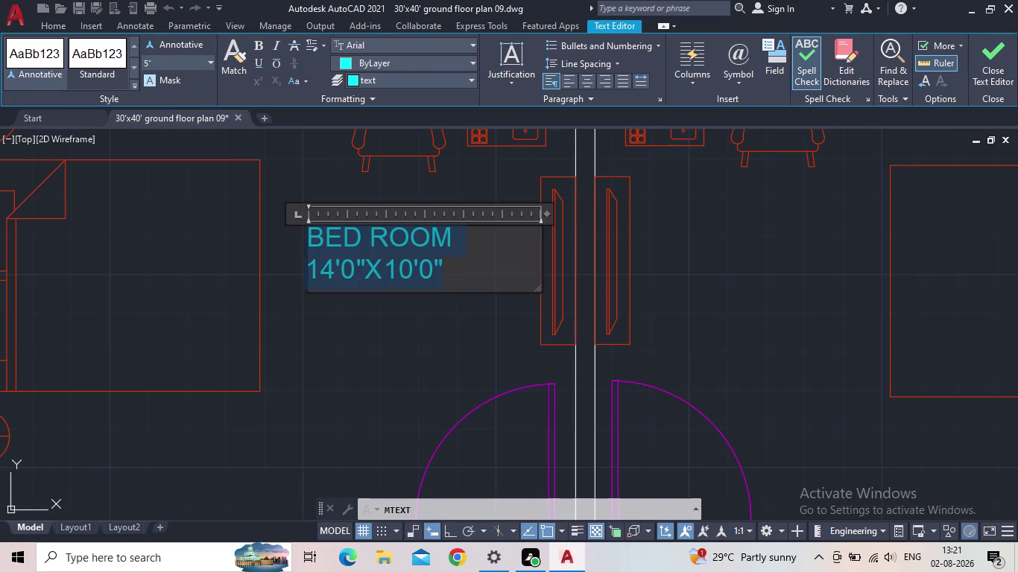
Increase the label text height to 6" and close the text editor.
scroll(down, 3)
scroll(down, 3)
middle_drag(306, 214, 299, 252)
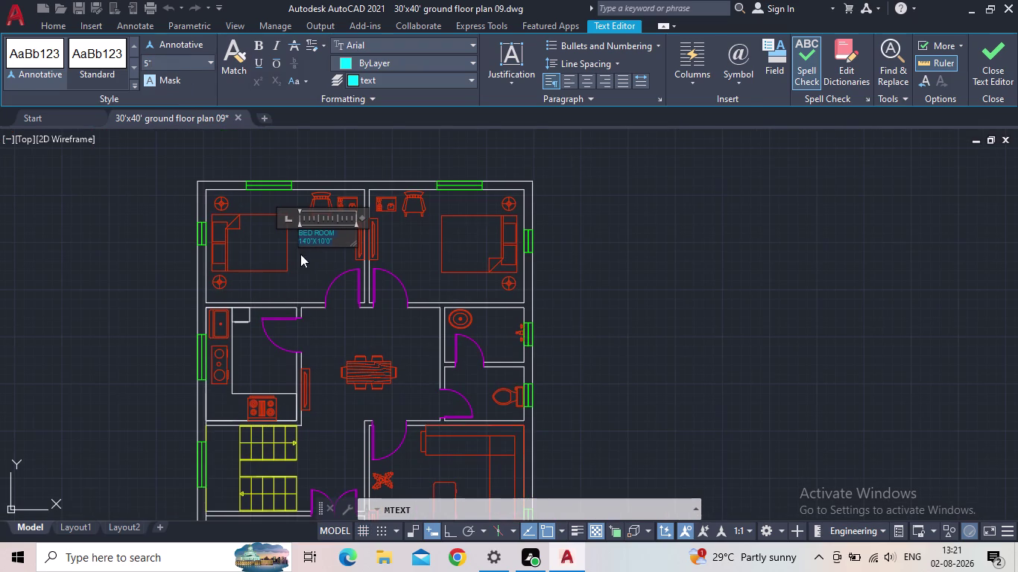
scroll(up, 3)
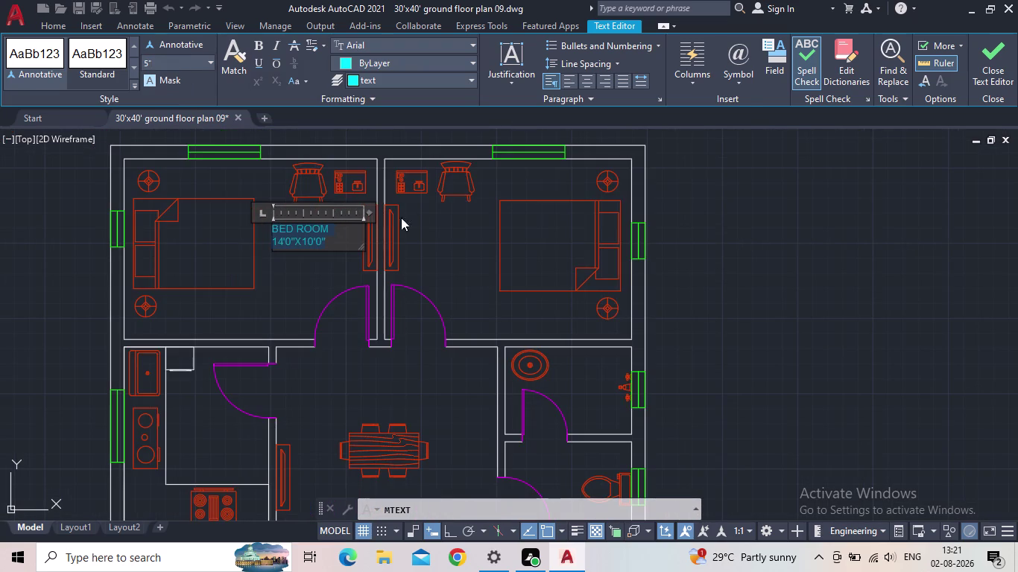
click(184, 66)
text(6)
text(")
key(Return)
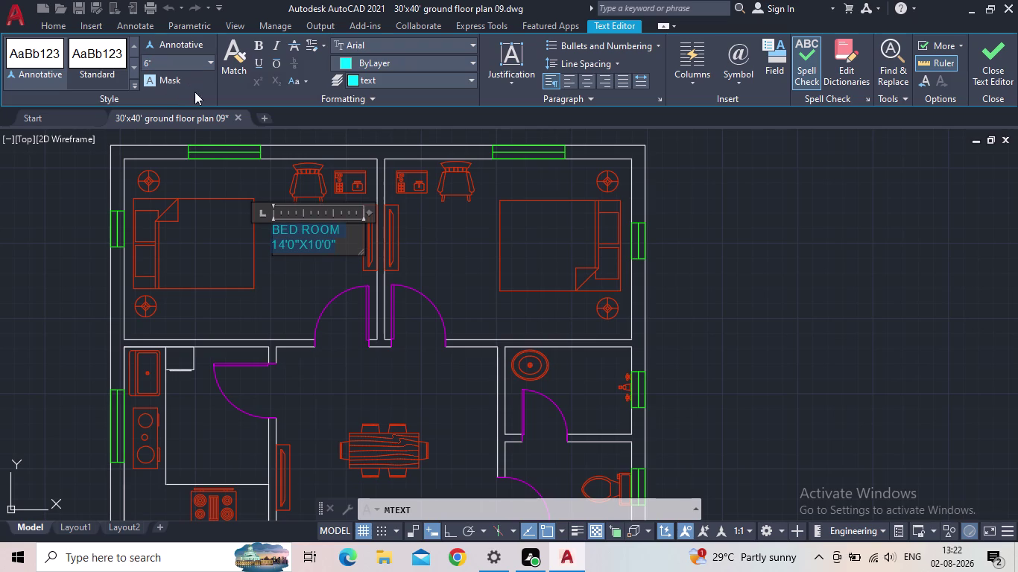
click(980, 61)
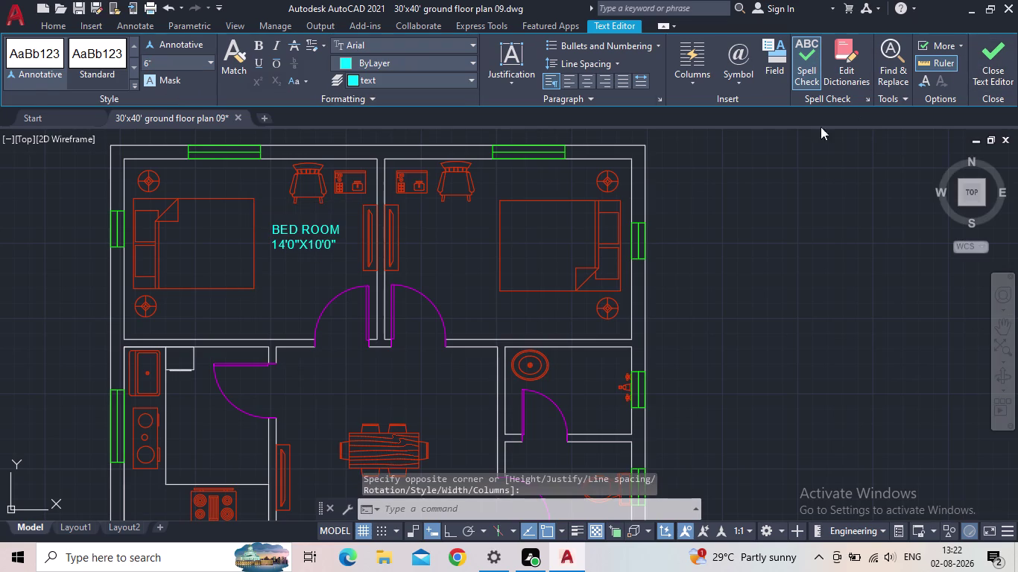
Start COPY, select the BED ROOM 14'0"X10'0" label and pick its base point.
middle_click(499, 254)
scroll(up, 3)
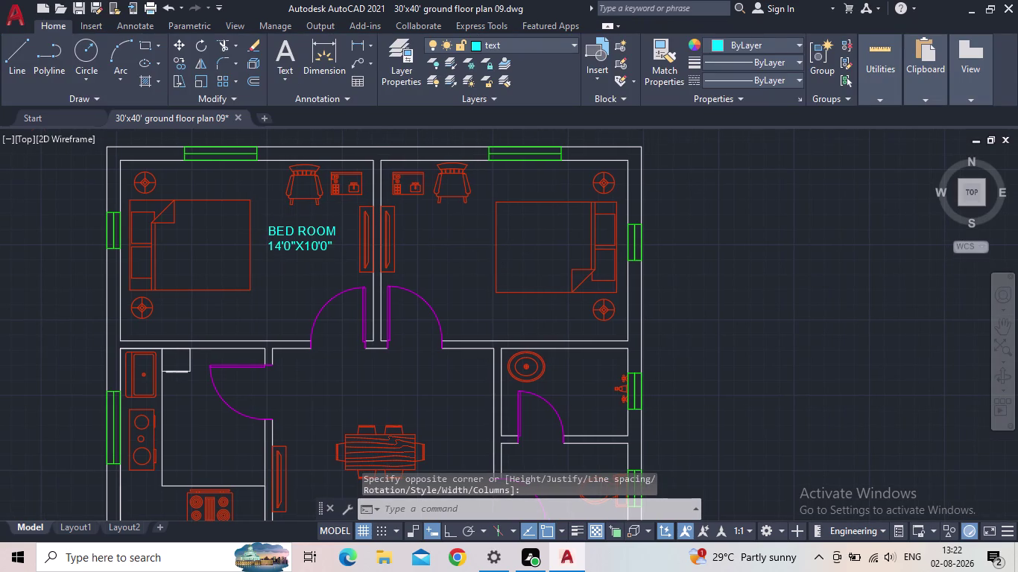
key(c)
key(o)
key(Return)
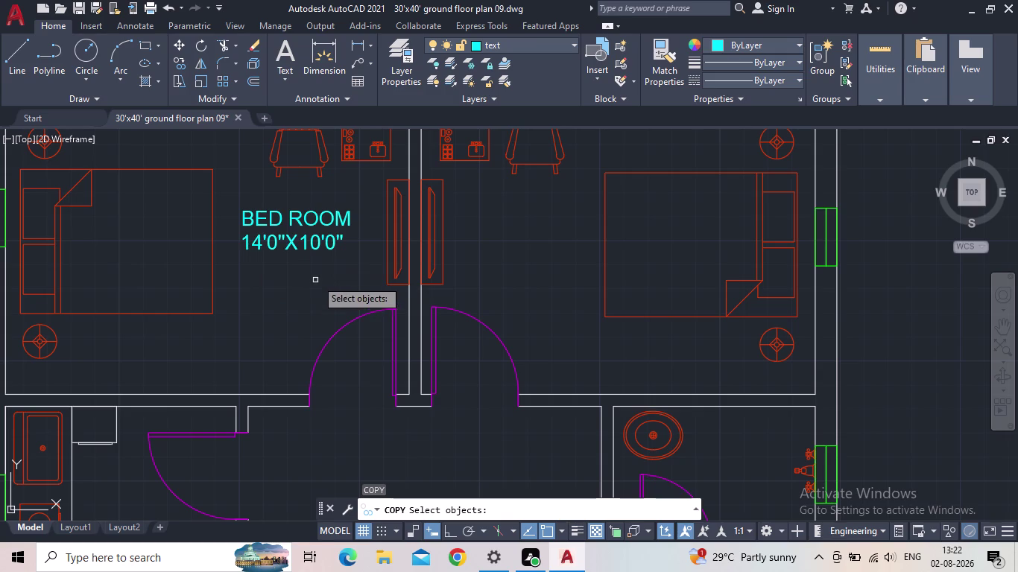
drag(329, 260, 321, 253)
click(261, 203)
key(space)
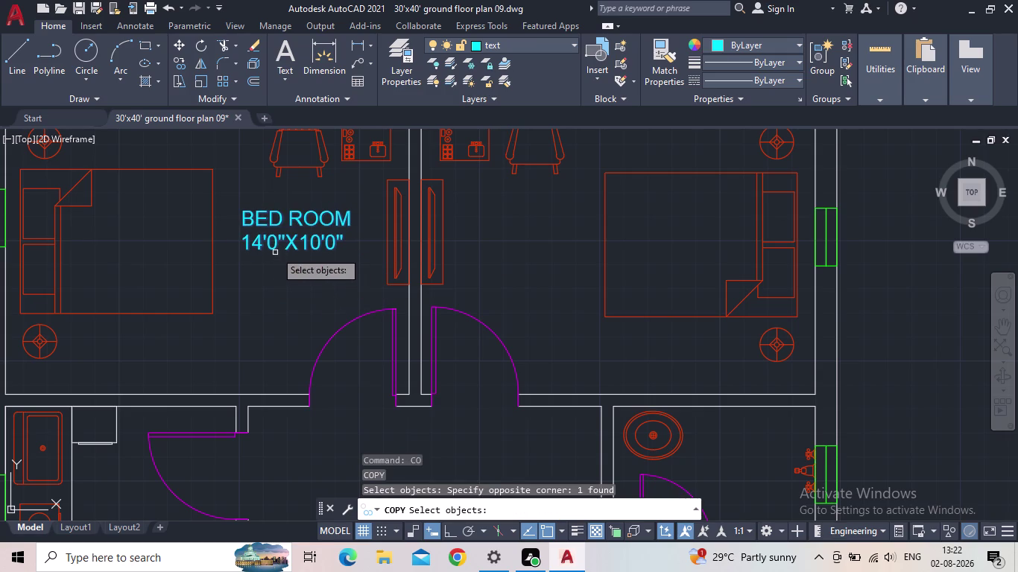
click(245, 249)
Place label copies in the right bedroom, dining hall and kitchen.
middle_drag(485, 269, 459, 266)
scroll(down, 3)
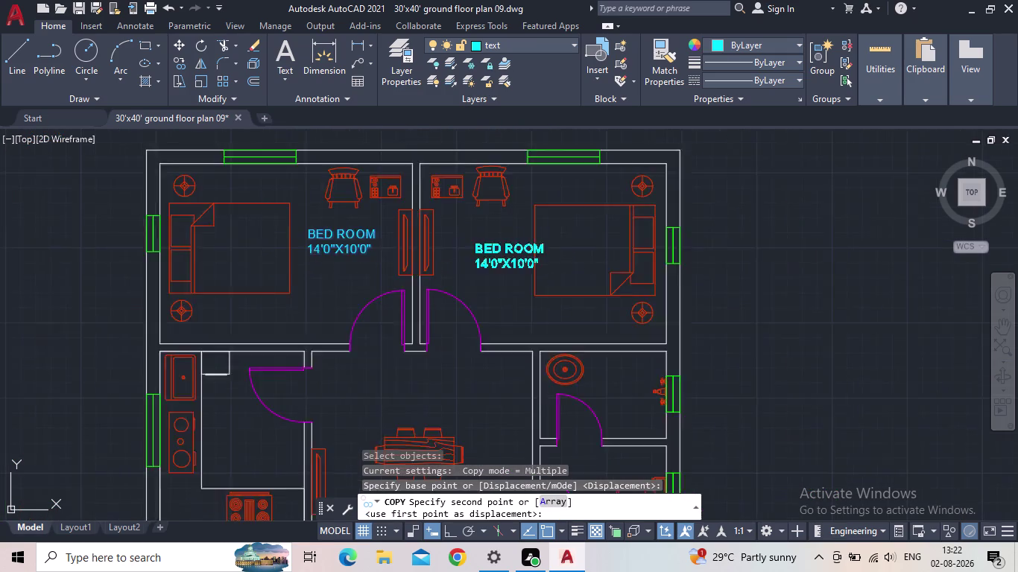
click(458, 260)
middle_drag(480, 298, 491, 229)
scroll(down, 3)
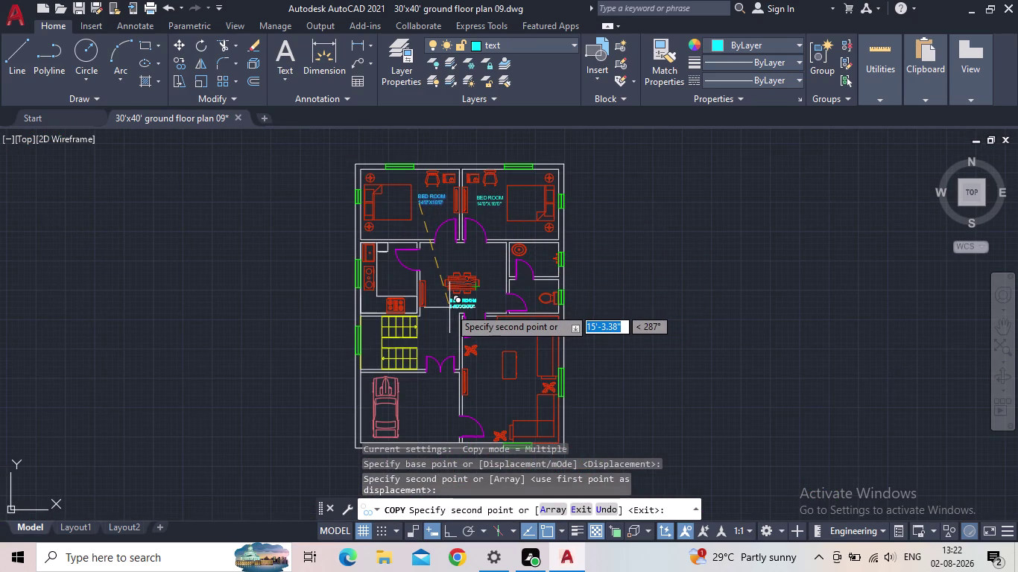
middle_drag(486, 325, 457, 292)
scroll(up, 3)
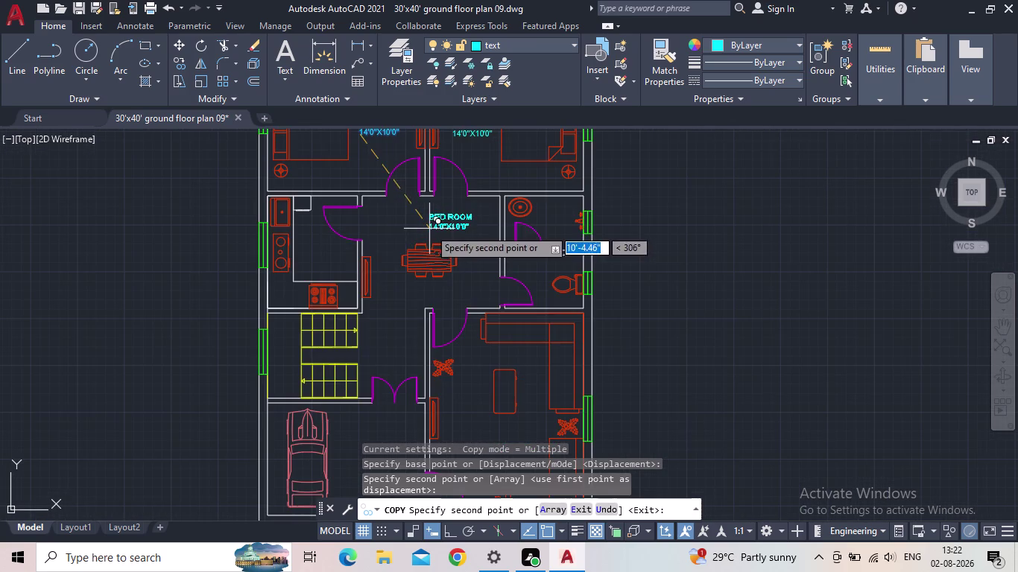
click(413, 231)
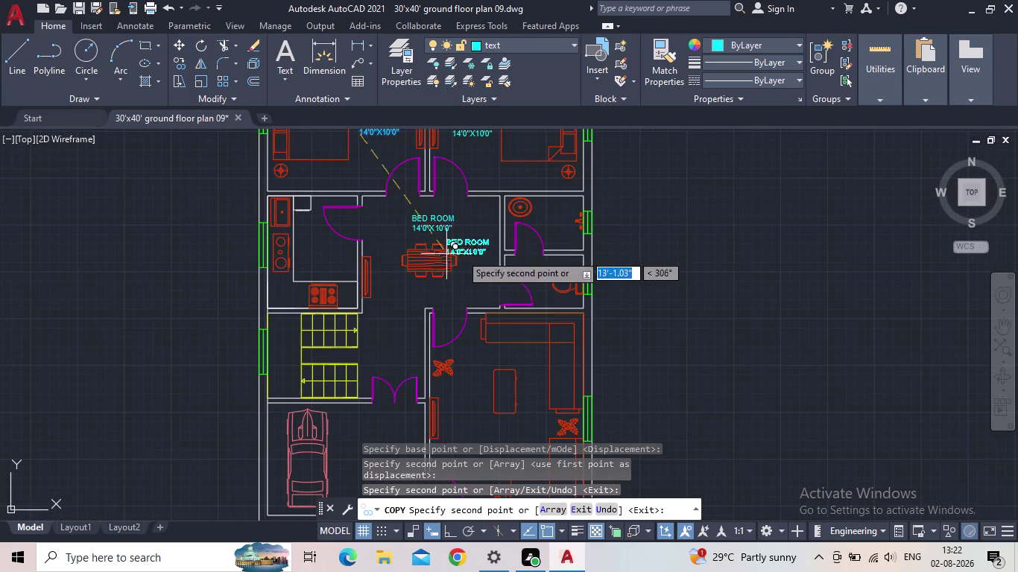
middle_drag(463, 256, 546, 230)
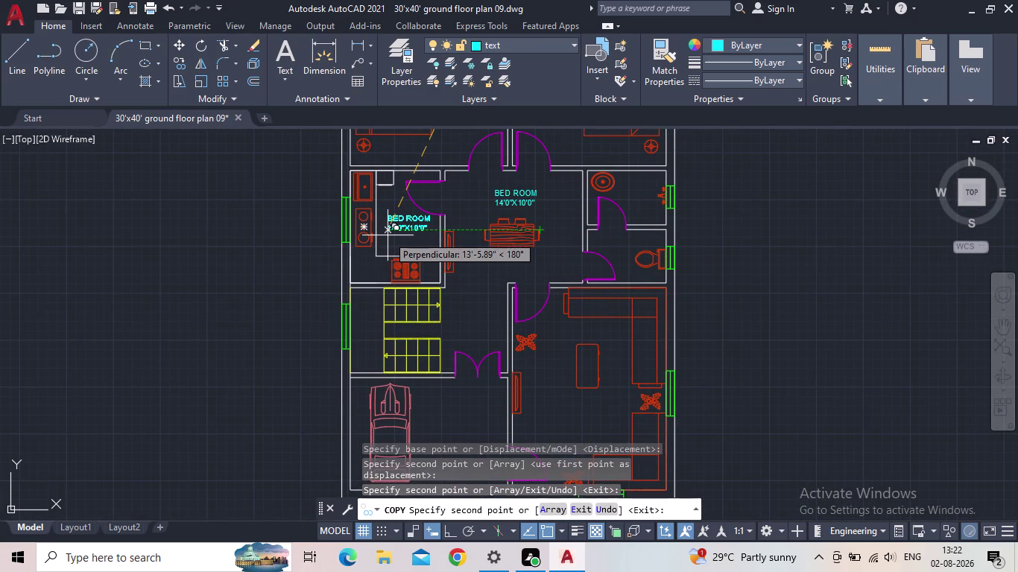
scroll(up, 3)
click(386, 238)
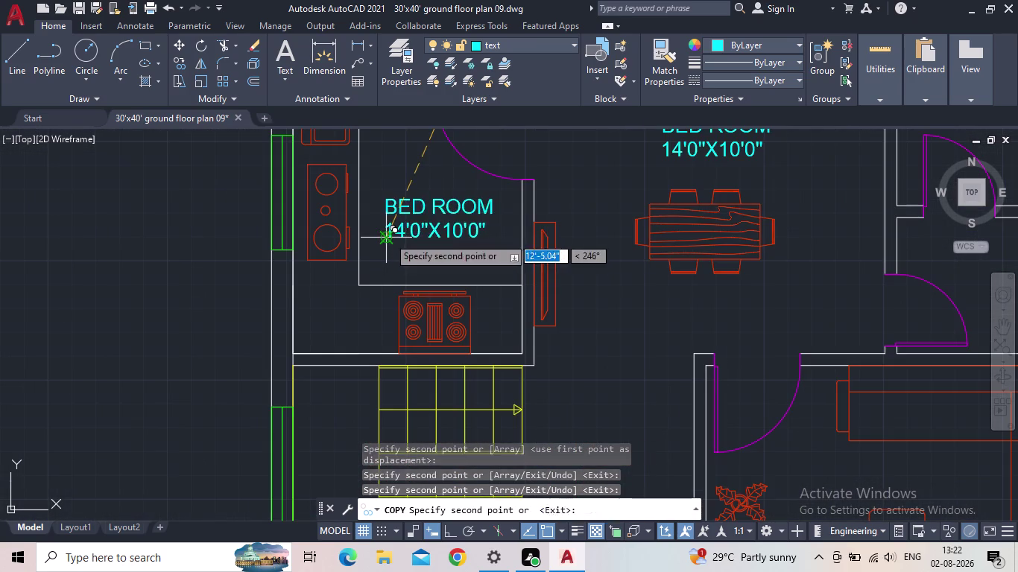
Place label copies beside the staircase, in the parking area and in the living room.
scroll(down, 3)
middle_drag(436, 267, 383, 181)
middle_drag(450, 301, 448, 291)
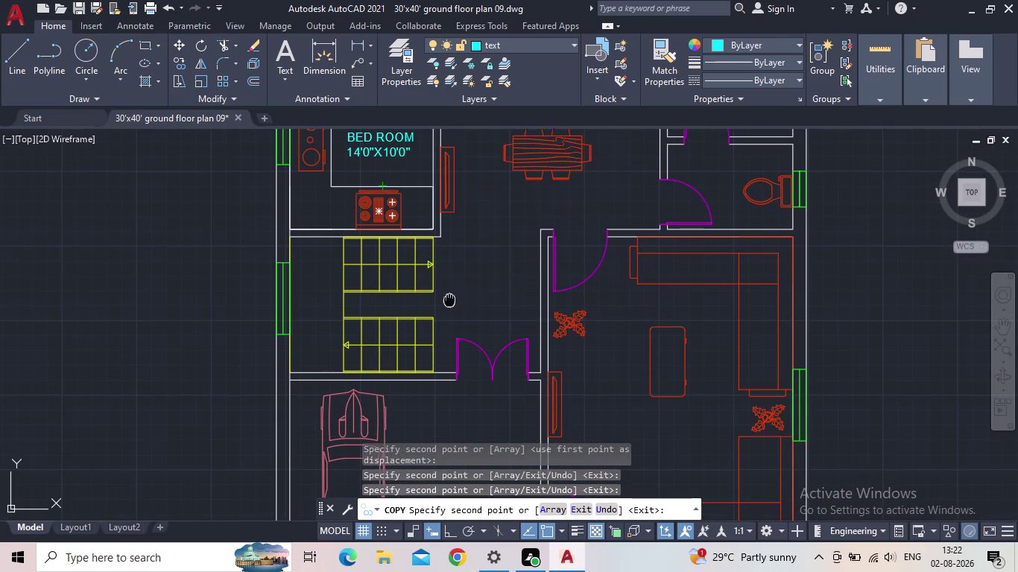
middle_drag(449, 290, 426, 241)
scroll(up, 3)
click(425, 238)
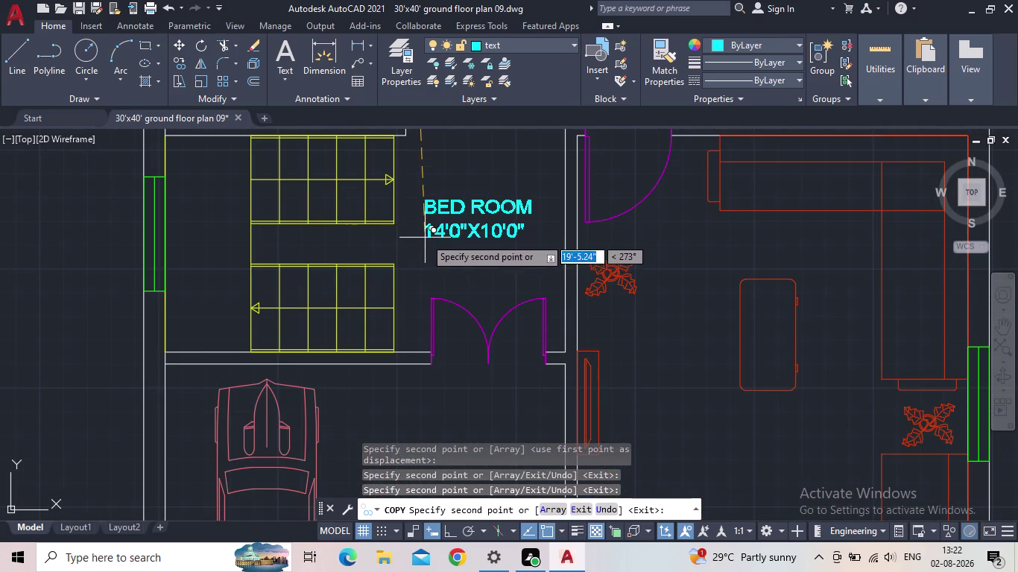
middle_drag(492, 274, 458, 212)
scroll(down, 3)
middle_drag(432, 302, 462, 276)
scroll(up, 3)
click(433, 267)
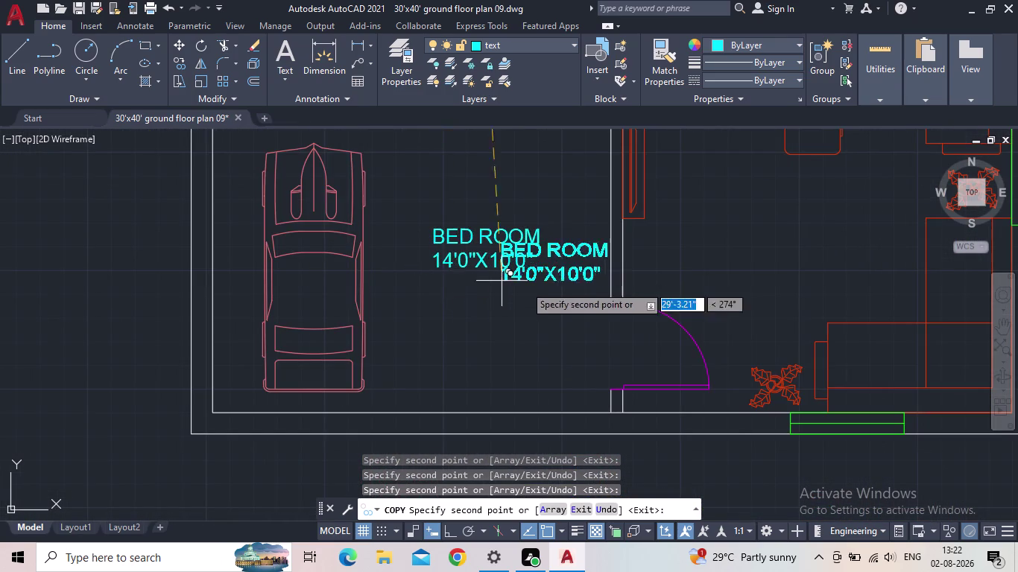
middle_drag(540, 290, 470, 292)
scroll(down, 3)
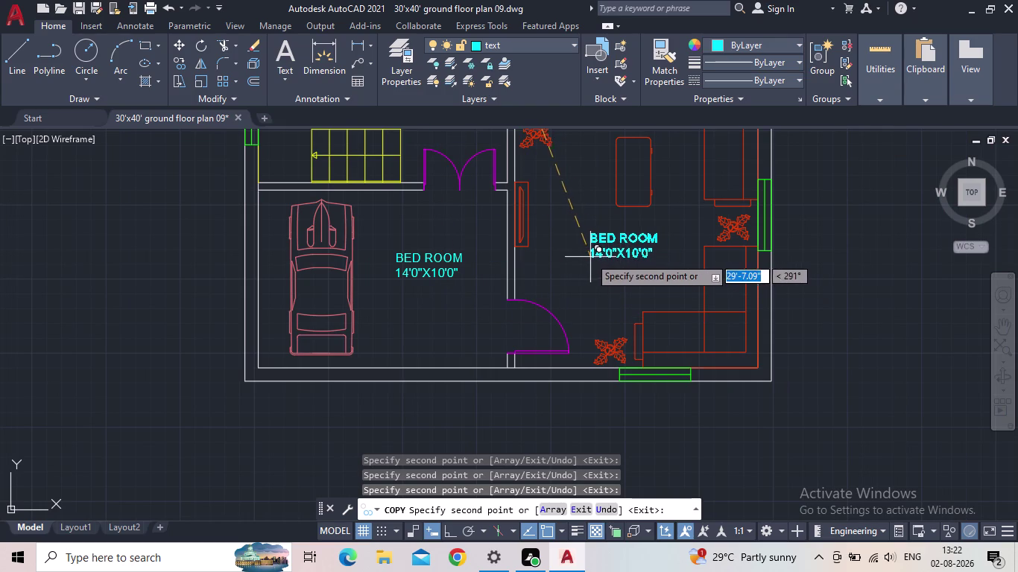
click(586, 255)
Place copies in the toilet and upper bathroom, review the plan and end COPY.
middle_drag(532, 179, 370, 325)
scroll(down, 3)
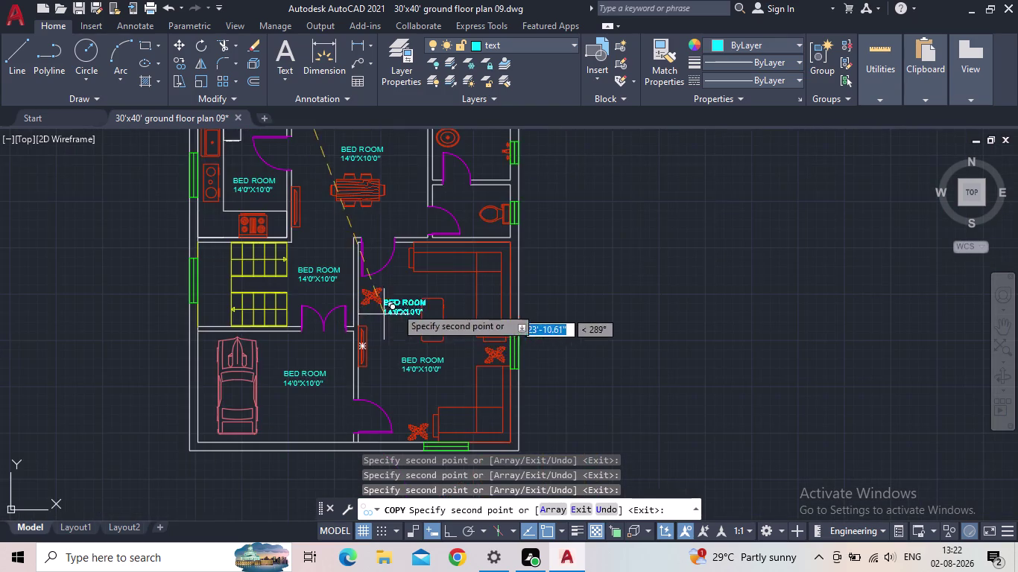
middle_drag(411, 284, 375, 342)
scroll(up, 3)
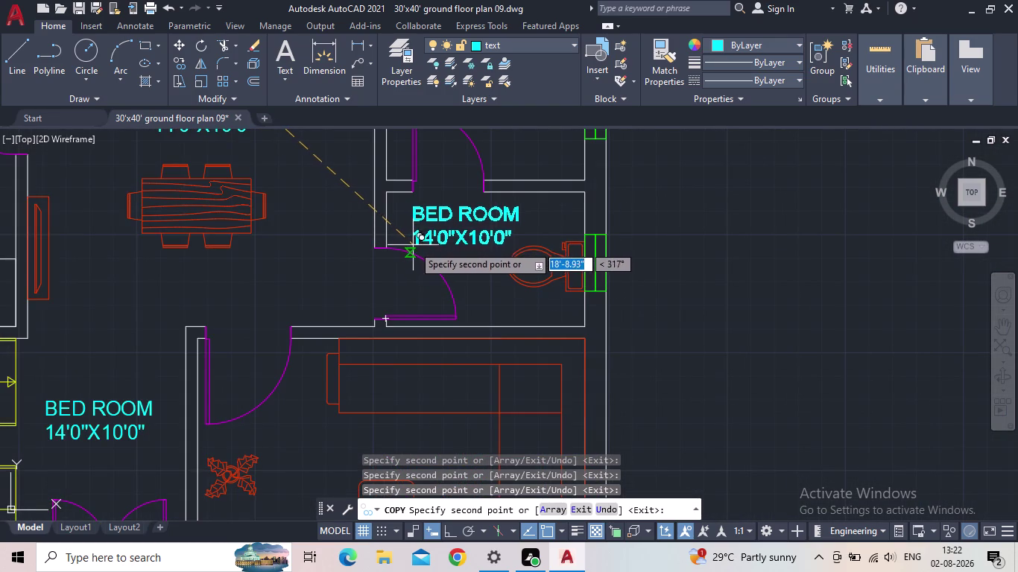
click(414, 245)
middle_drag(446, 234, 410, 371)
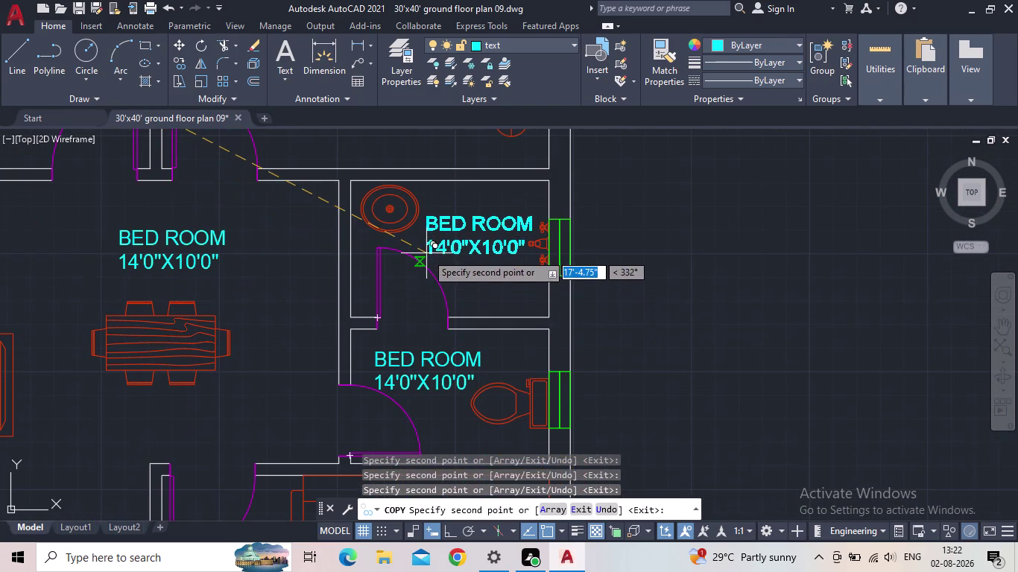
click(427, 253)
middle_drag(434, 228, 406, 412)
scroll(down, 3)
middle_drag(360, 378, 462, 276)
middle_drag(437, 323, 435, 283)
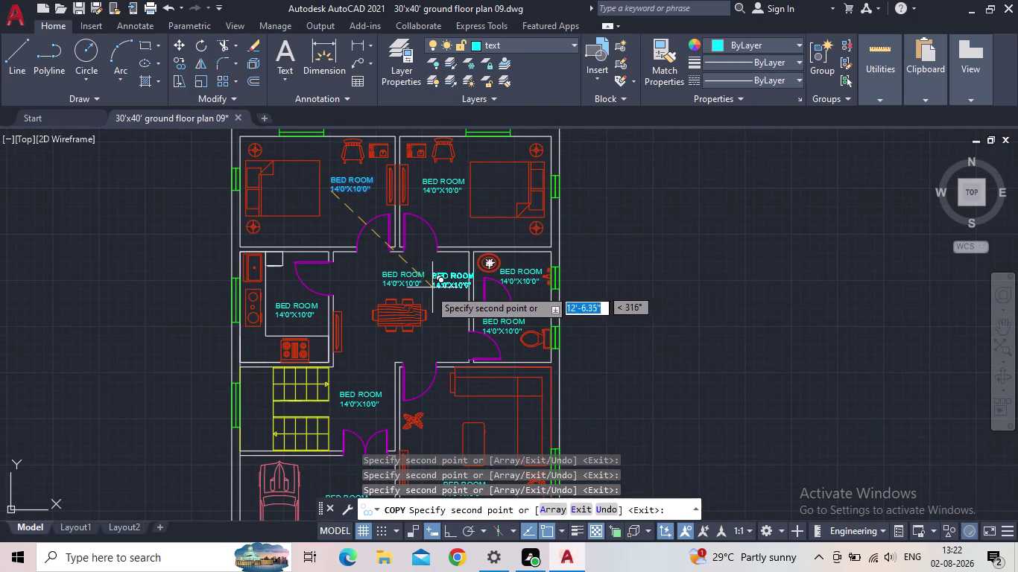
middle_drag(419, 347, 424, 289)
key(Escape)
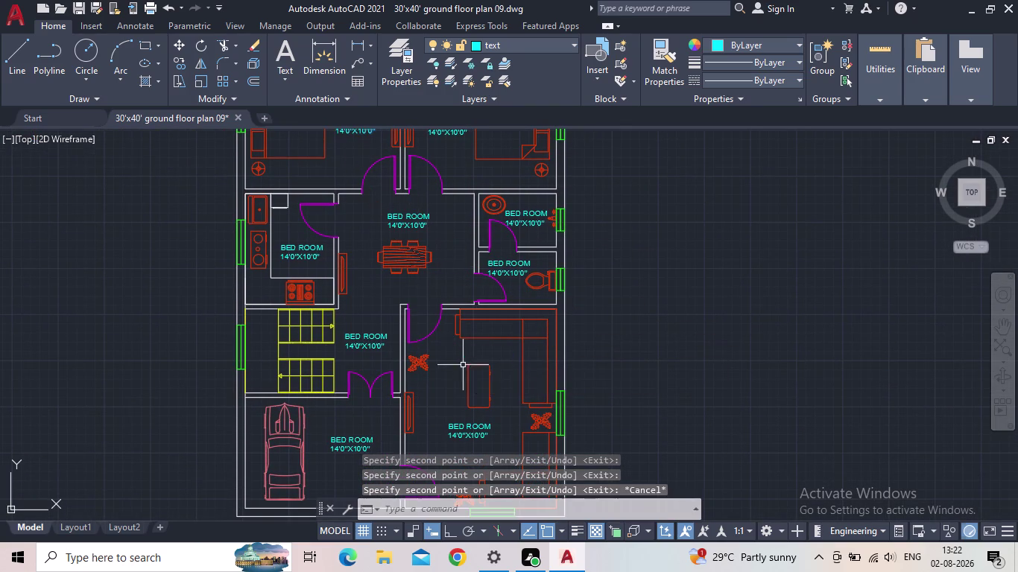
Open the parking-area label, select its text and type VARANDHA.
middle_drag(398, 321, 427, 193)
scroll(up, 3)
double_click(401, 314)
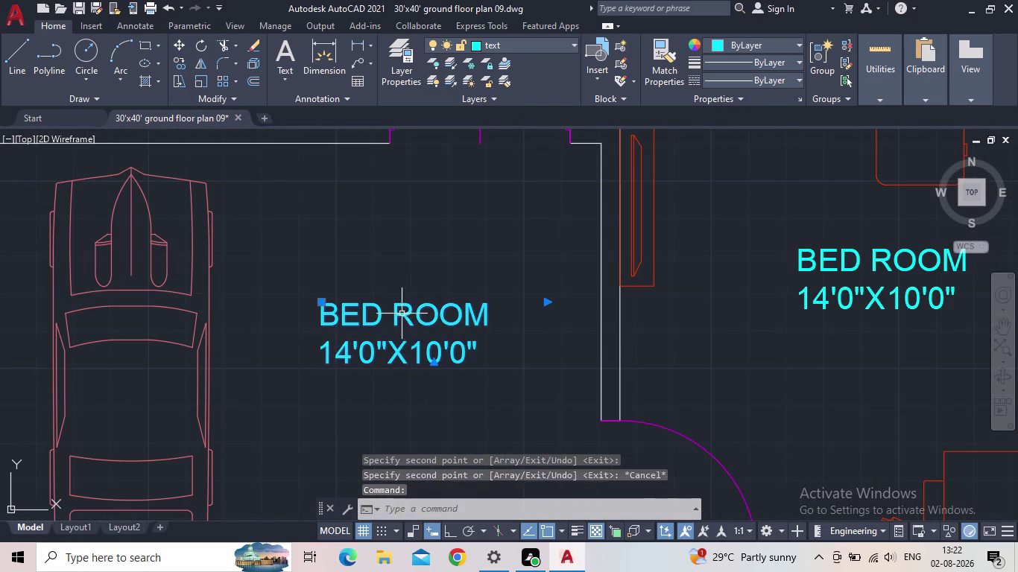
double_click(450, 320)
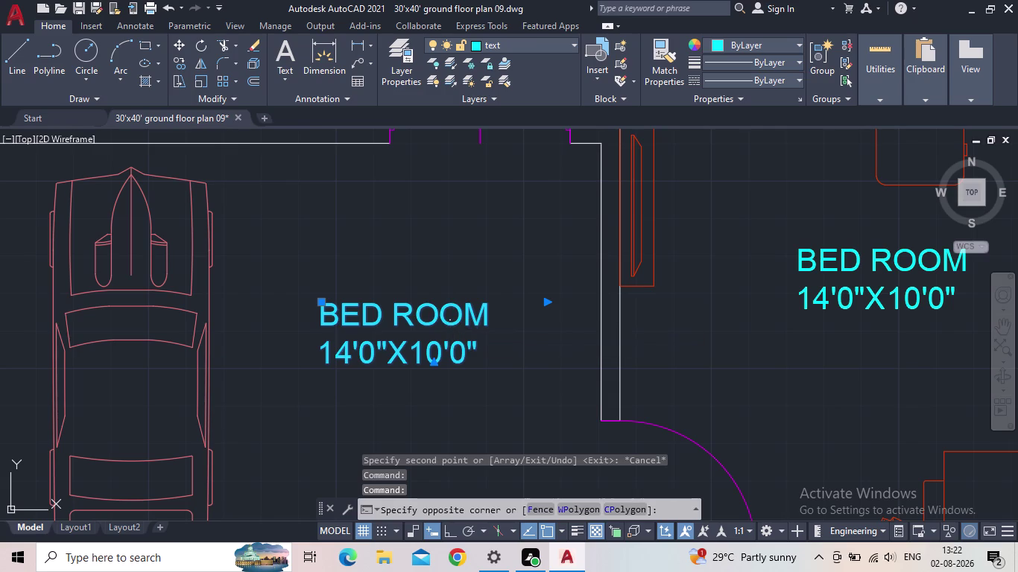
drag(484, 354, 301, 330)
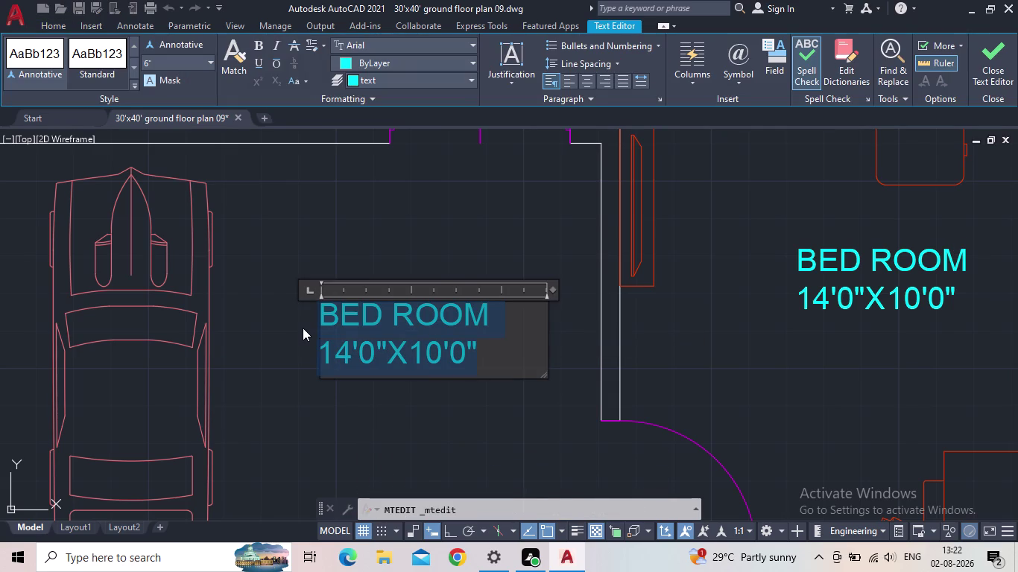
text(V)
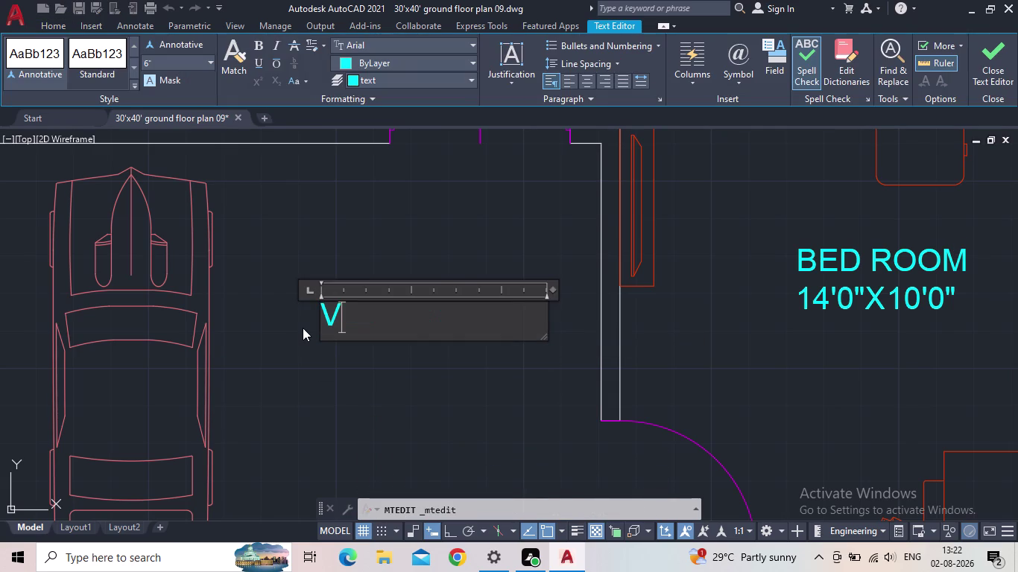
text(A)
text(RA)
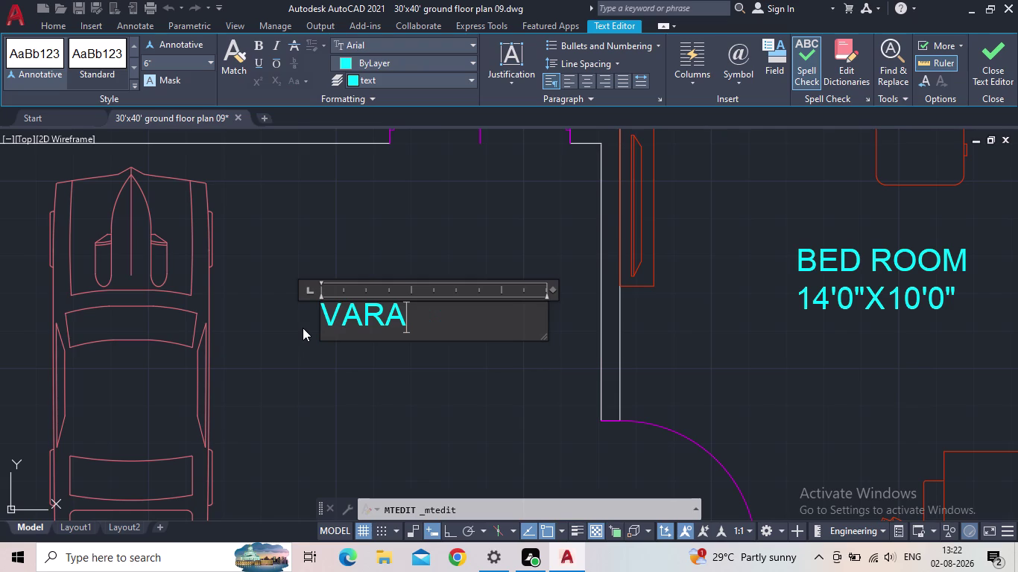
key(BackSpace)
key(BackSpace)
key(BackSpace)
key(BackSpace)
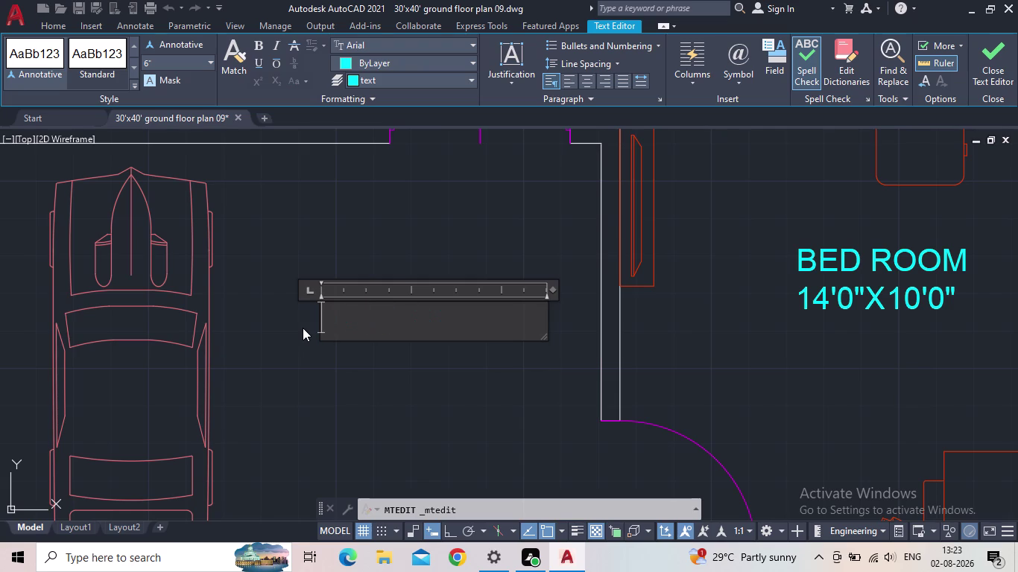
text(VARA)
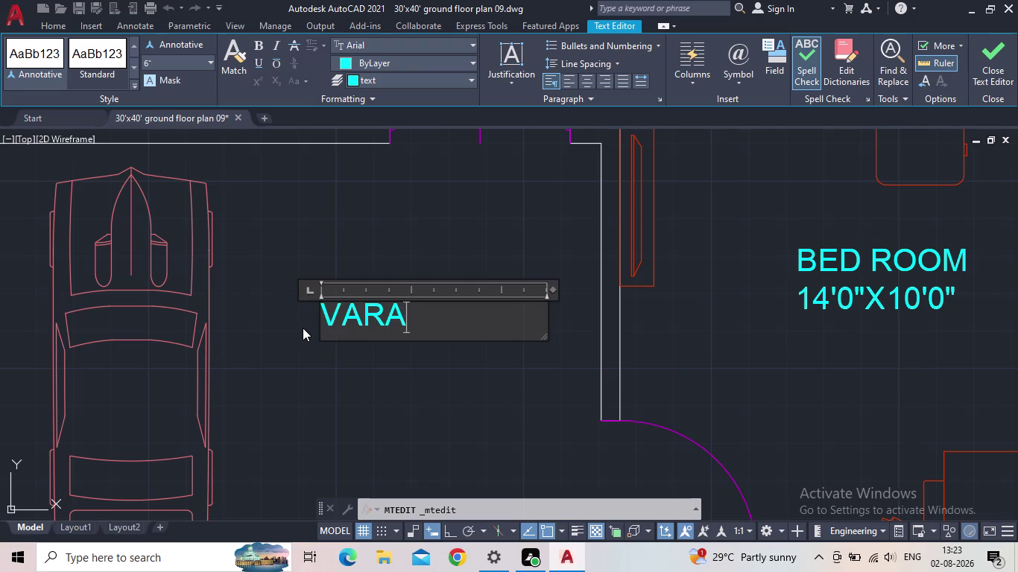
text(NDHA)
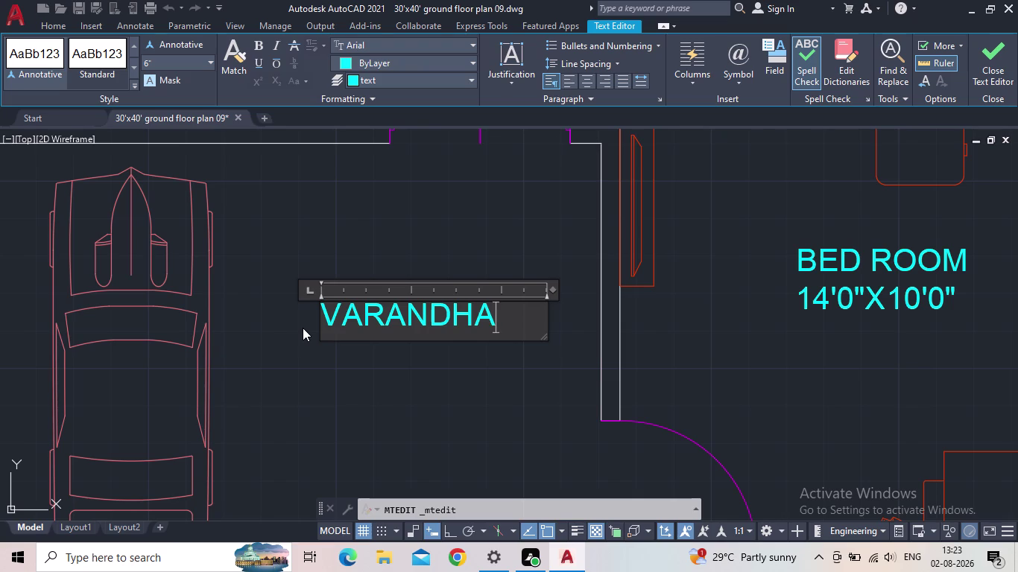
Clear the leftover text and retype the room name as VARANDHA.
key(BackSpace)
key(BackSpace)
key(BackSpace)
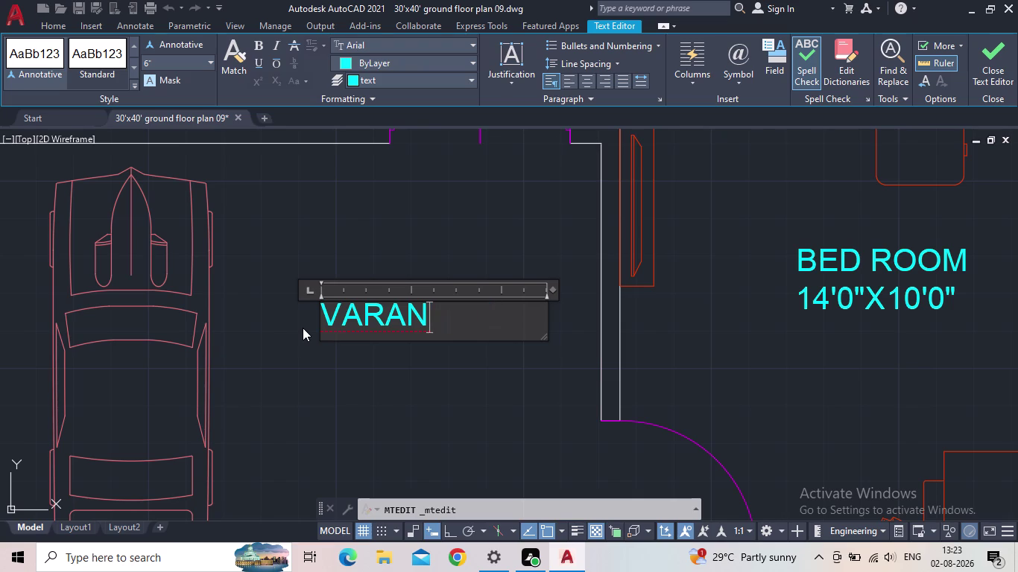
key(BackSpace)
key(BackSpace)
key(BackSpace)
text(V)
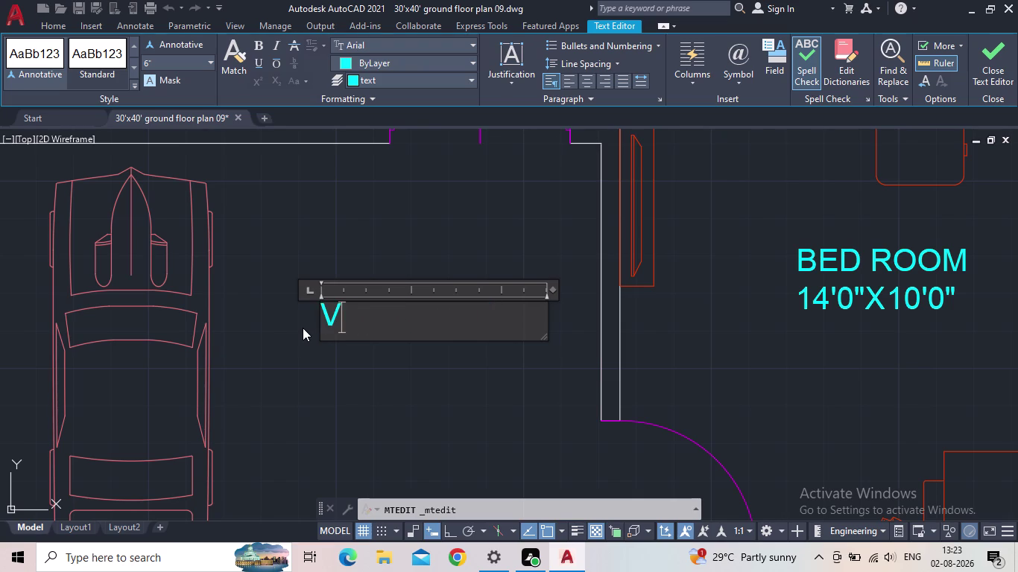
text(ARAND)
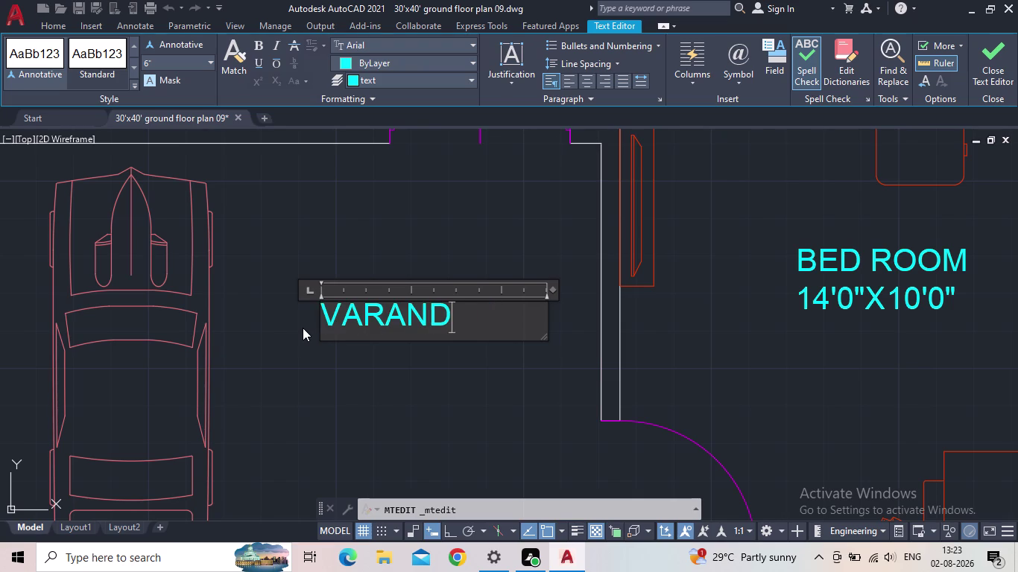
text(HA)
Add the size line 14'0"X 10'0" below VARANDHA and close the text editor.
key(Return)
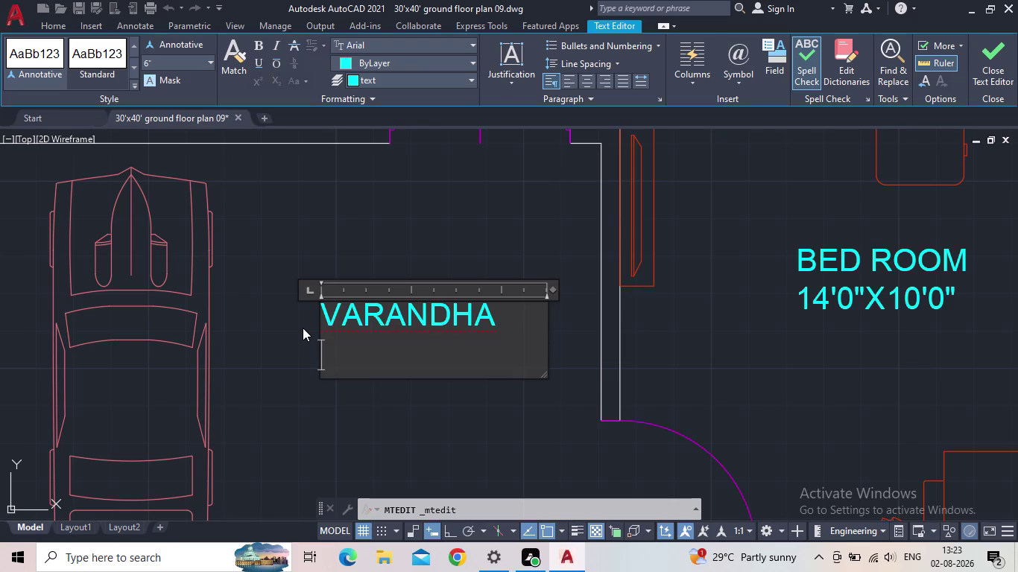
text(14'0)
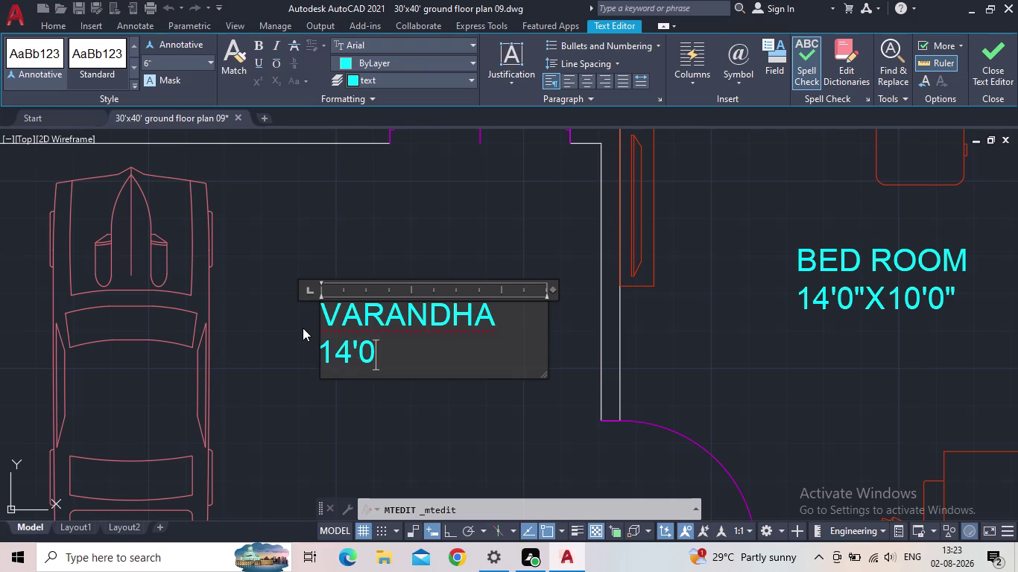
text(")
key(x)
key(space)
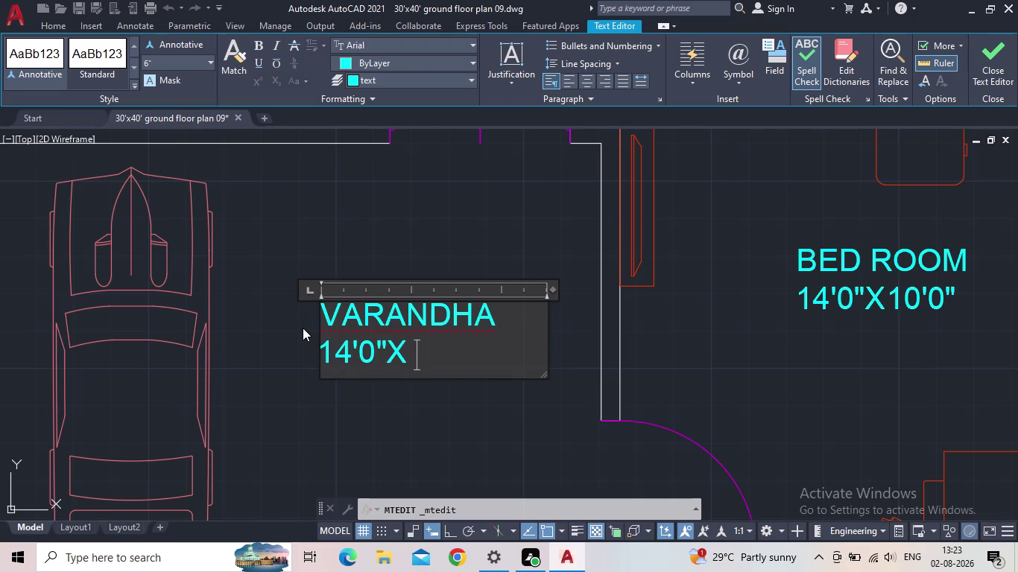
text(10'0")
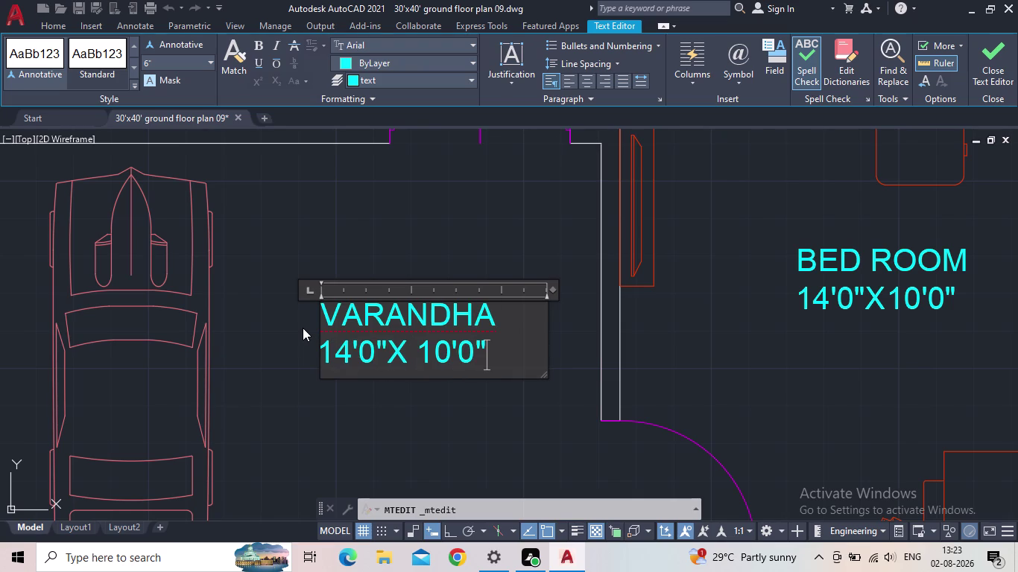
click(987, 67)
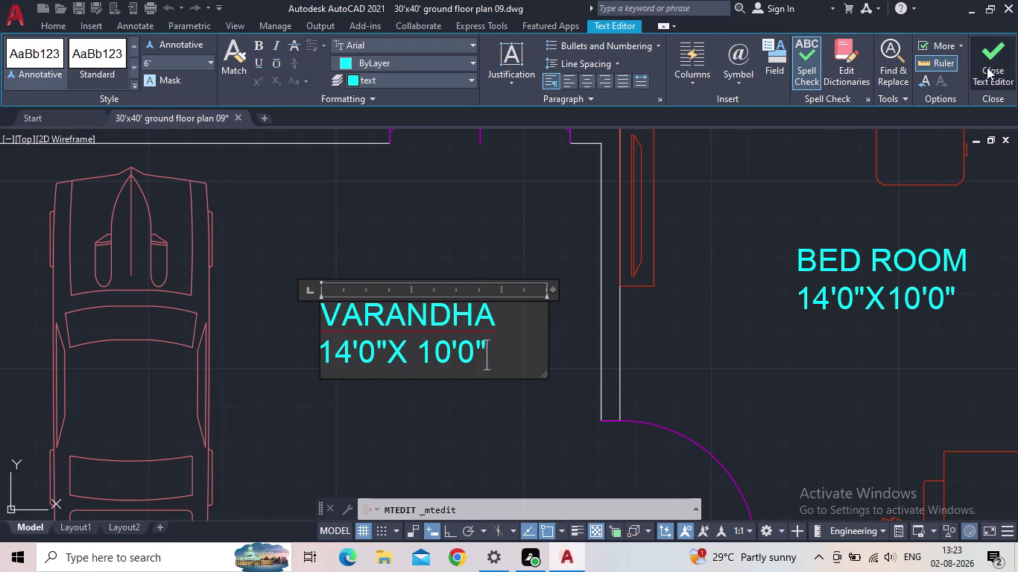
middle_drag(684, 194, 457, 301)
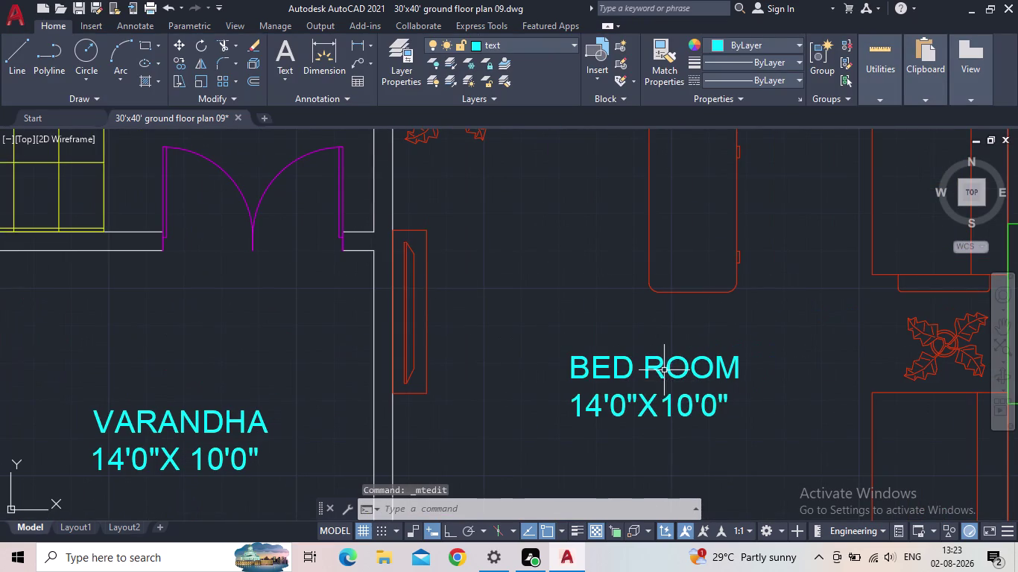
Open the copied label and replace its text with DRAWING ROOM.
double_click(664, 370)
double_click(653, 368)
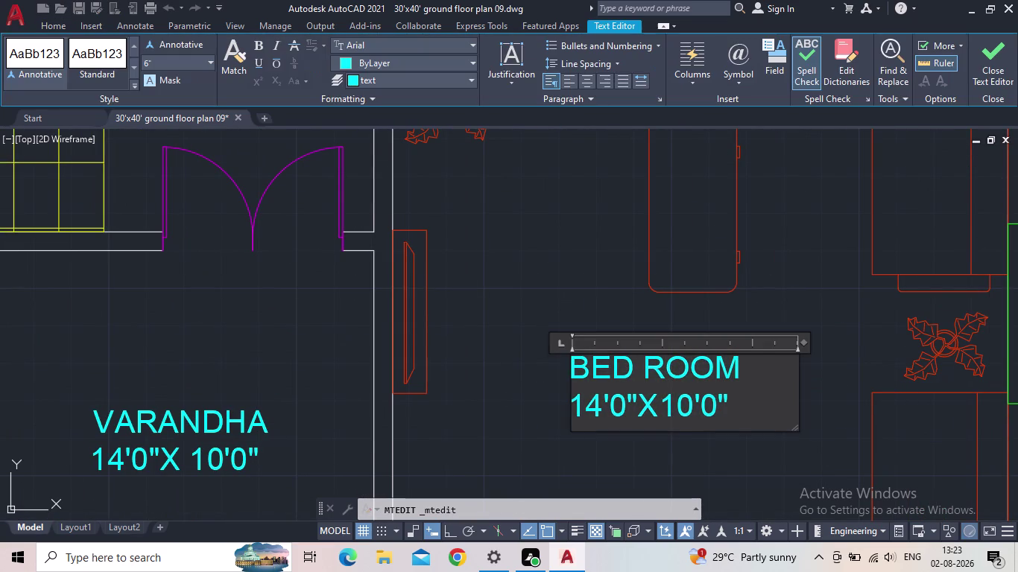
drag(746, 407, 571, 381)
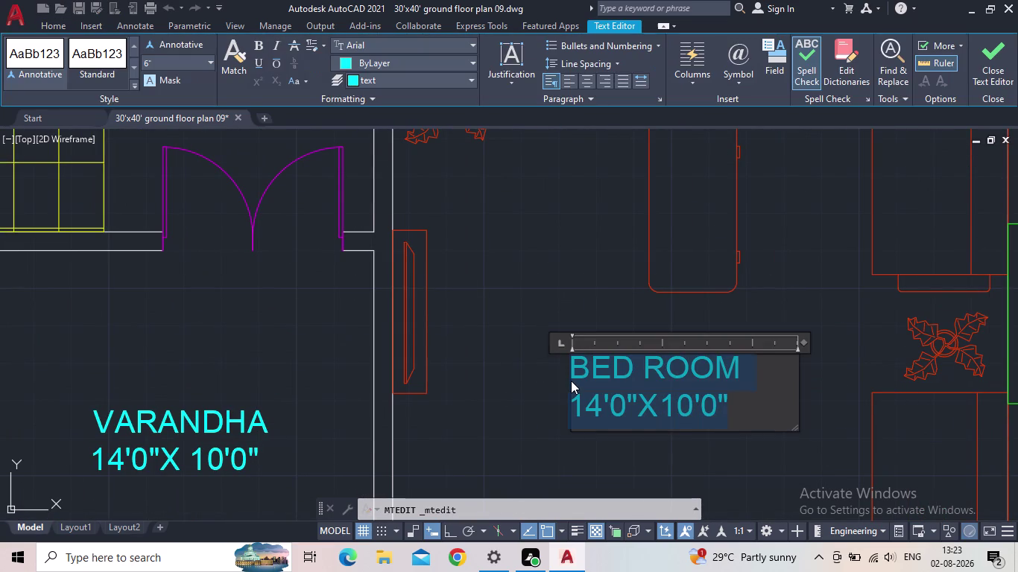
text(DR)
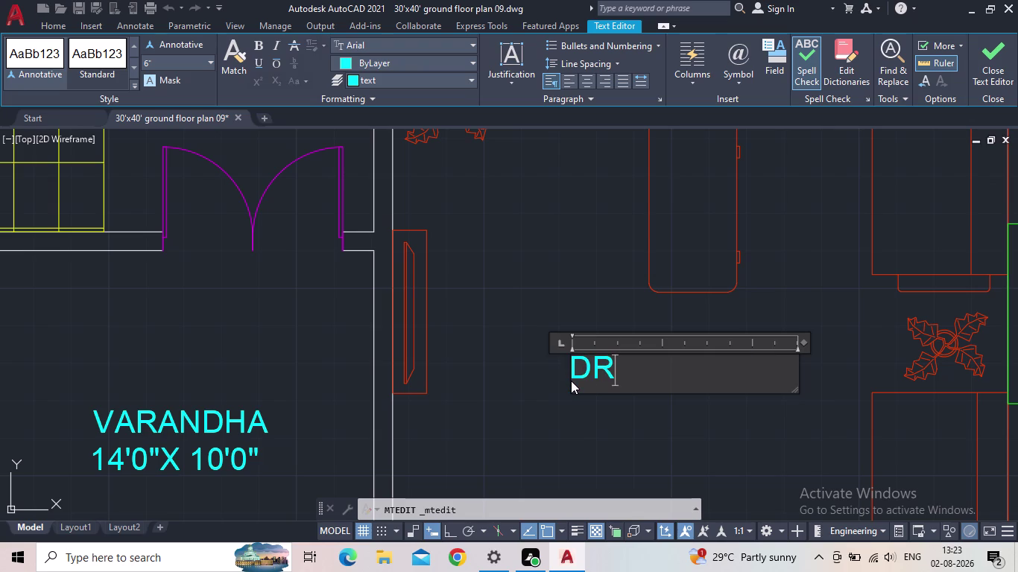
text(A)
text(WI)
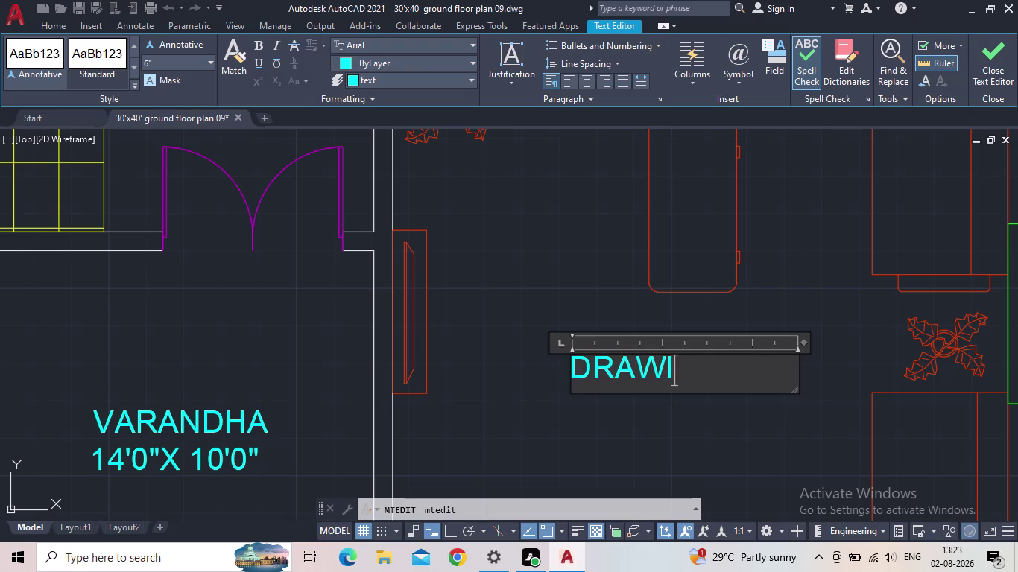
text(NG ROO)
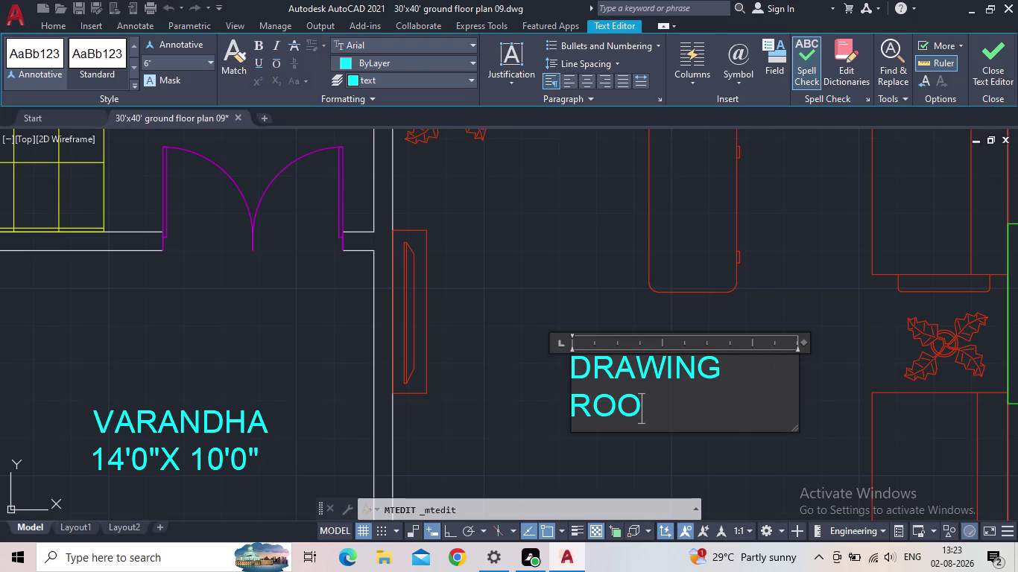
text(M)
Widen the text box, add the size line 13'8"X 18'0" and close the editor.
drag(800, 383, 920, 340)
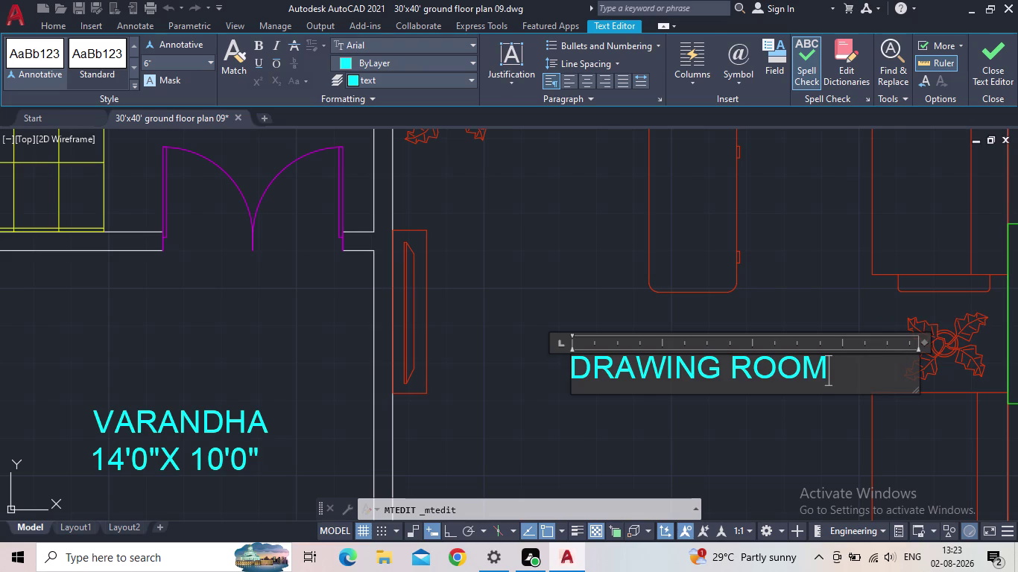
click(870, 372)
key(Return)
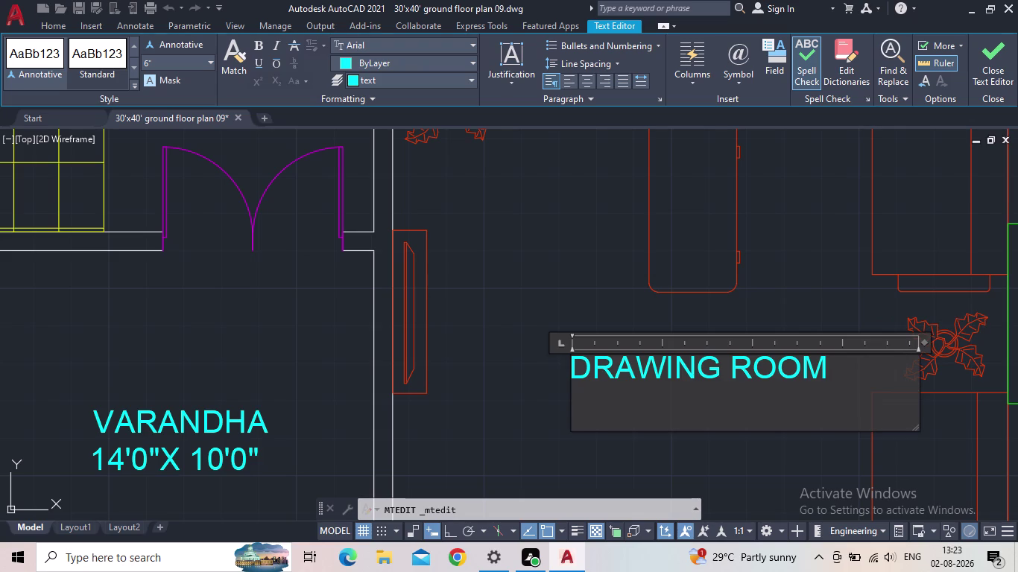
text(13')
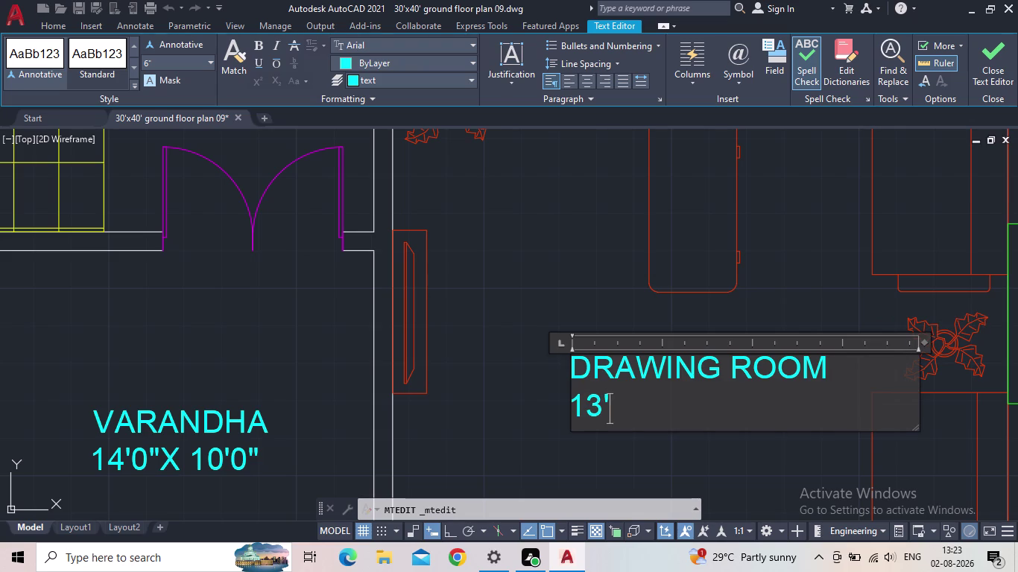
text(8")
key(x)
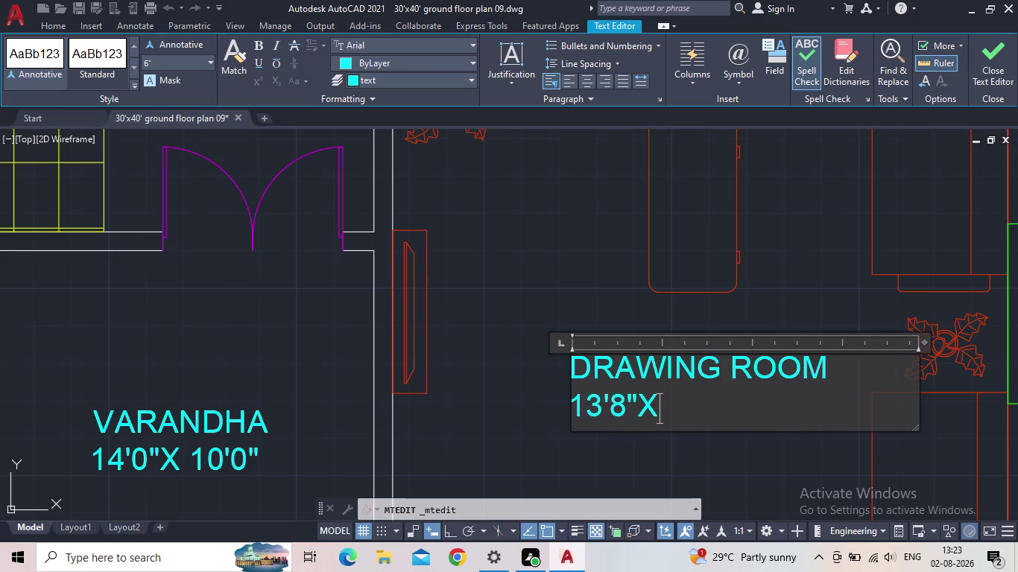
key(space)
text(18')
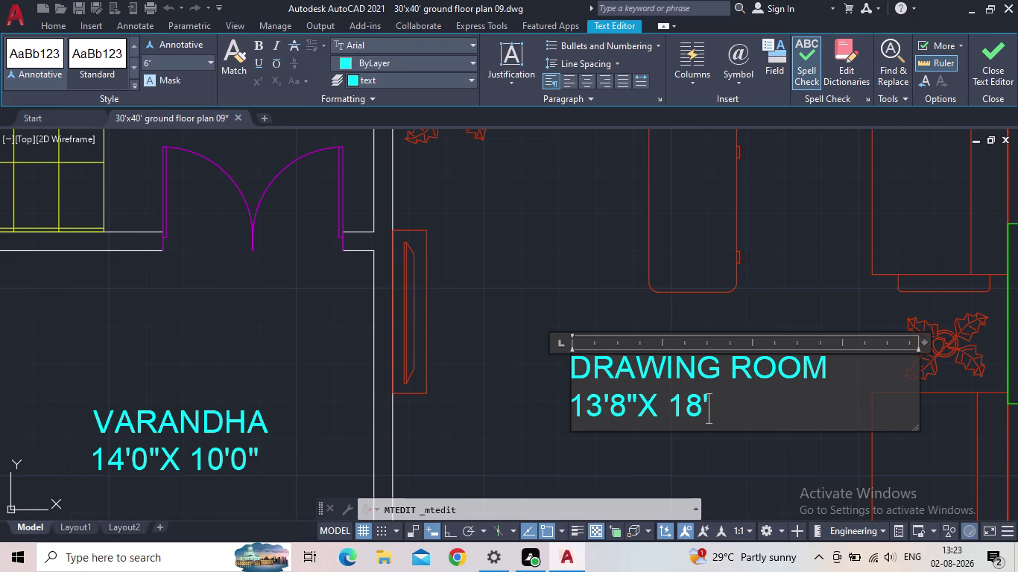
text(0")
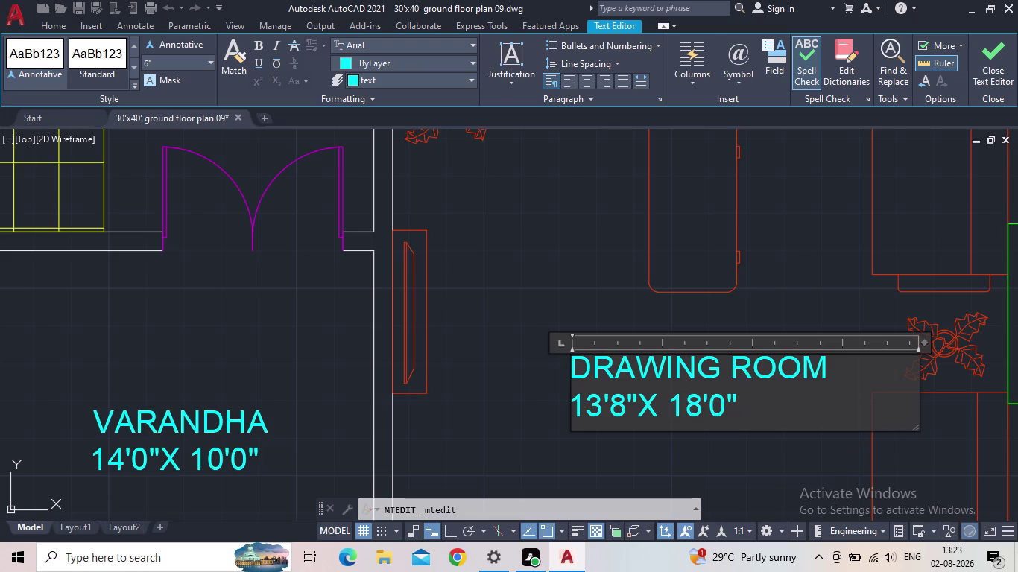
click(1000, 67)
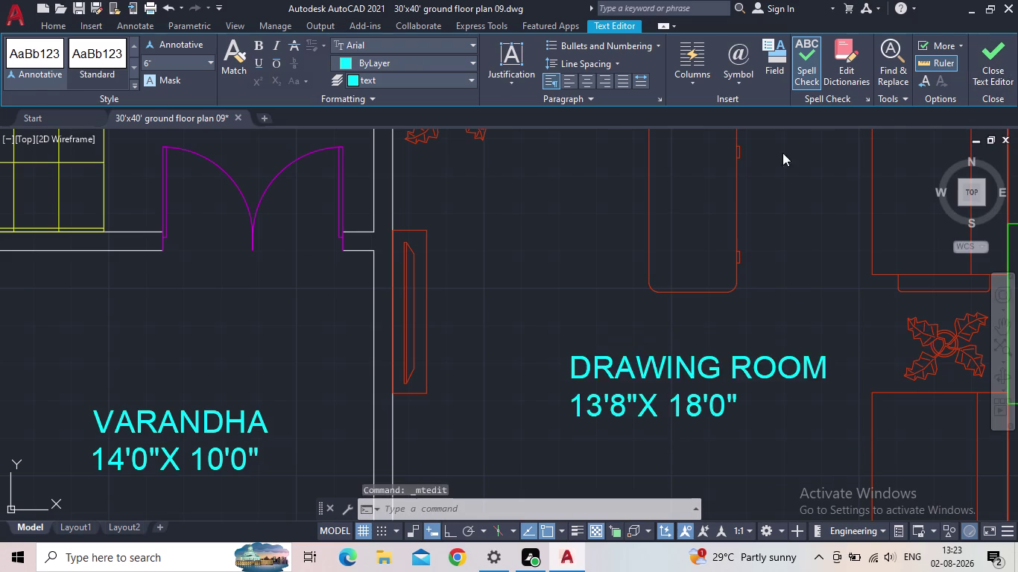
scroll(down, 3)
middle_drag(583, 252, 542, 365)
scroll(up, 3)
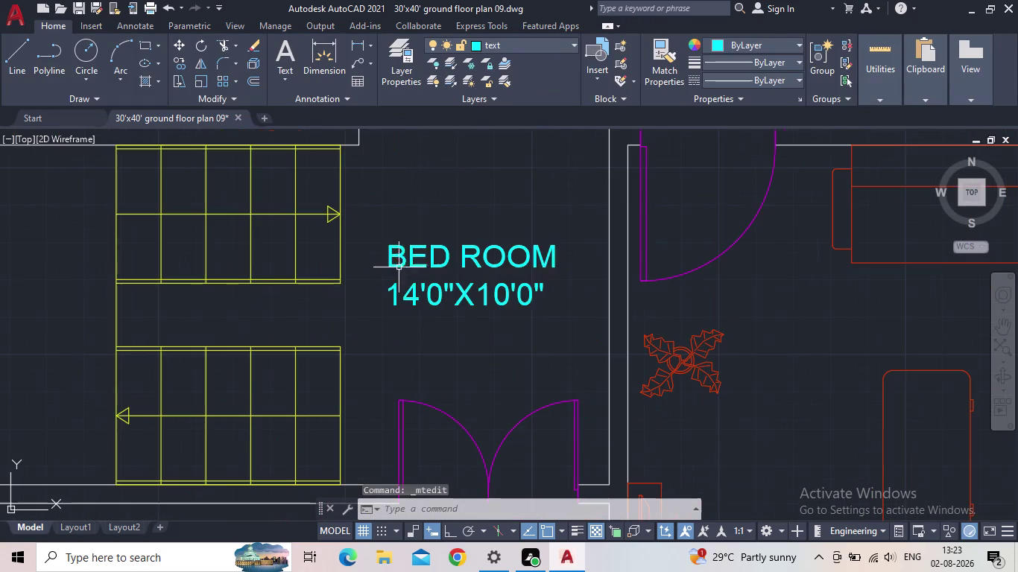
Open the label beside the stairs and replace its text with STAIRS.
triple_click(421, 259)
drag(558, 296, 363, 254)
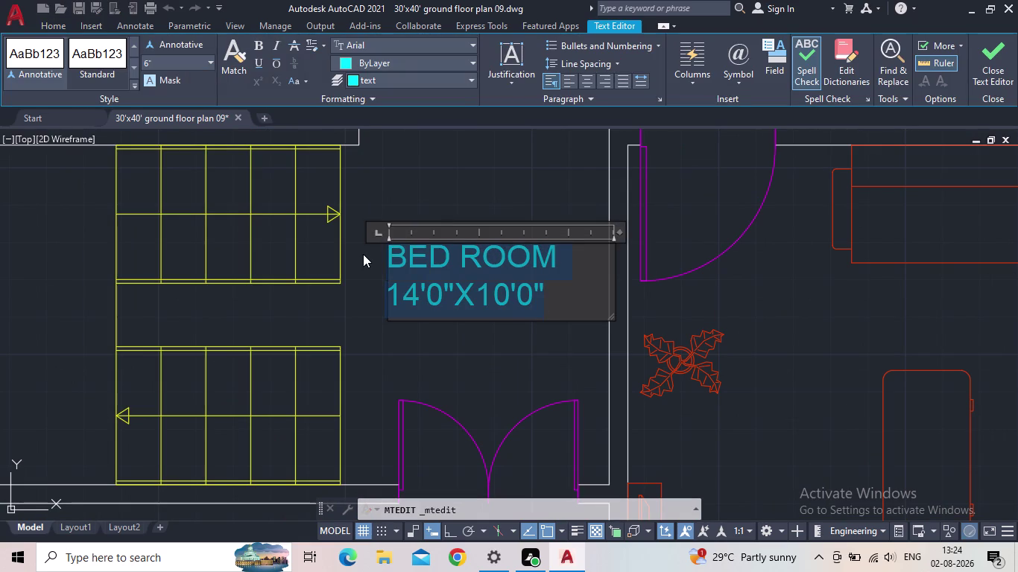
text(STAIRS)
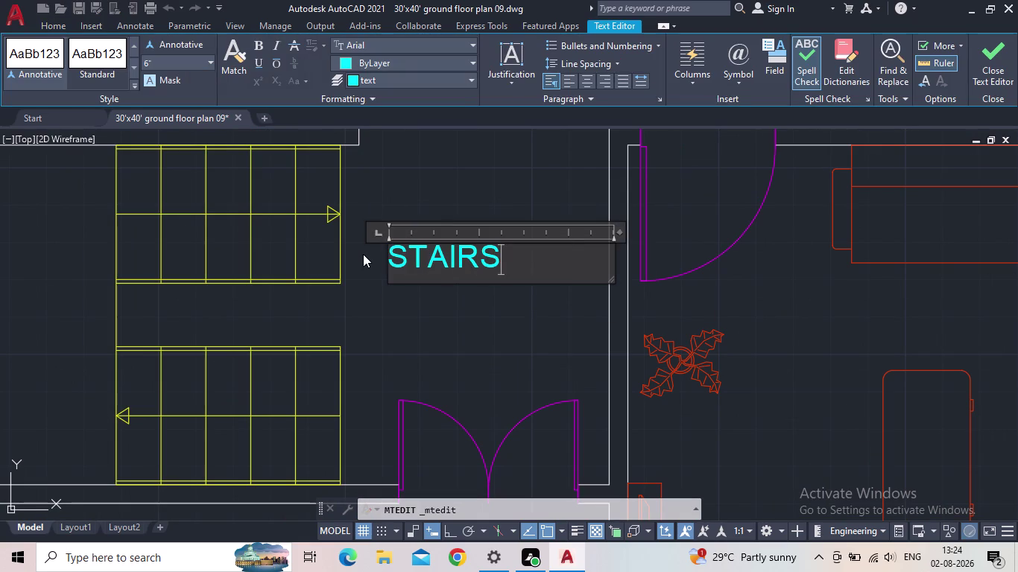
Add the size line 14'0"X 7'0" under STAIRS and close the text editor.
key(Return)
text(14)
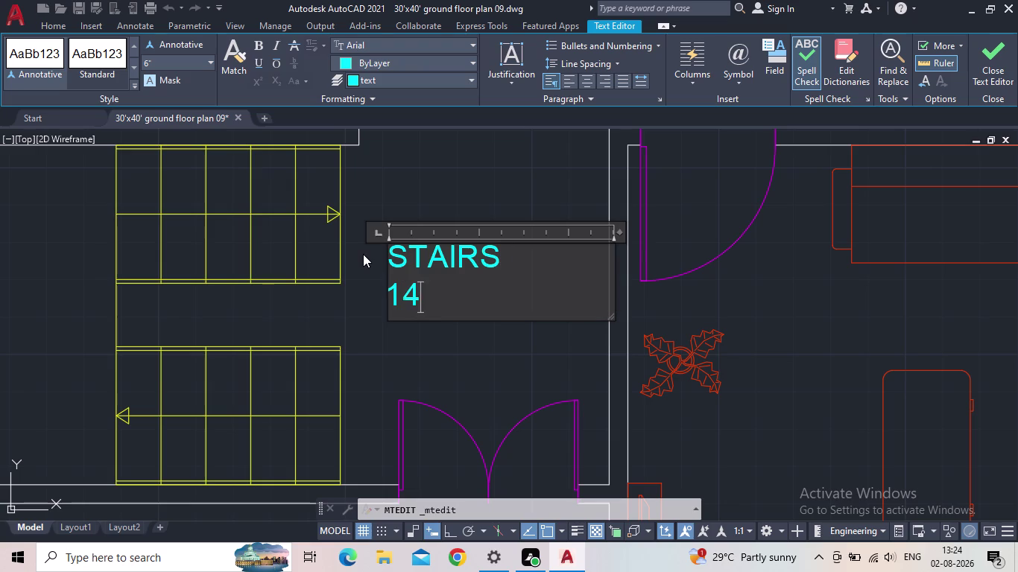
text(')
text(0")
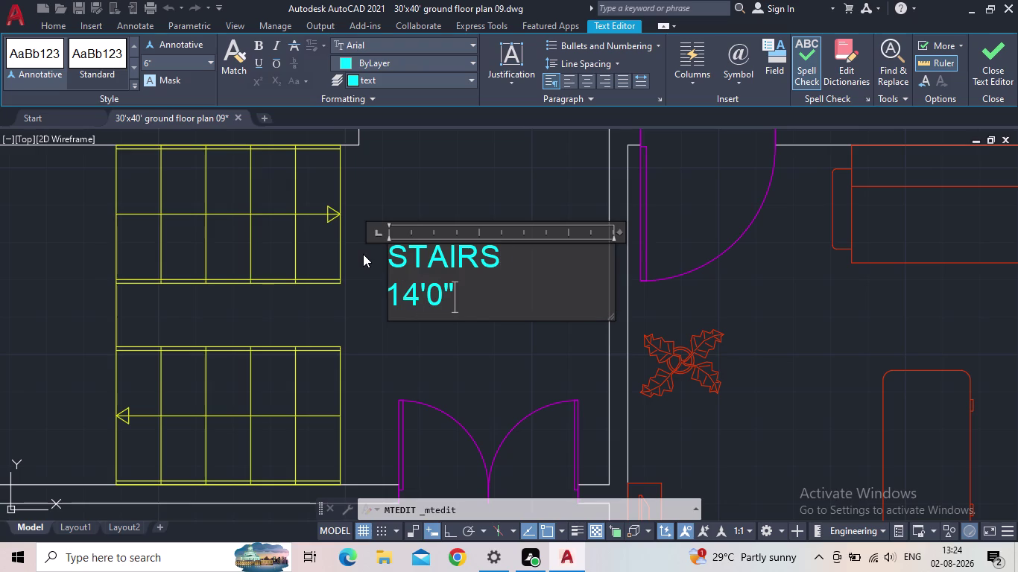
text(X)
key(space)
text(7)
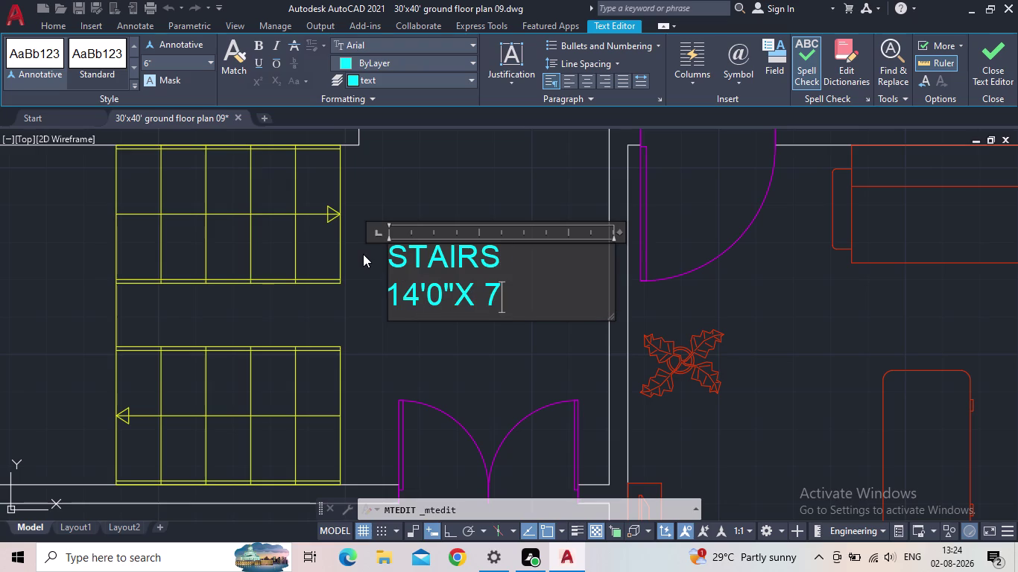
text('0")
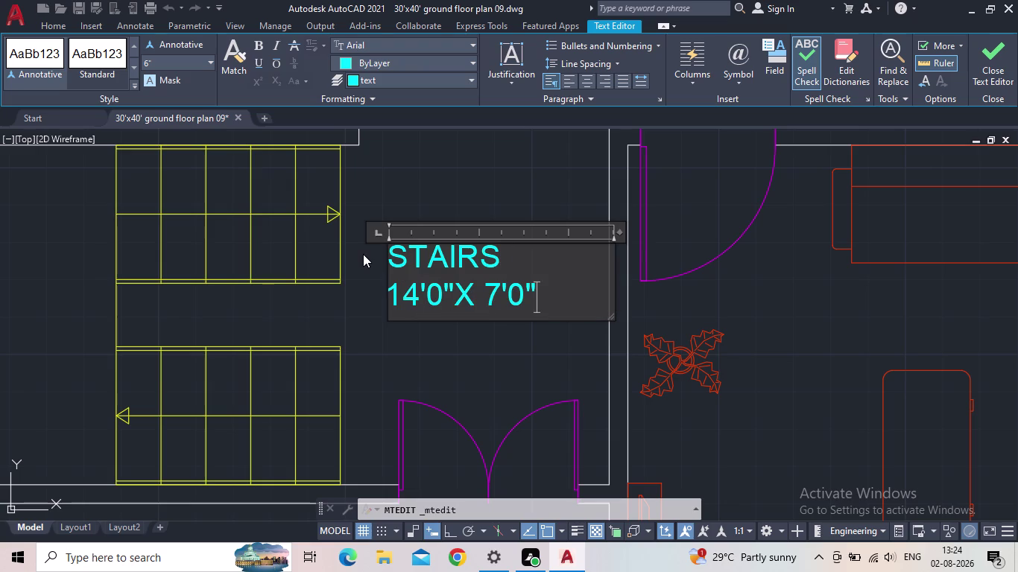
click(992, 51)
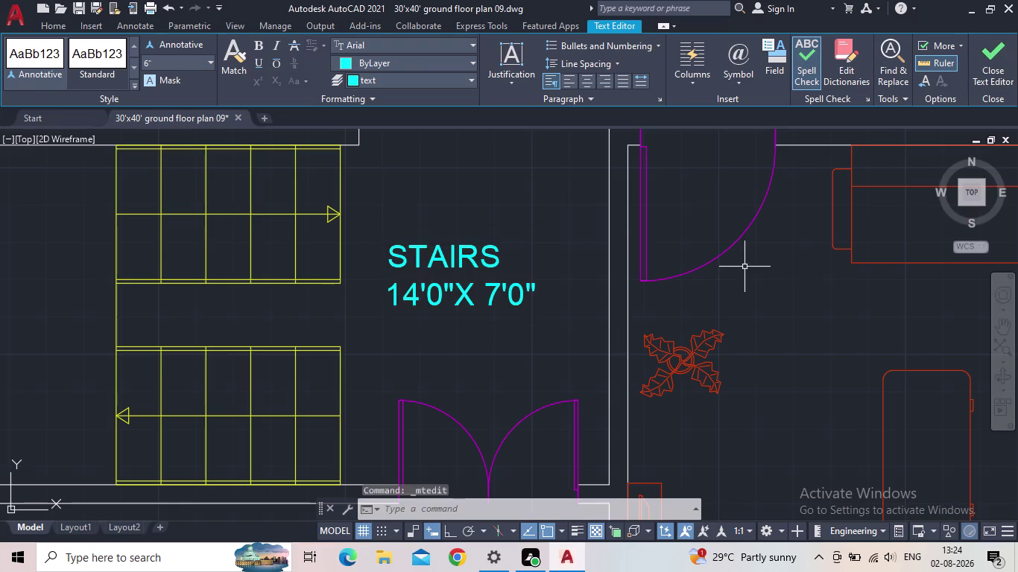
scroll(down, 3)
middle_drag(584, 238, 405, 275)
Open the copied kitchen label and replace its text with KITCHEN.
scroll(up, 3)
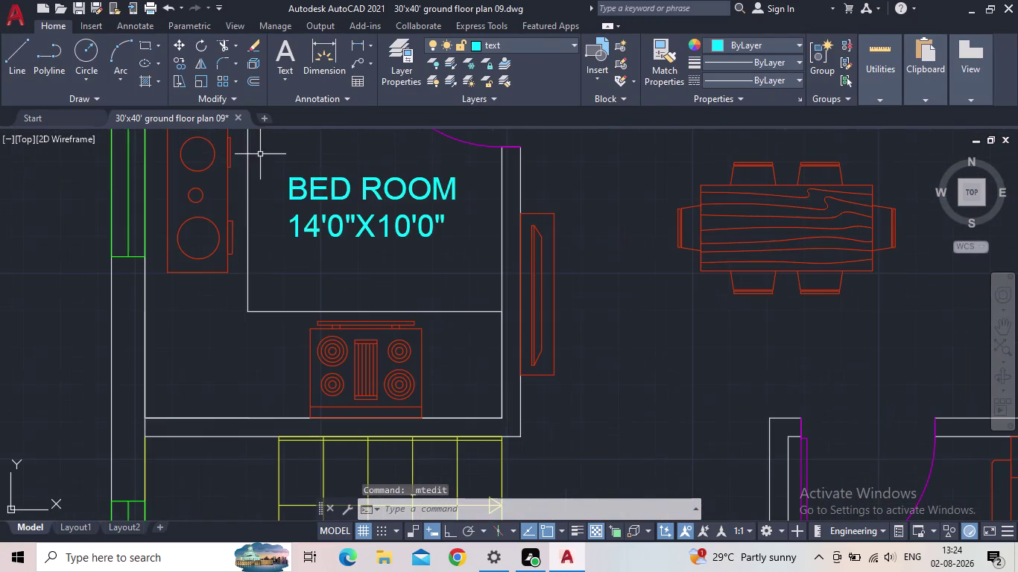
double_click(306, 183)
drag(448, 223, 354, 223)
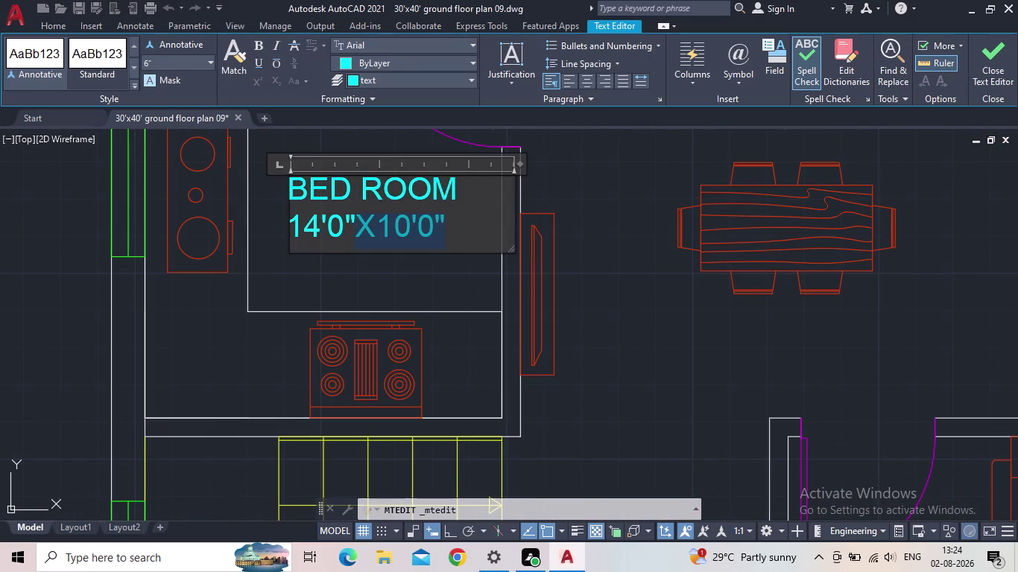
drag(354, 222, 279, 201)
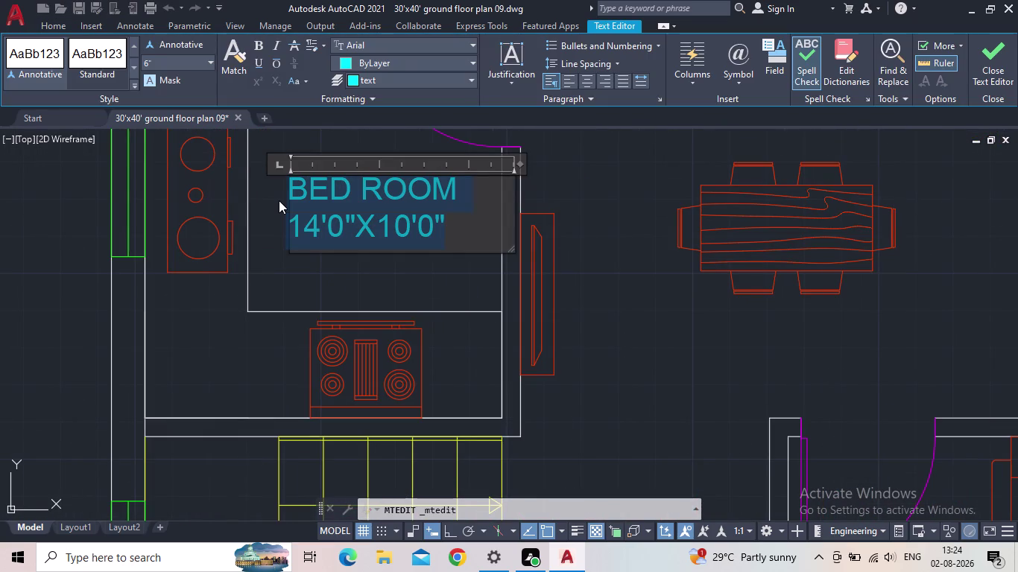
text(KIT)
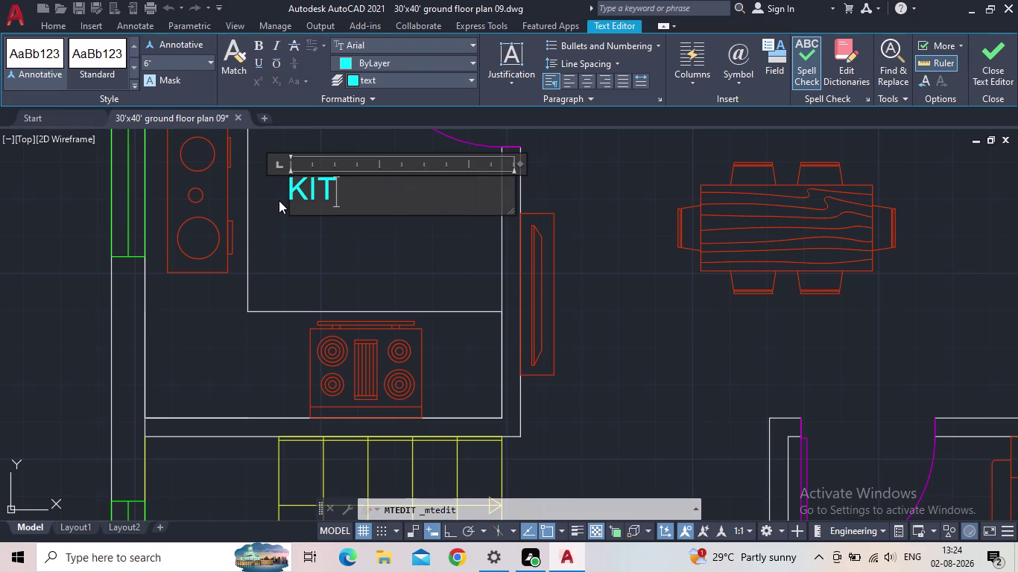
text(CHEN)
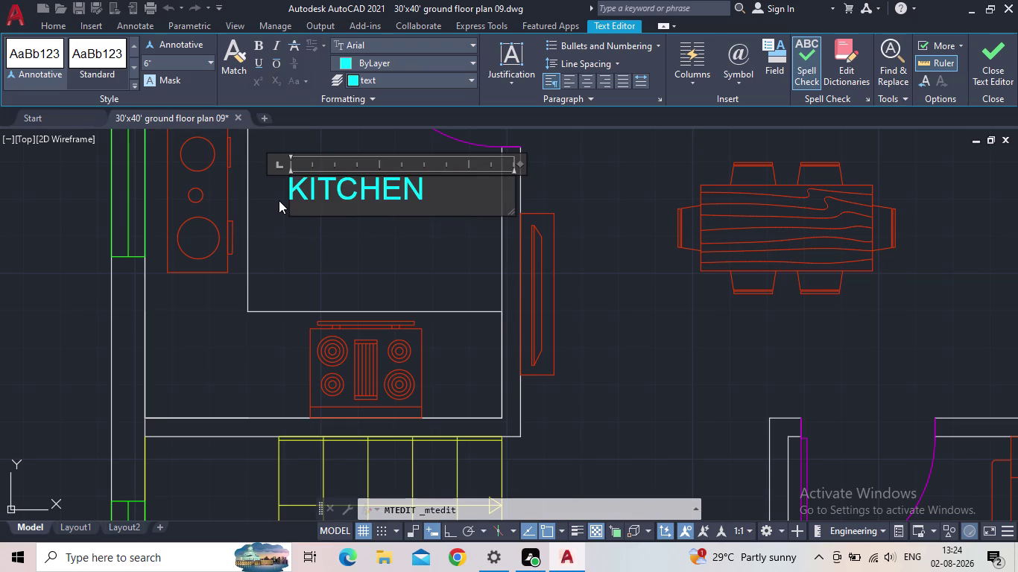
Add the size line 8'0"X 10'0" under KITCHEN and close the text editor.
key(Return)
text(8')
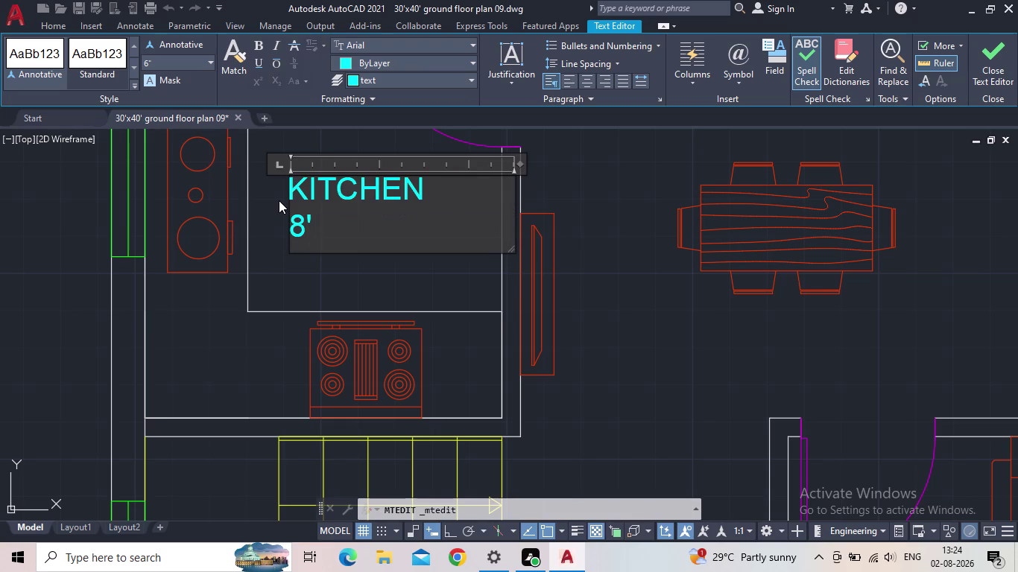
text(0")
text(X)
key(space)
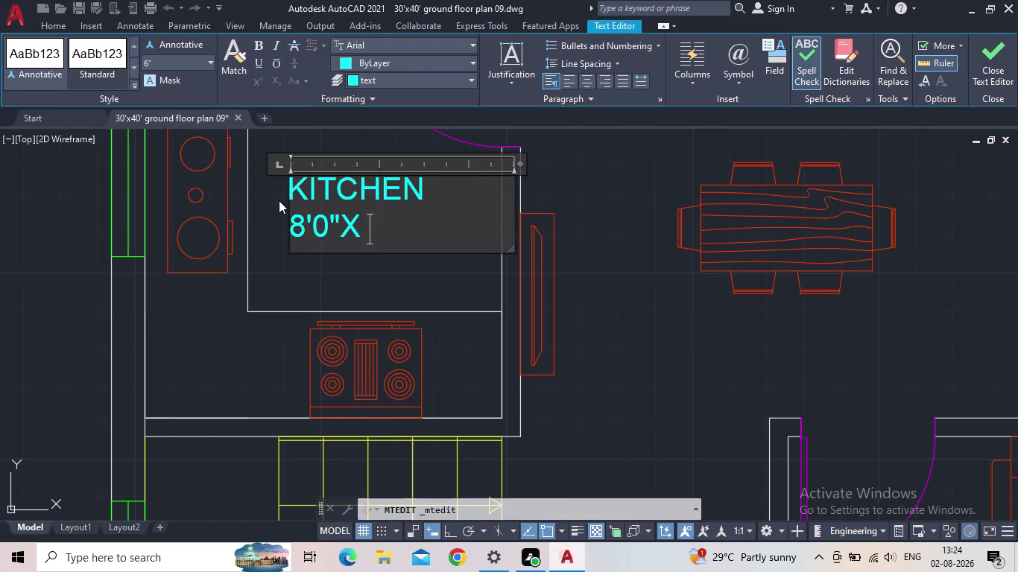
text(10)
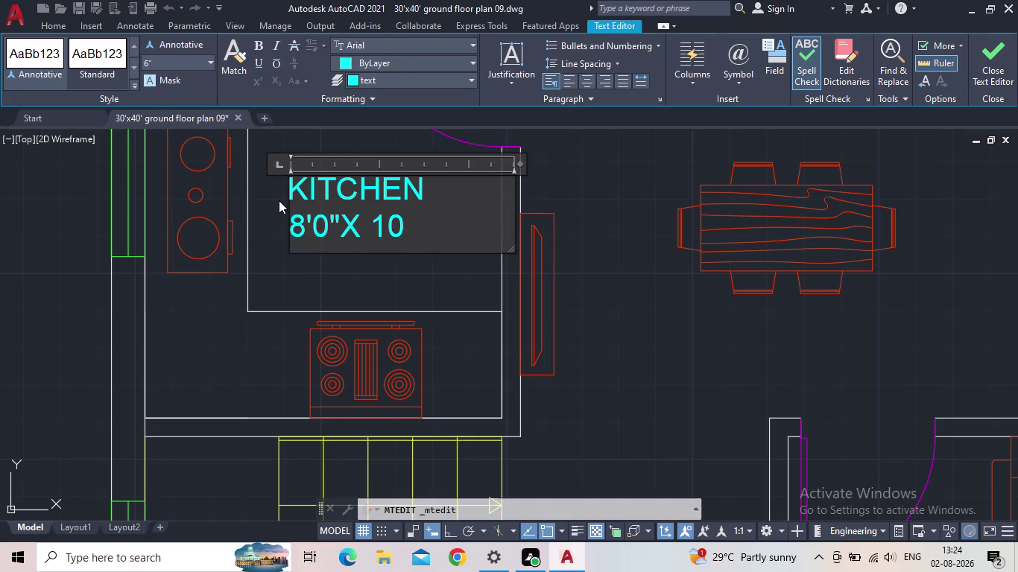
text('0")
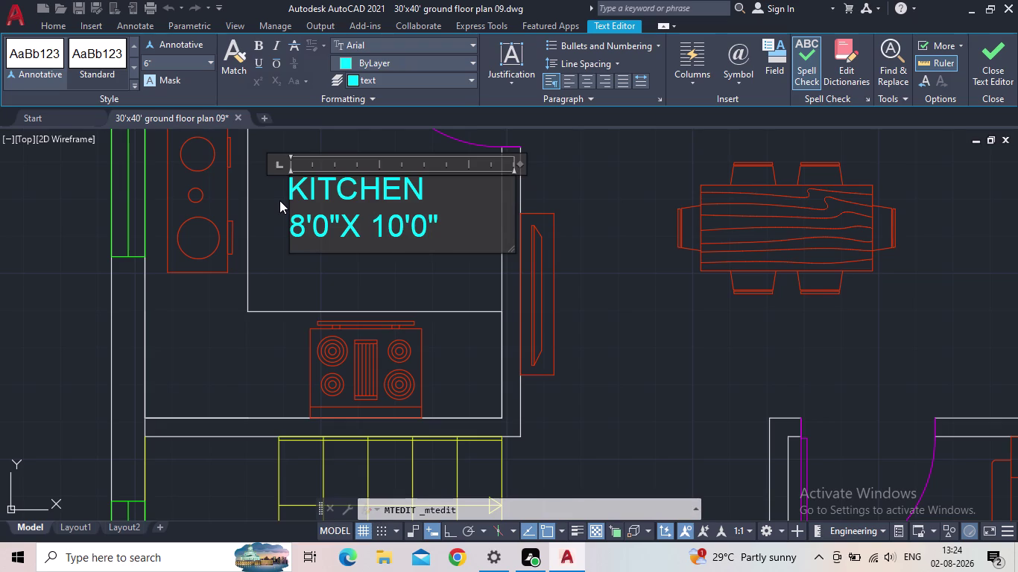
click(996, 54)
scroll(down, 3)
middle_drag(553, 200, 524, 245)
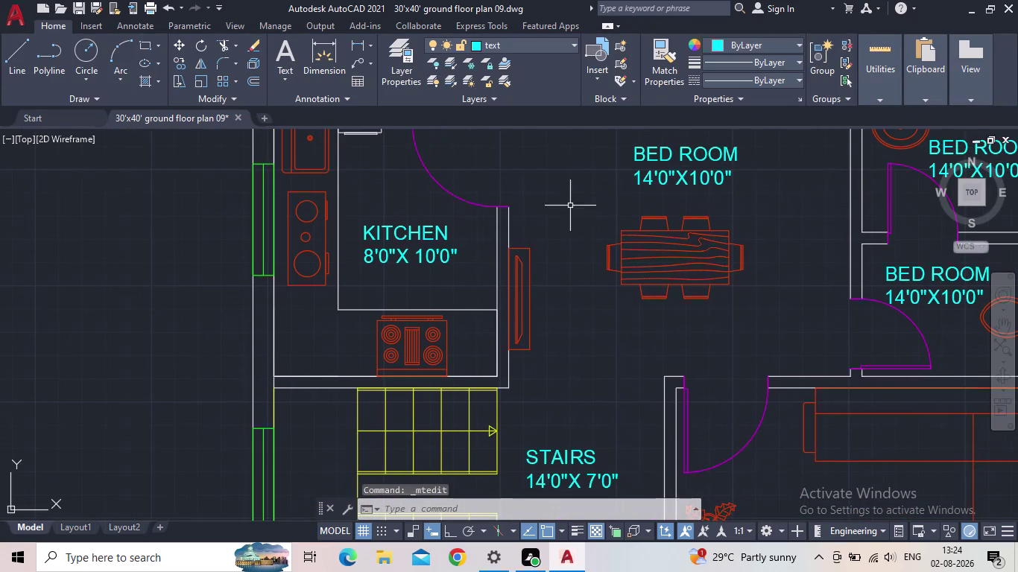
Replace the bedroom label text above the dining table with DINING.
middle_drag(540, 239, 366, 306)
triple_click(509, 219)
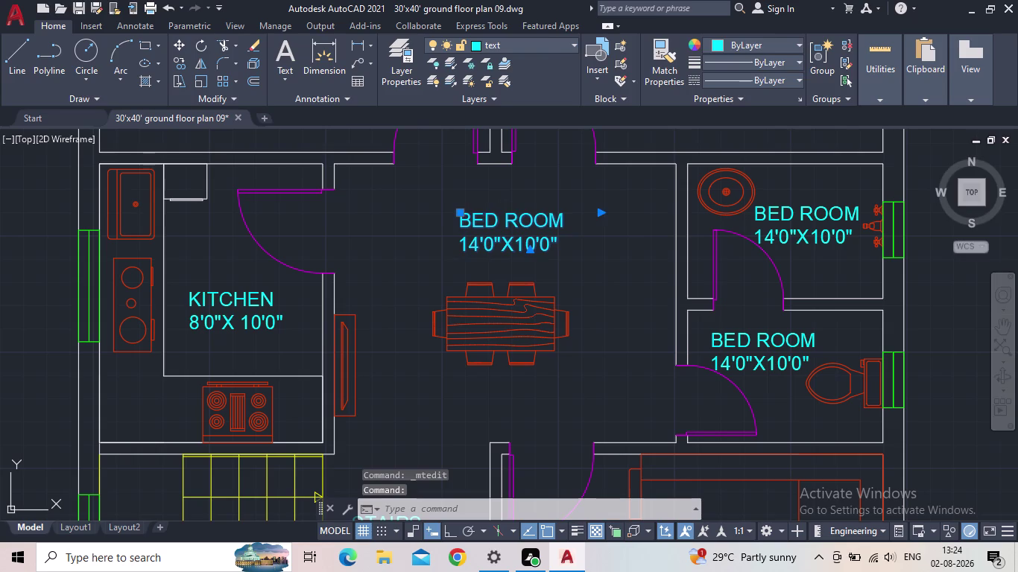
drag(571, 244, 457, 228)
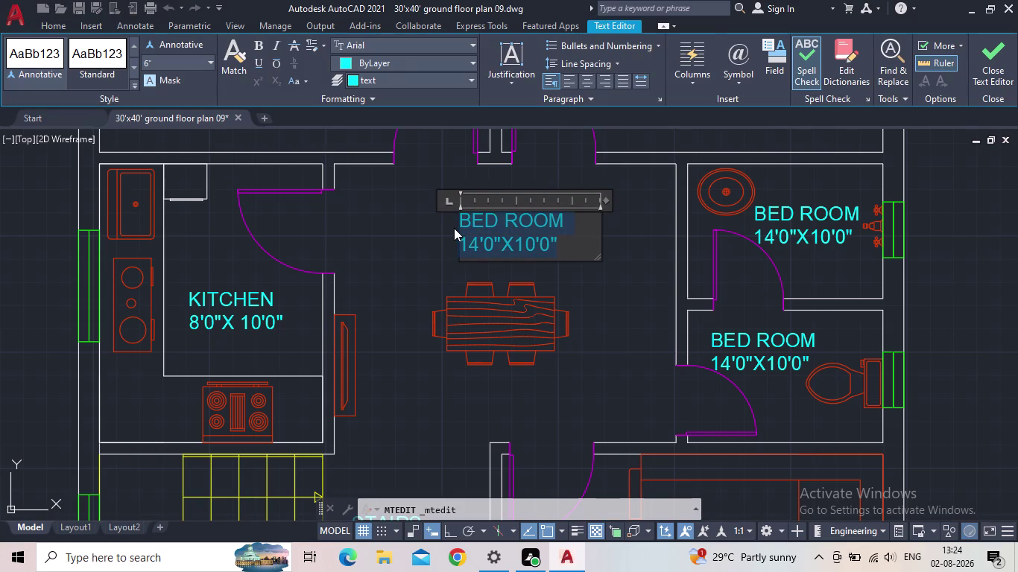
text(DIN)
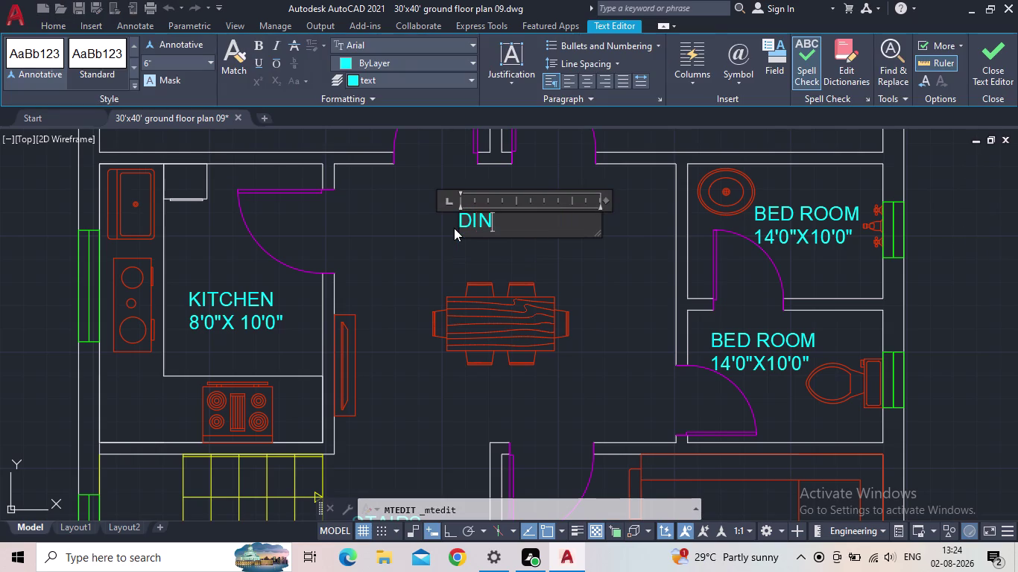
text(I)
key(n)
key(g)
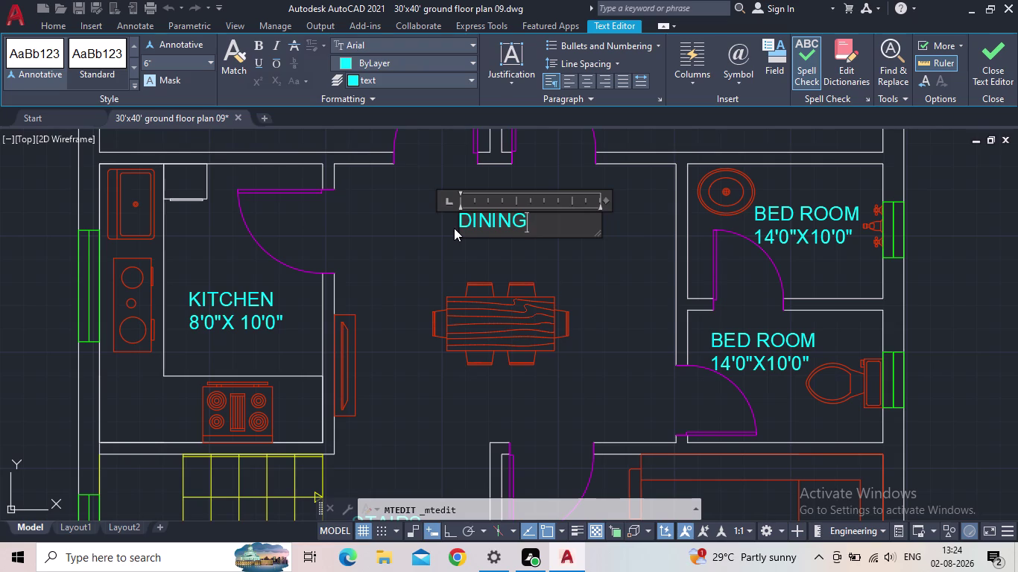
key(Return)
Add the 14'10"X10'0" size line under DINING and close the Text Editor.
text(14)
key(semicolon)
key(BackSpace)
key(apostrophe)
text(10)
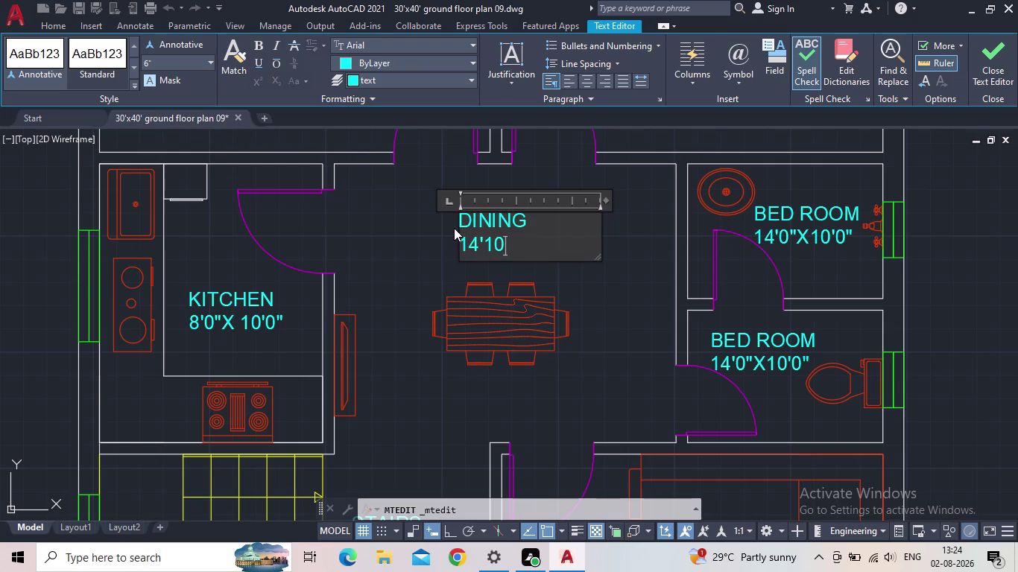
text(")
key(x)
text(10'0")
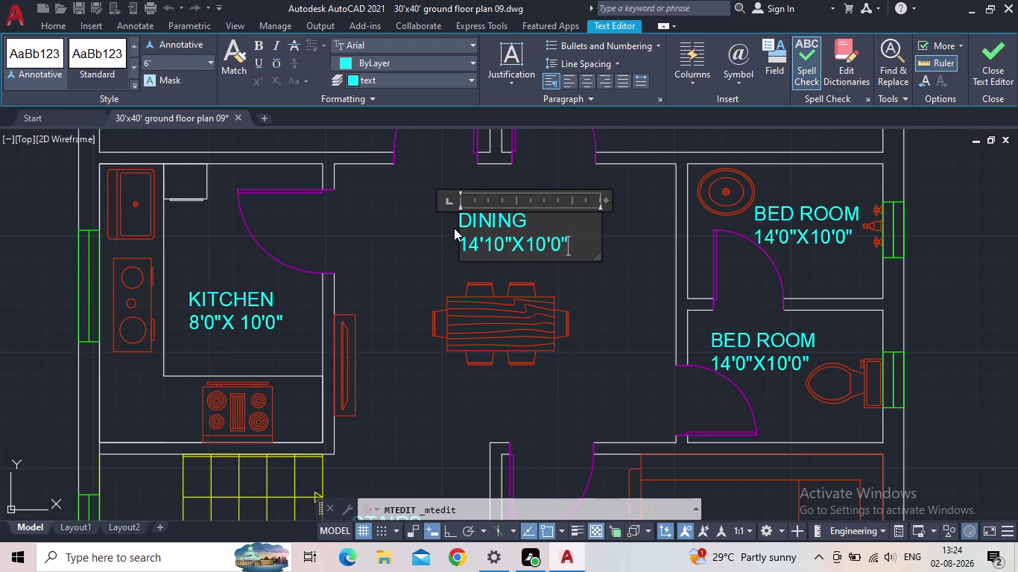
click(994, 55)
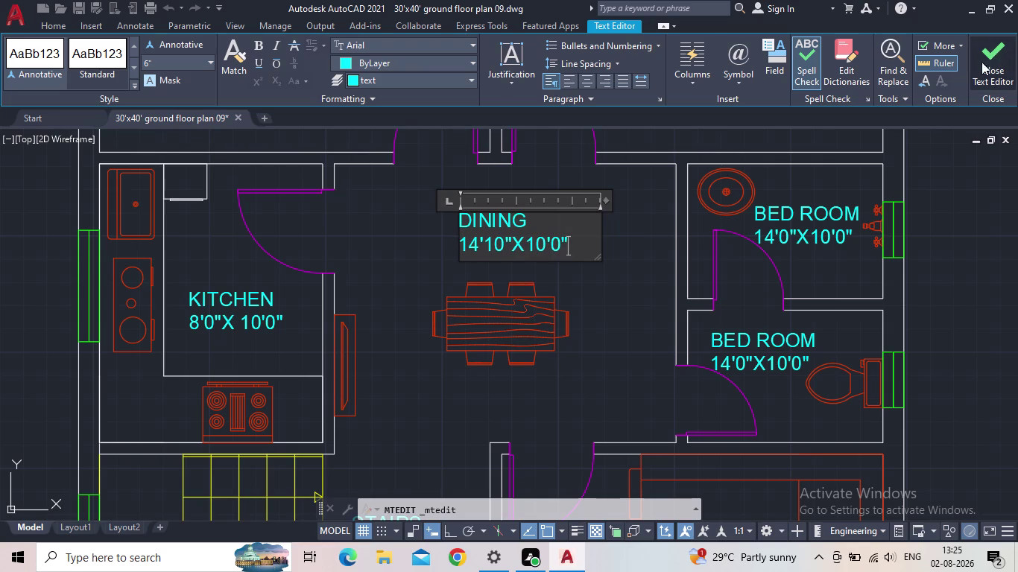
middle_drag(616, 211, 435, 232)
scroll(up, 3)
double_click(624, 208)
click(622, 208)
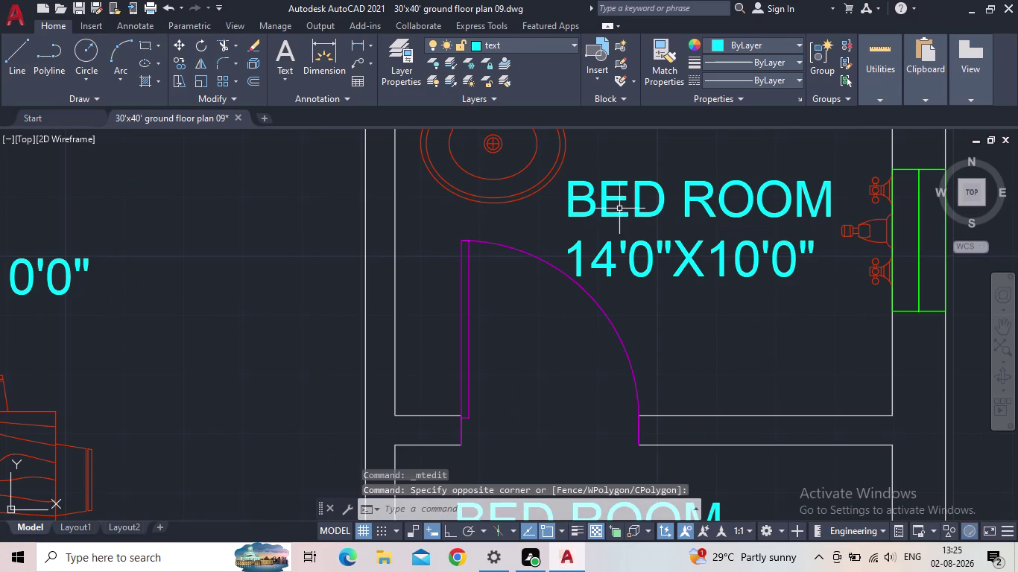
Replace the bedroom label text in the bathroom with BATH.
triple_click(613, 203)
double_click(611, 200)
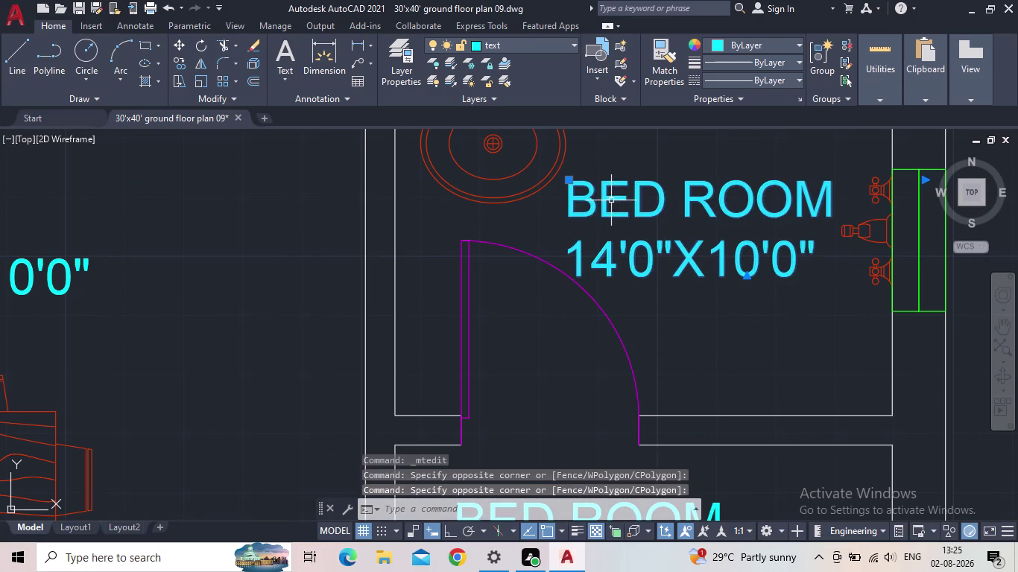
drag(822, 265, 572, 205)
text(BAR)
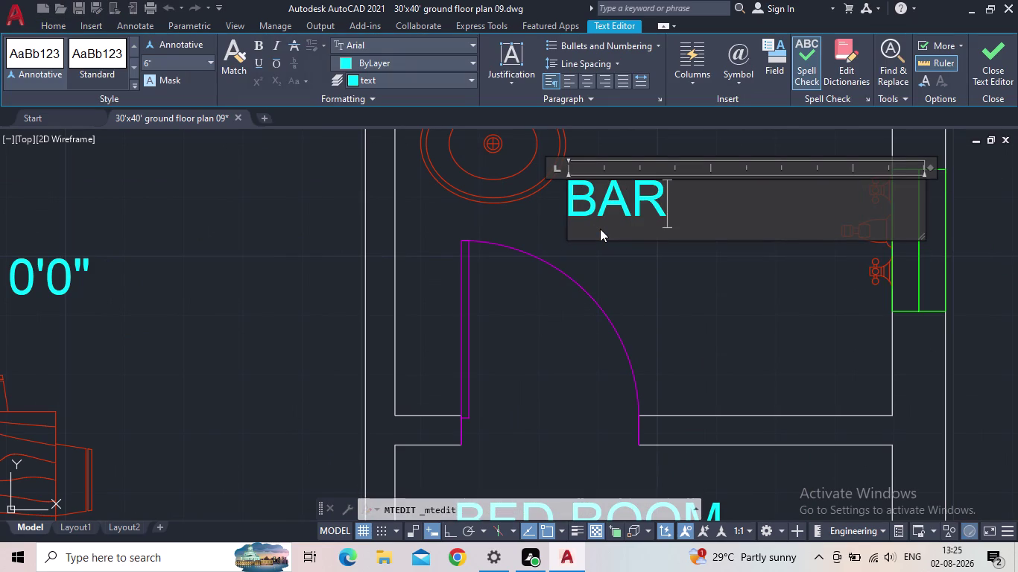
key(BackSpace)
text(TH)
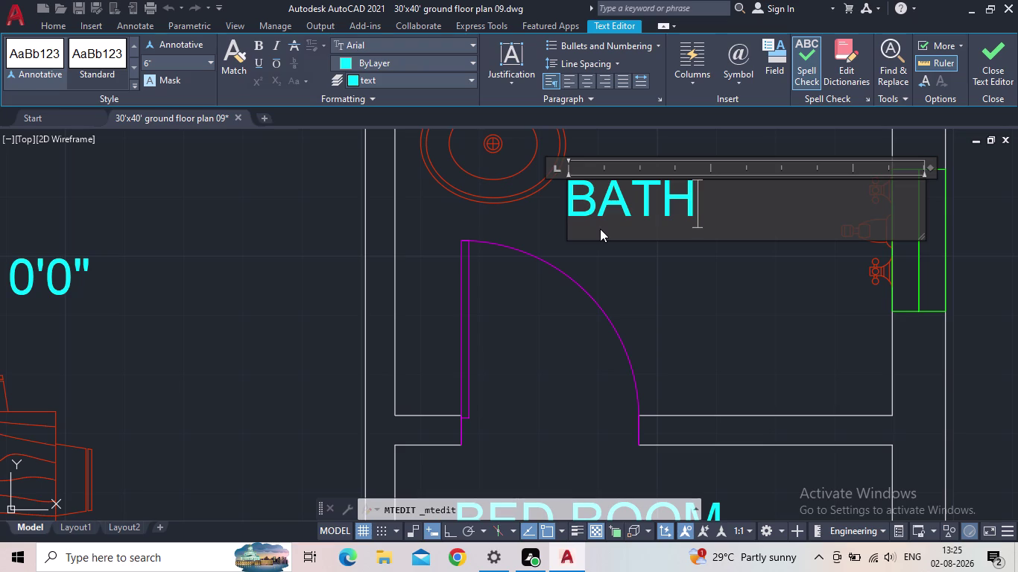
key(Return)
Add the 7'0"X4'10" size line under BATH and close the Text Editor.
text(7)
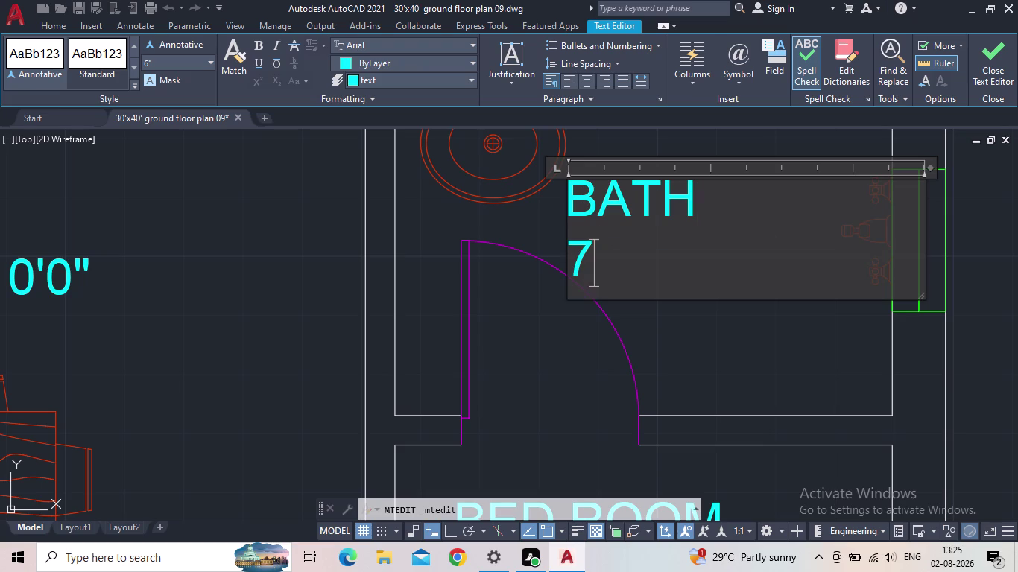
text('0")
text(X)
key(space)
key(BackSpace)
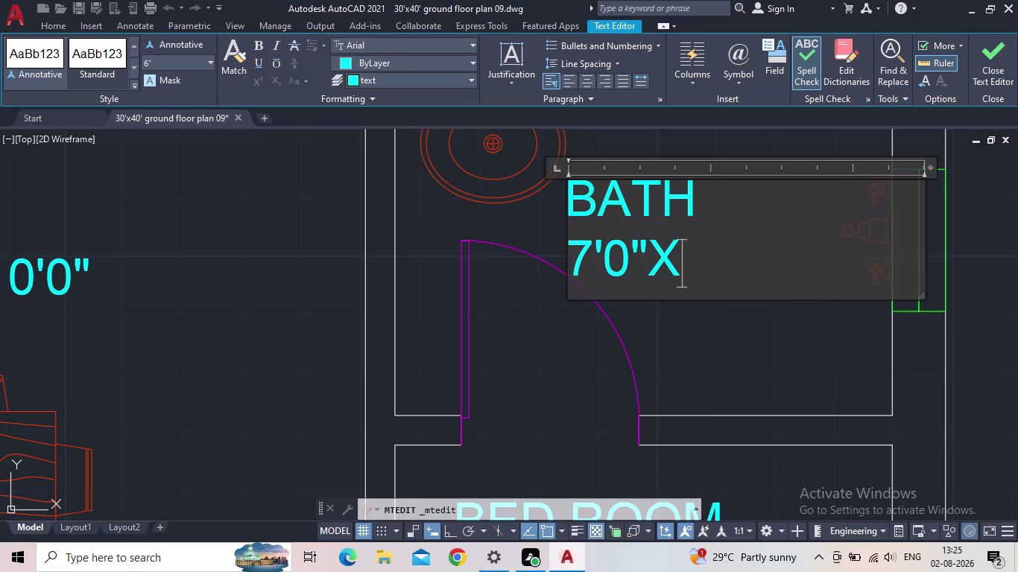
text(4'1)
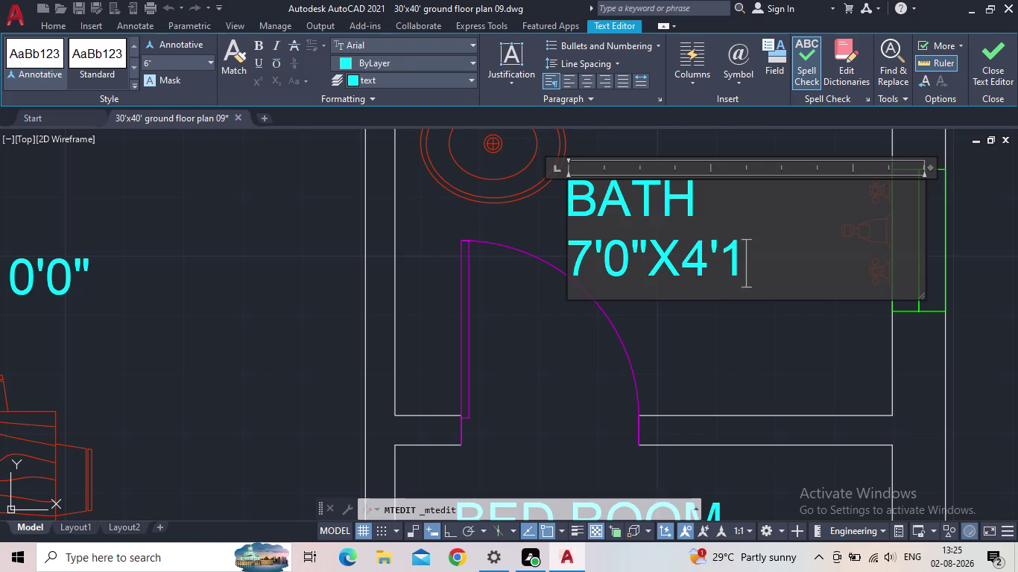
text(0")
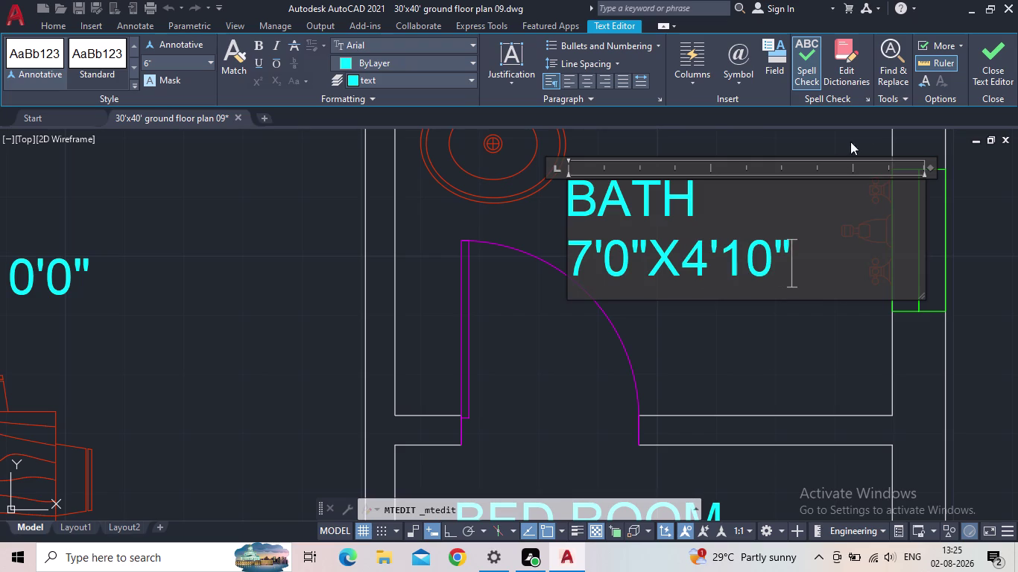
click(997, 63)
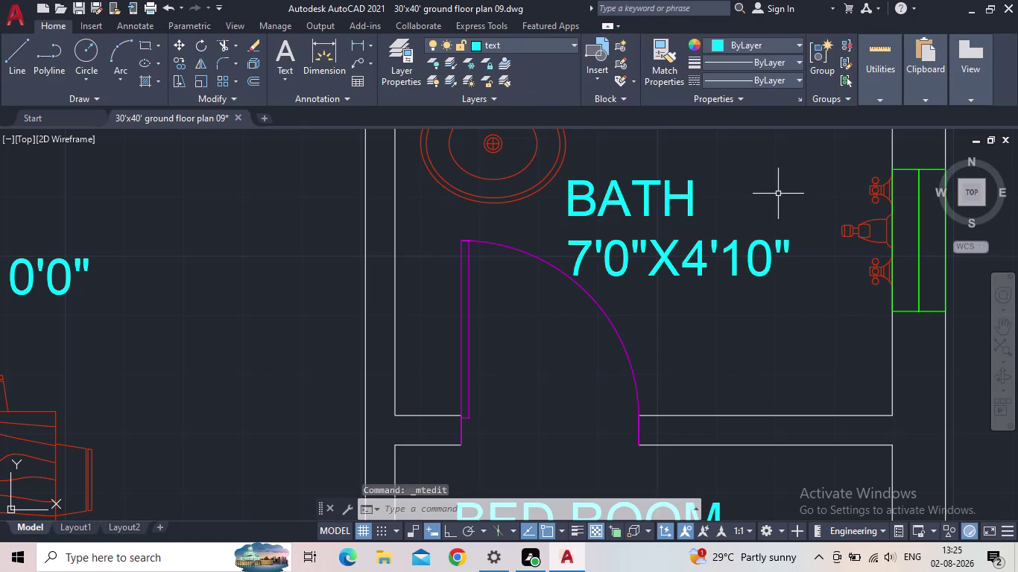
Try repositioning the BATH label, cancel it, and pan to the bedroom below.
key(Escape)
click(639, 190)
drag(619, 205, 611, 204)
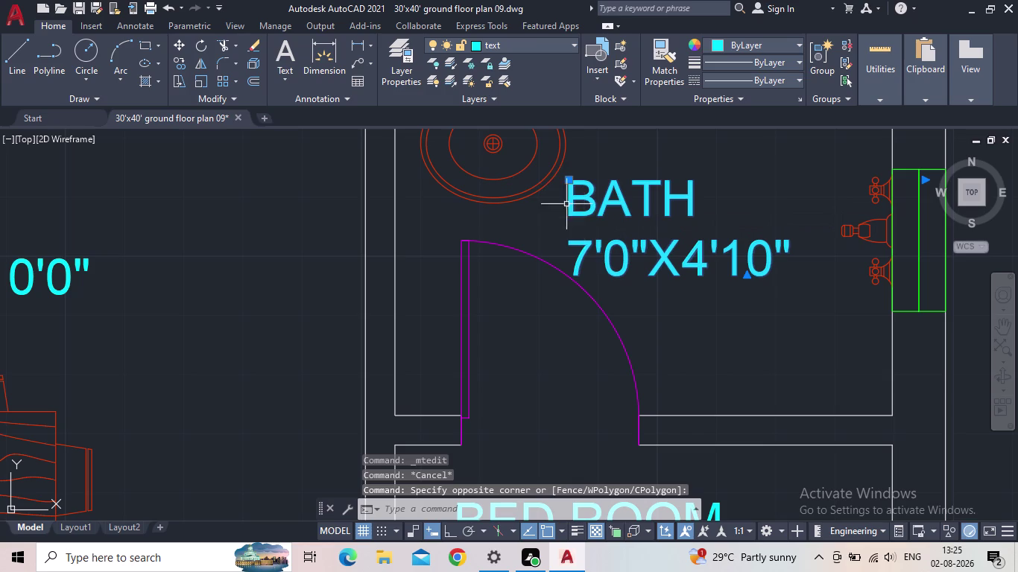
click(566, 180)
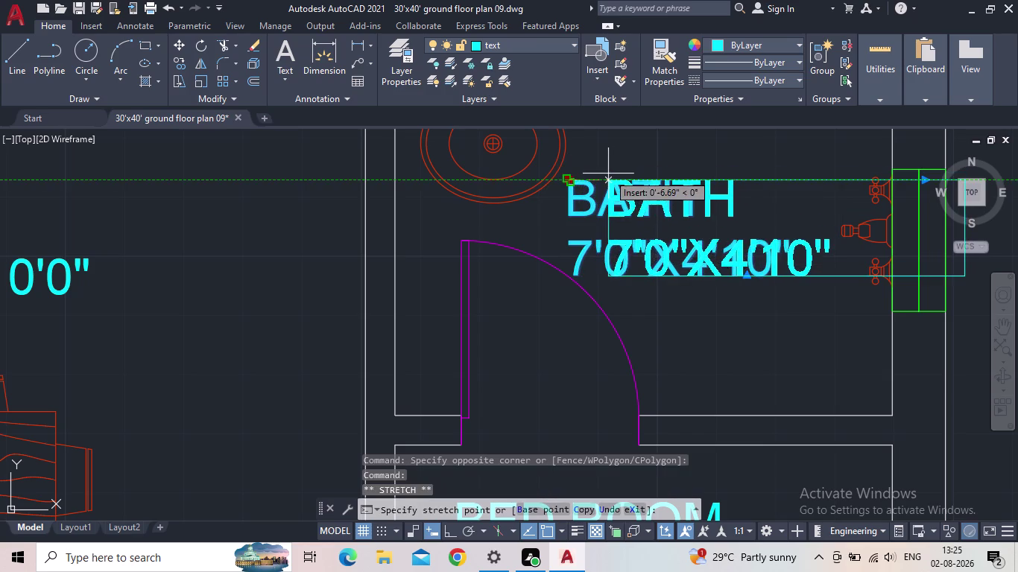
click(608, 174)
middle_drag(598, 206, 542, 212)
key(Escape)
middle_drag(565, 245, 437, 192)
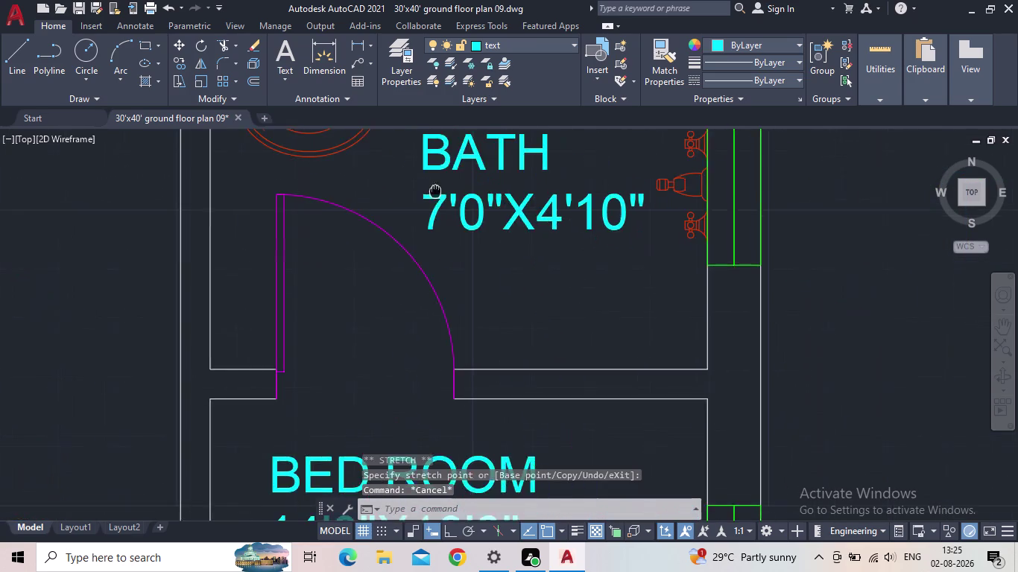
middle_drag(437, 192, 435, 191)
scroll(down, 3)
middle_drag(453, 241, 493, 224)
Replace the bedroom label below the bath with TOILET.
click(453, 280)
double_click(444, 286)
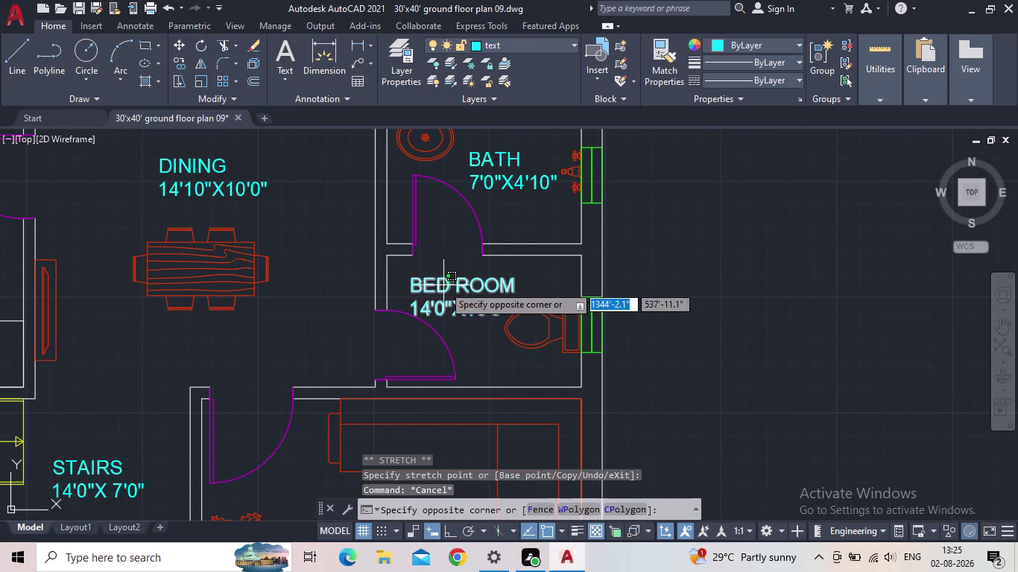
double_click(484, 288)
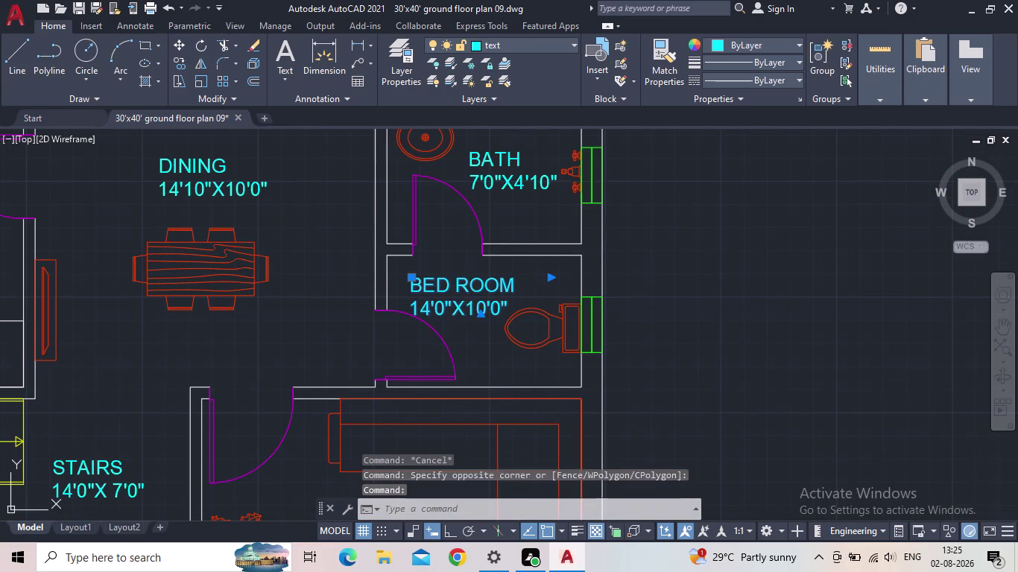
drag(511, 309, 414, 285)
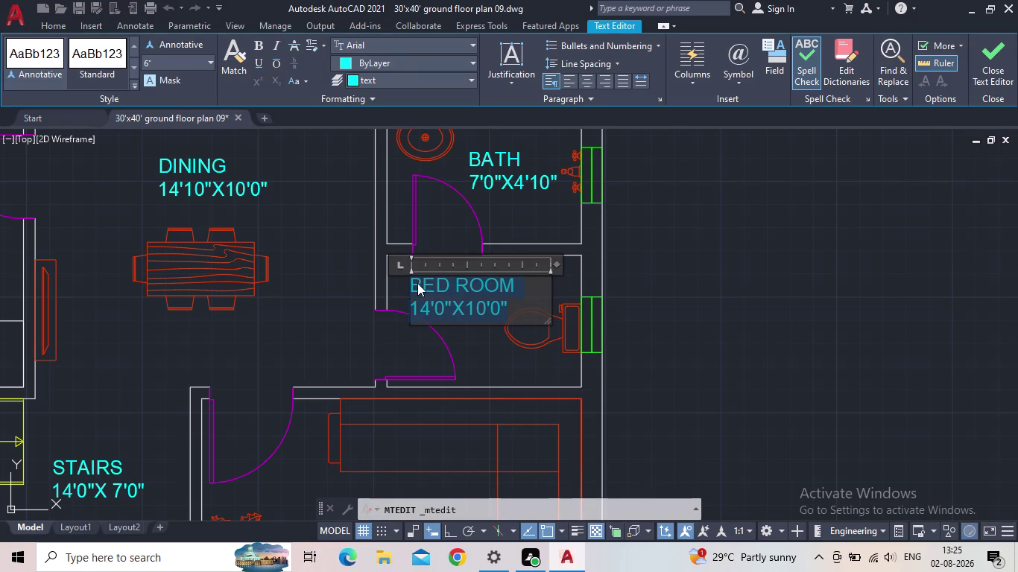
text(TOI)
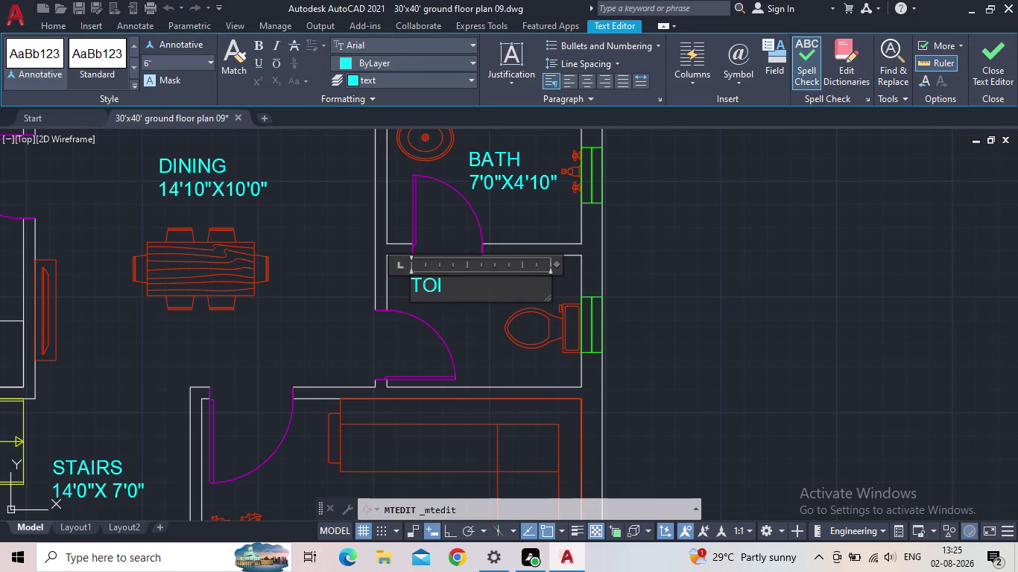
text(LET)
key(Return)
Add the 7'0"X4'10" size line under TOILET and close the Text Editor.
text(7'0)
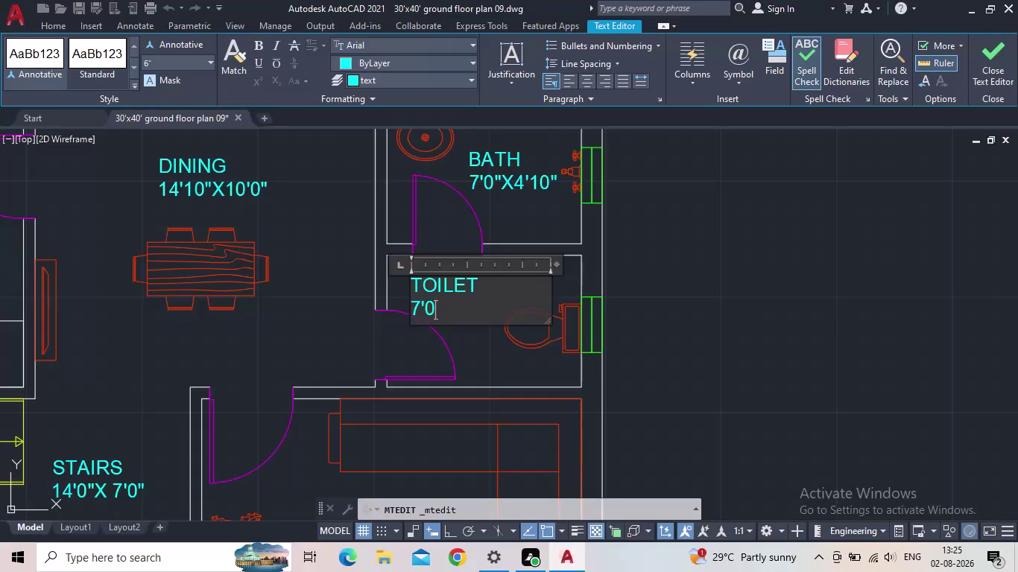
text(")
key(x)
text(4'10)
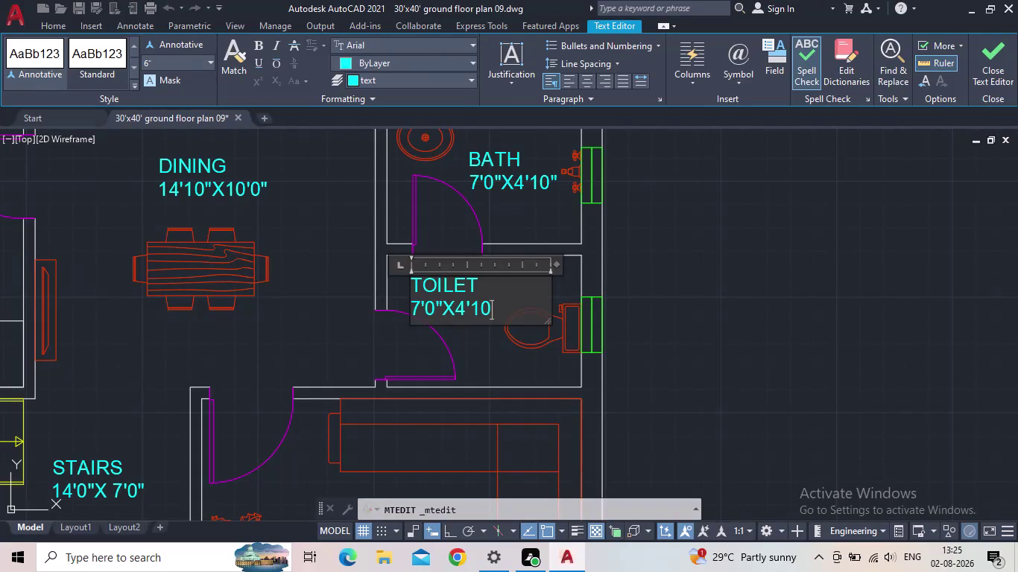
text(")
click(987, 73)
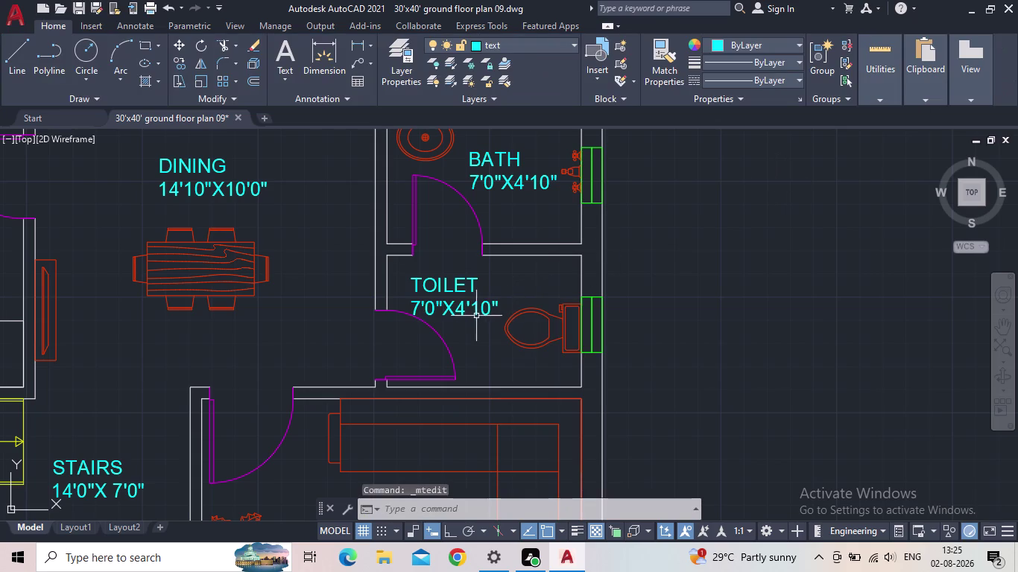
Move the TOILET label to a new spot inside the toilet room.
click(444, 290)
click(409, 279)
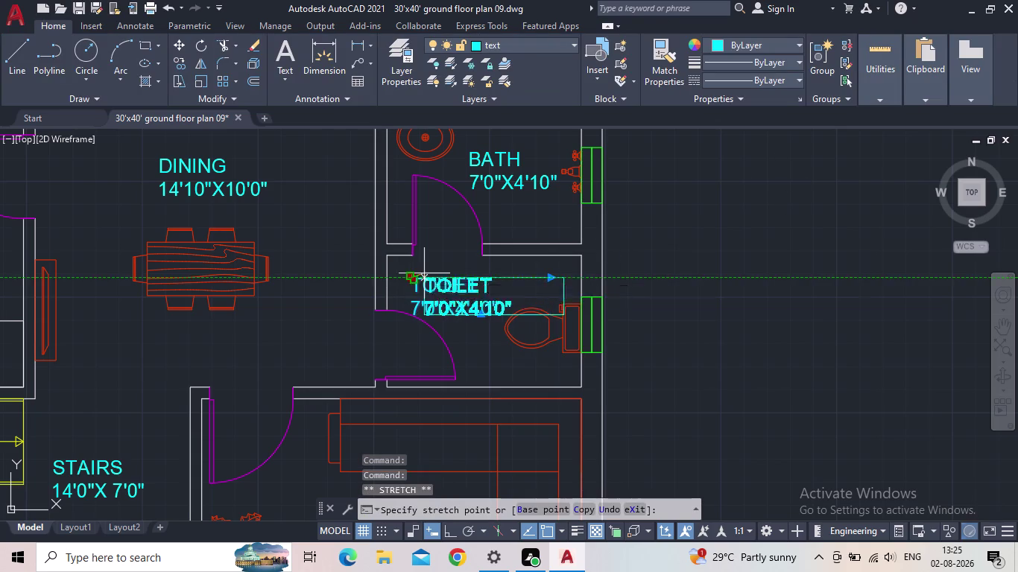
scroll(up, 3)
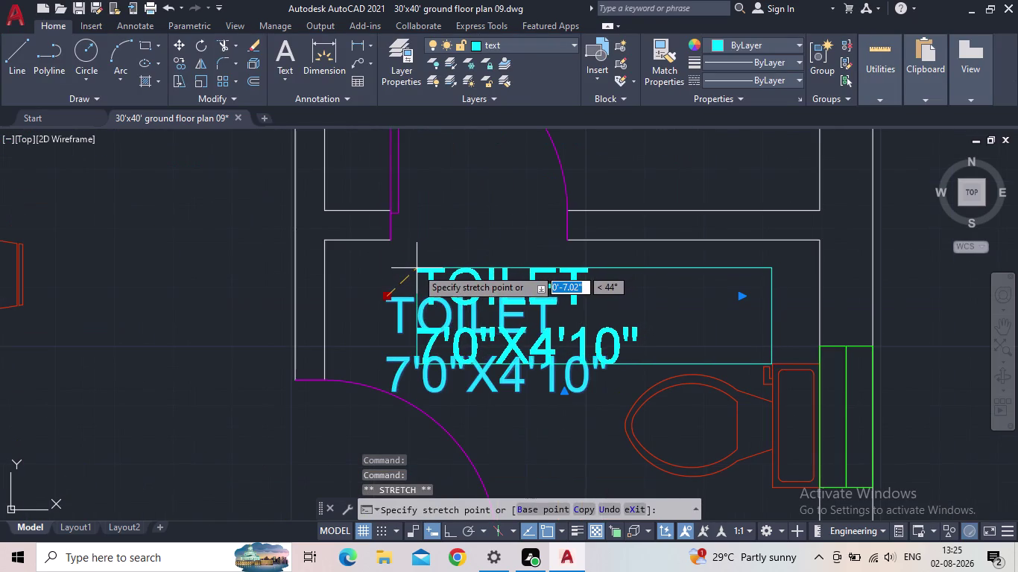
click(415, 269)
key(Escape)
Pan and zoom across the plan to check the bedroom labels.
scroll(down, 3)
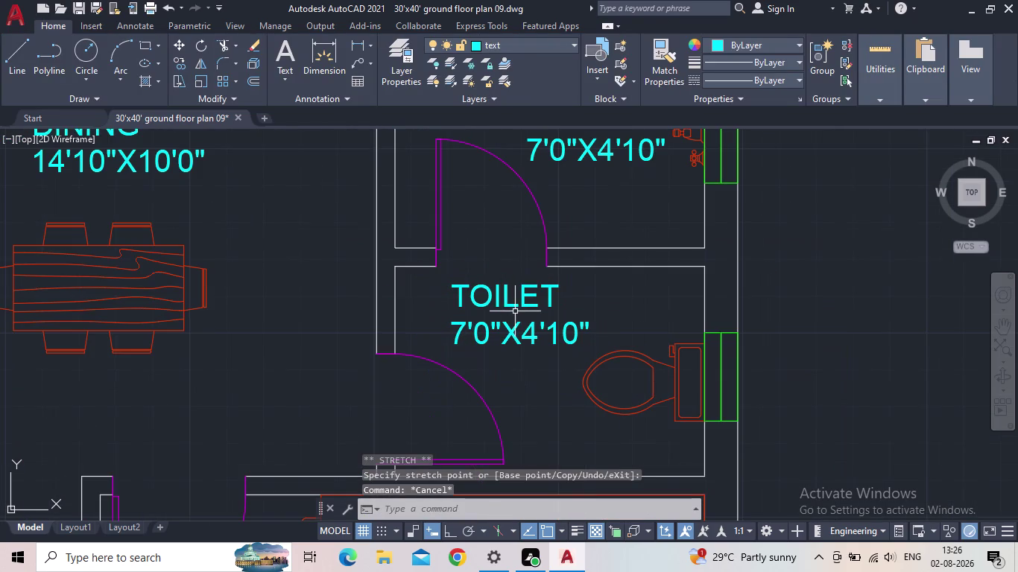
middle_click(519, 311)
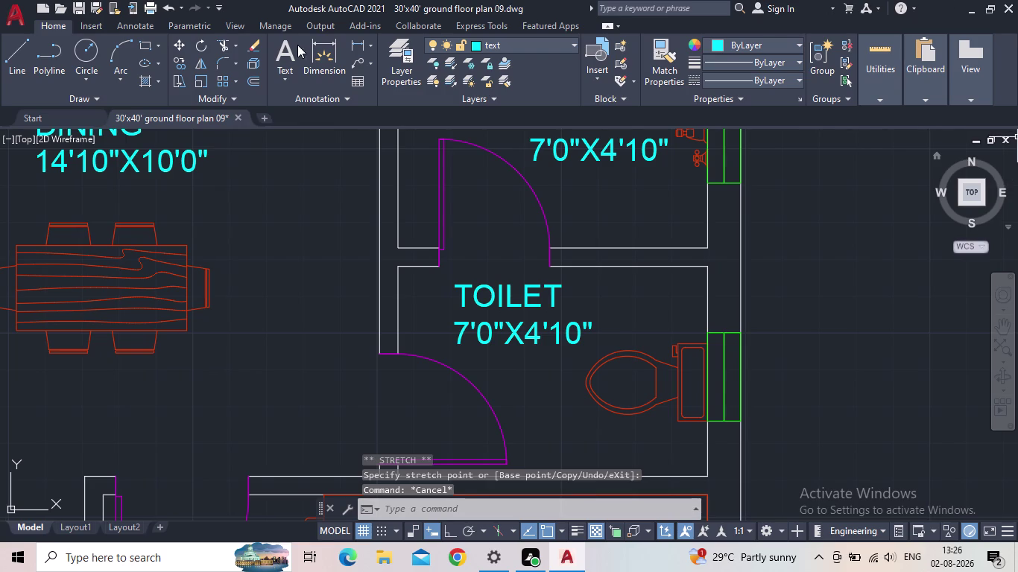
scroll(down, 3)
middle_drag(484, 365, 502, 316)
middle_drag(421, 244, 465, 353)
scroll(up, 3)
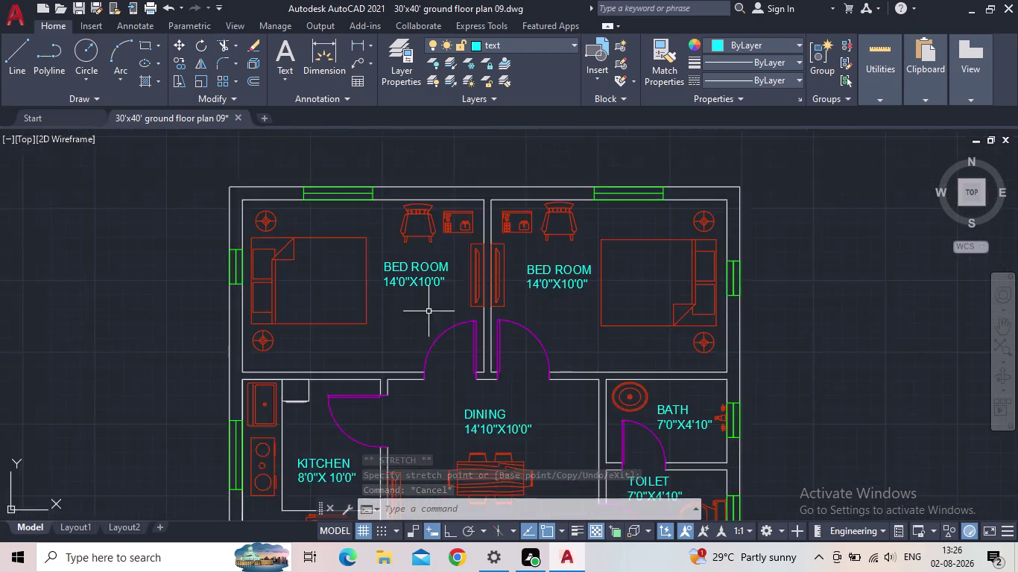
scroll(up, 3)
scroll(down, 3)
middle_drag(437, 303, 522, 386)
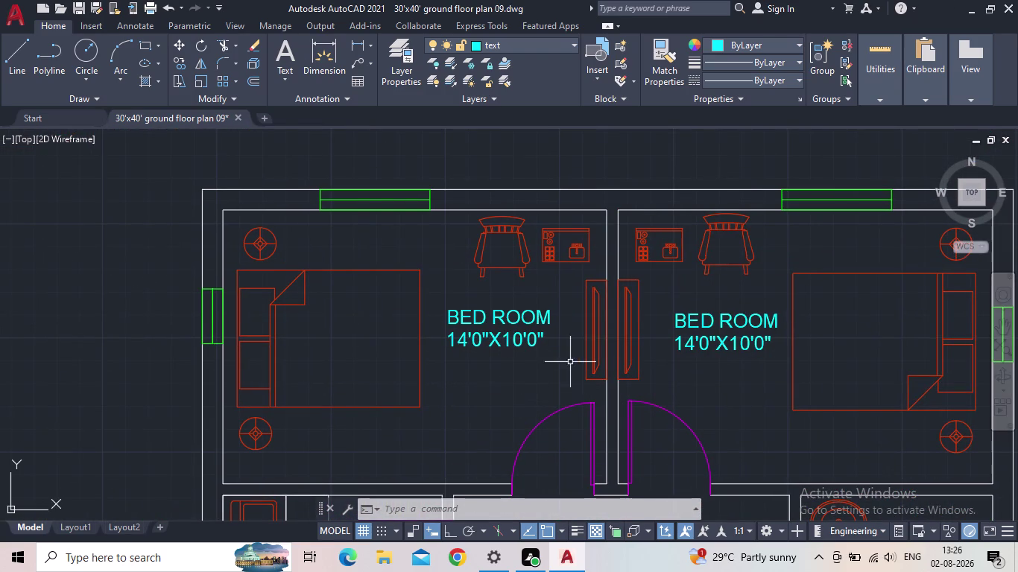
middle_drag(700, 369, 689, 359)
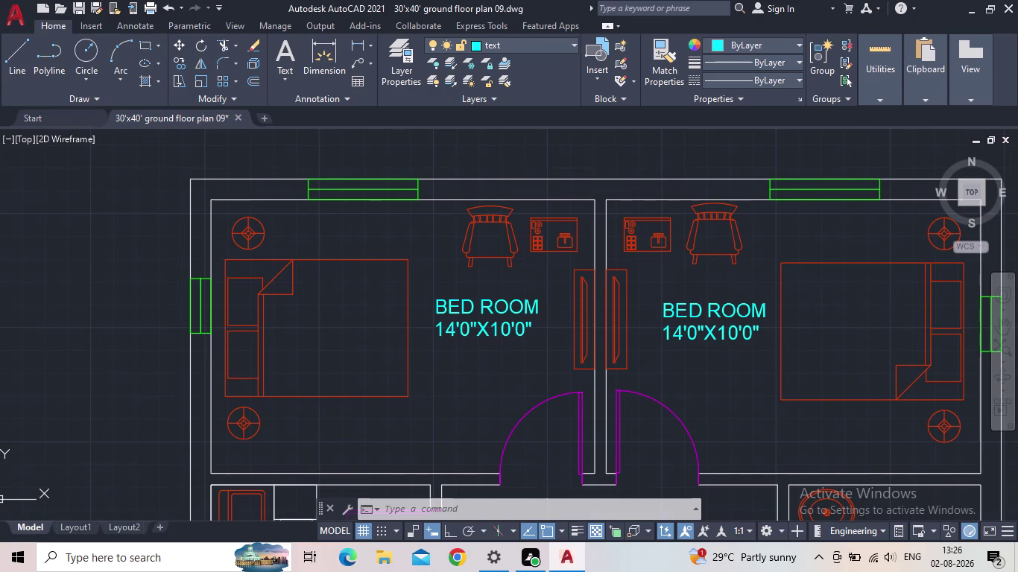
middle_drag(710, 368, 610, 265)
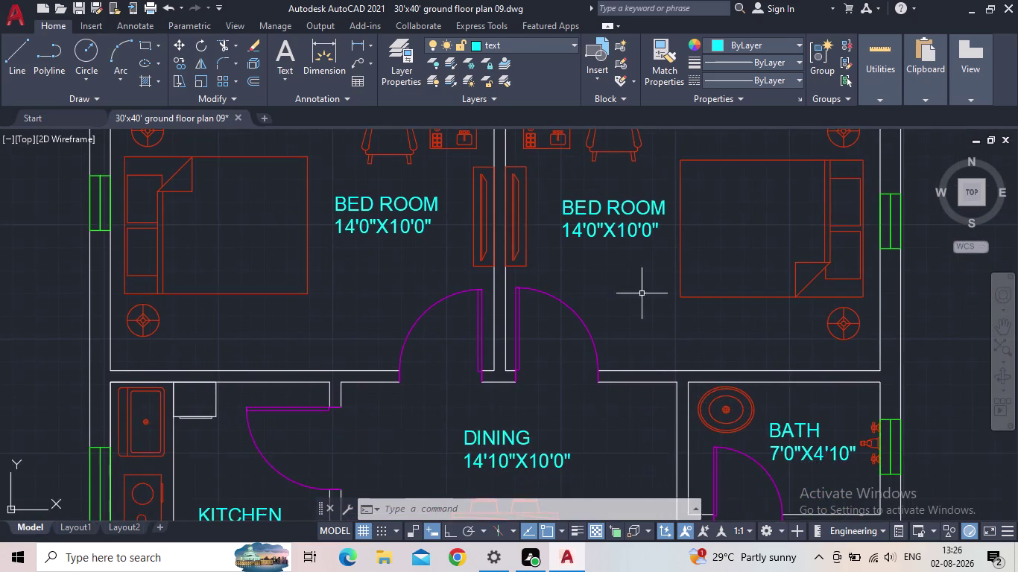
Review the stairs and varandha labels, then save the drawing.
middle_drag(674, 360, 392, 138)
middle_drag(447, 284, 520, 85)
middle_drag(443, 306, 467, 160)
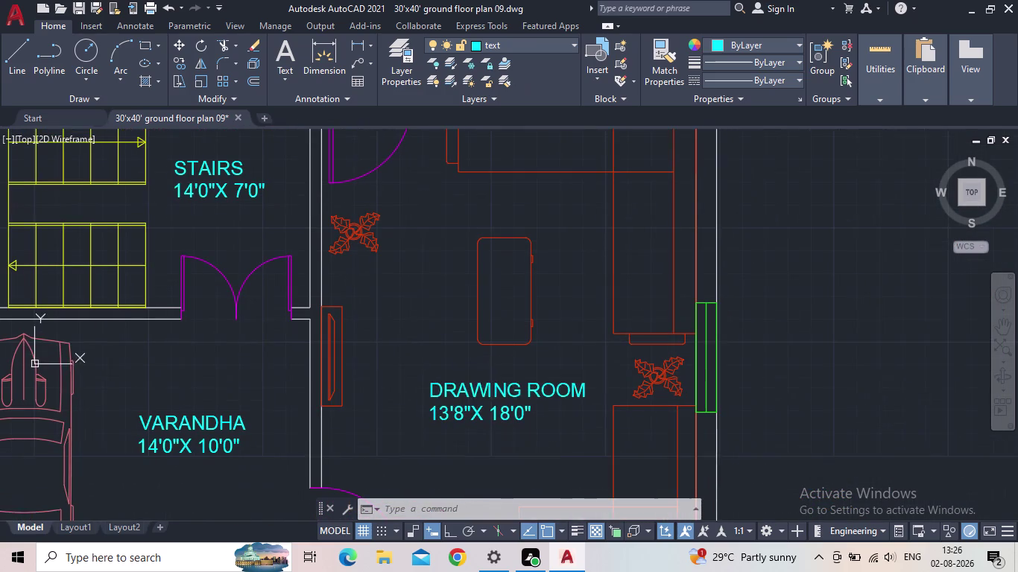
scroll(down, 3)
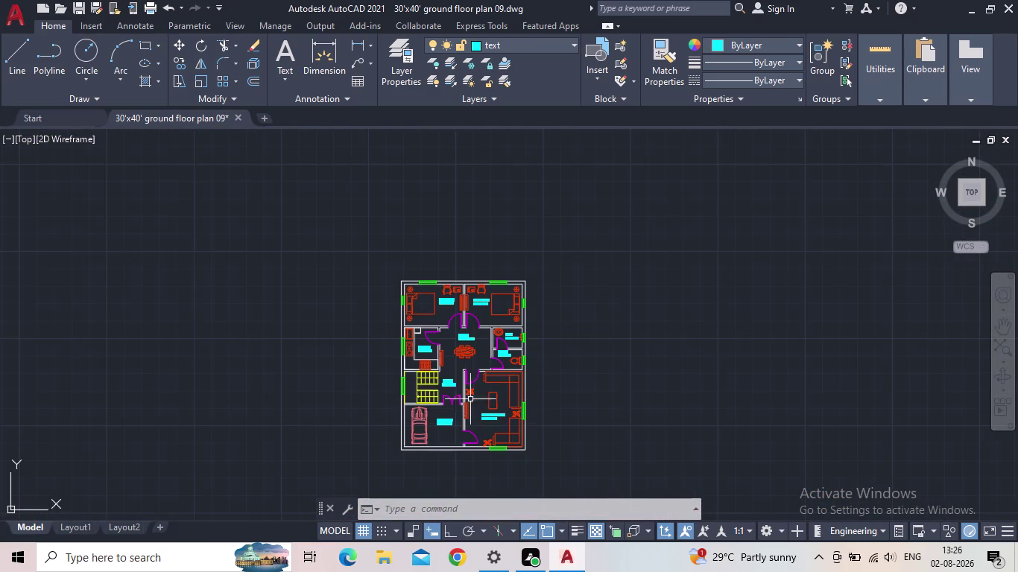
scroll(up, 3)
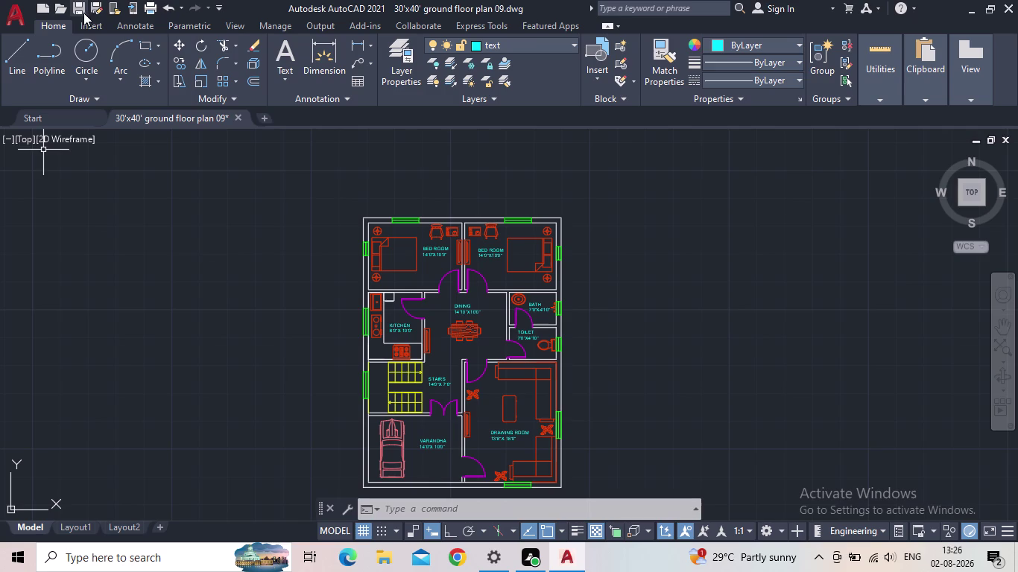
click(83, 12)
Recenter the plan, zoom in on the varandha front wall, and cancel any pending command.
scroll(up, 3)
middle_drag(456, 376, 513, 359)
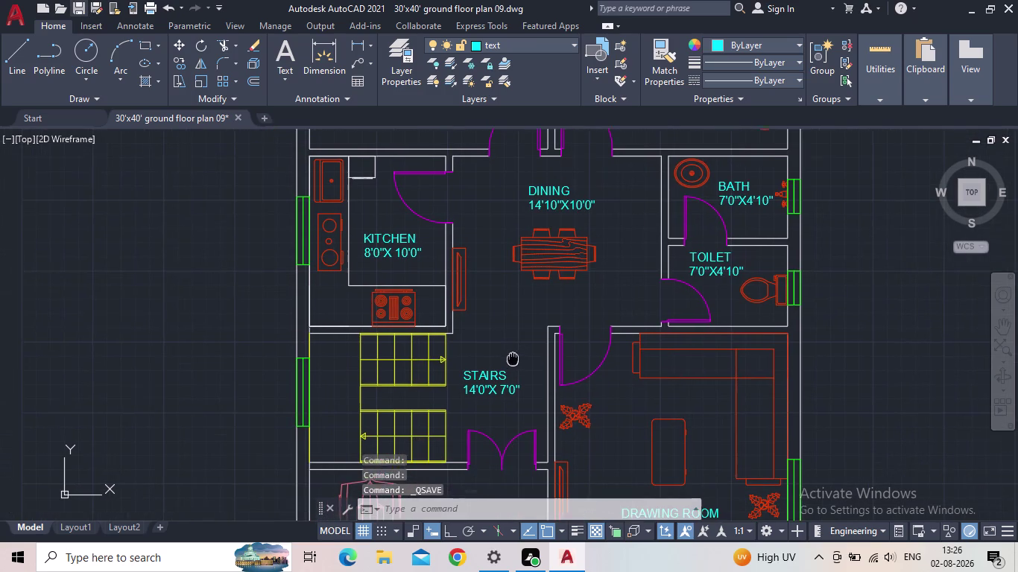
middle_drag(509, 338, 521, 355)
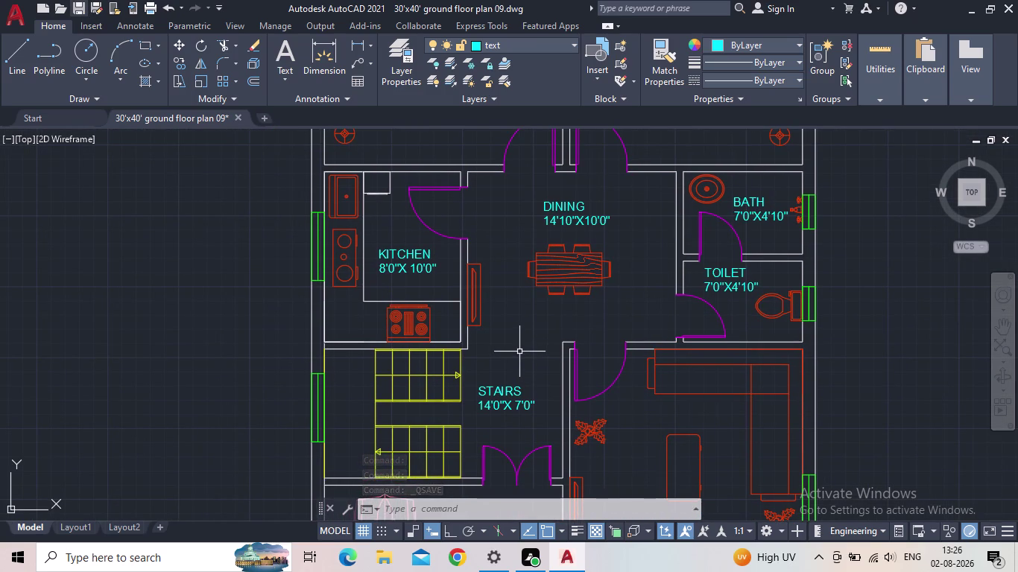
scroll(down, 3)
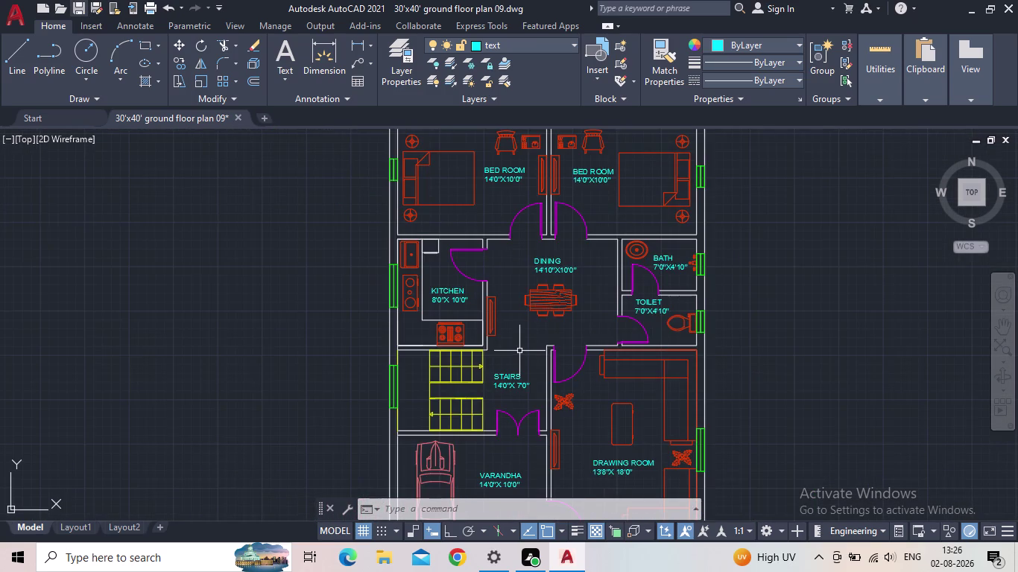
middle_drag(522, 351, 527, 281)
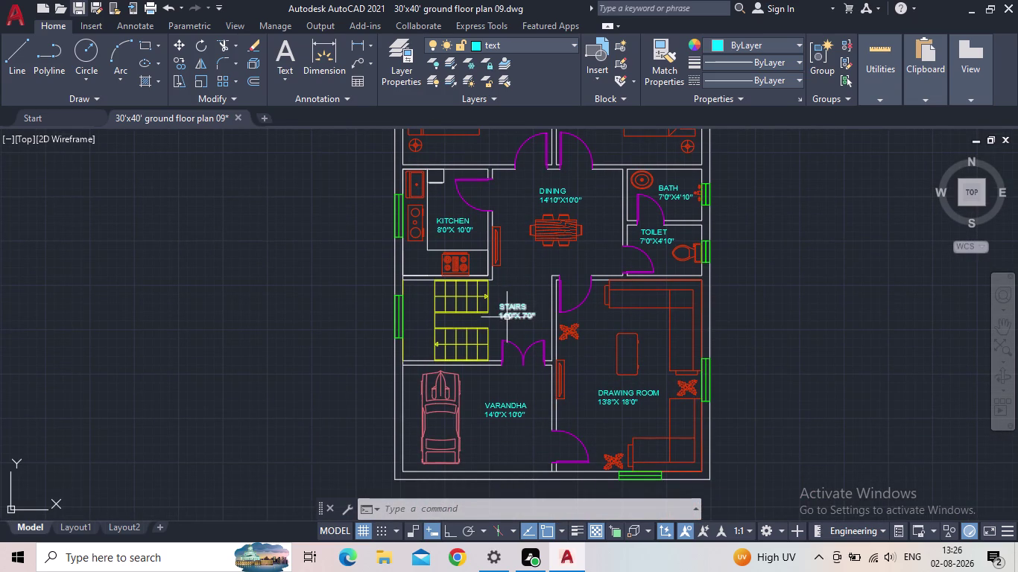
scroll(down, 3)
middle_click(525, 326)
scroll(up, 3)
middle_drag(469, 404, 502, 389)
scroll(up, 3)
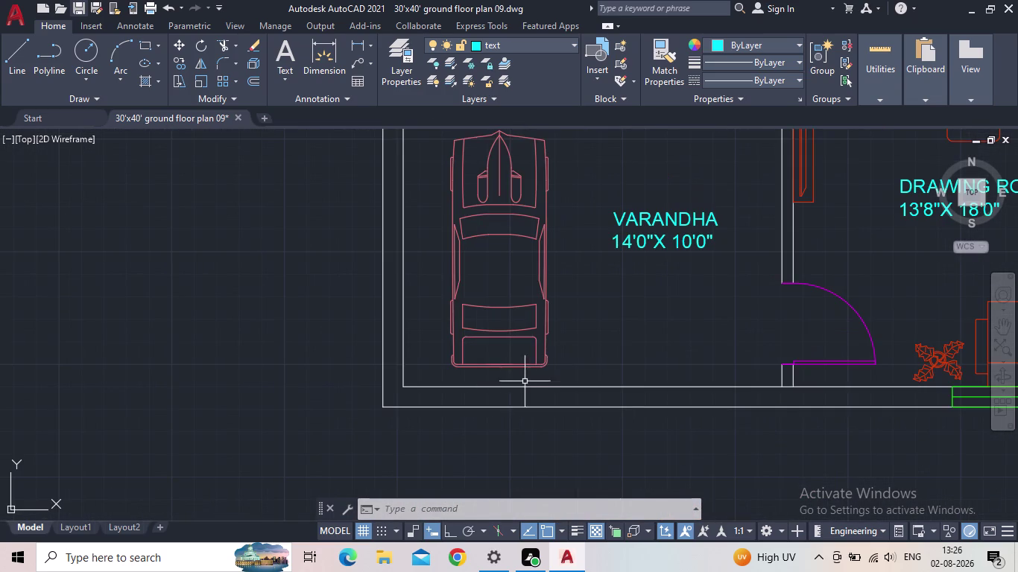
key(Escape)
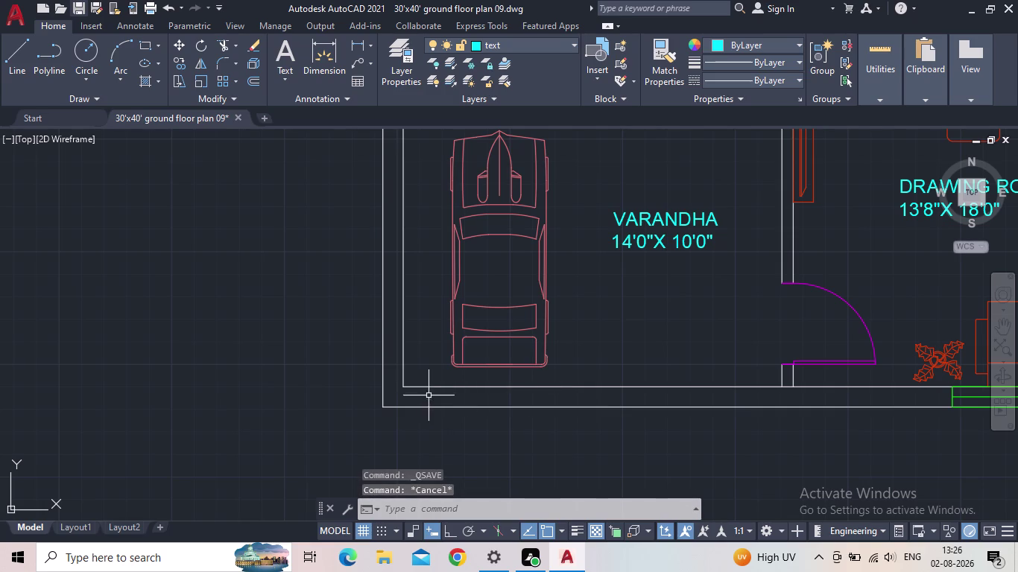
Grip-stretch the inner front wall line to end at the drawing room wall.
click(440, 387)
scroll(down, 3)
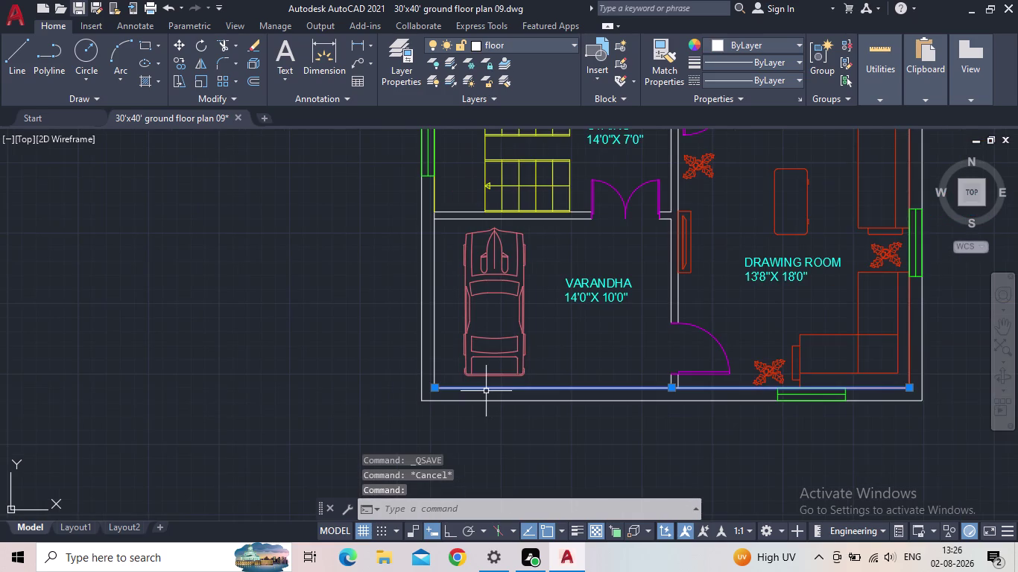
middle_drag(486, 392, 441, 397)
click(387, 393)
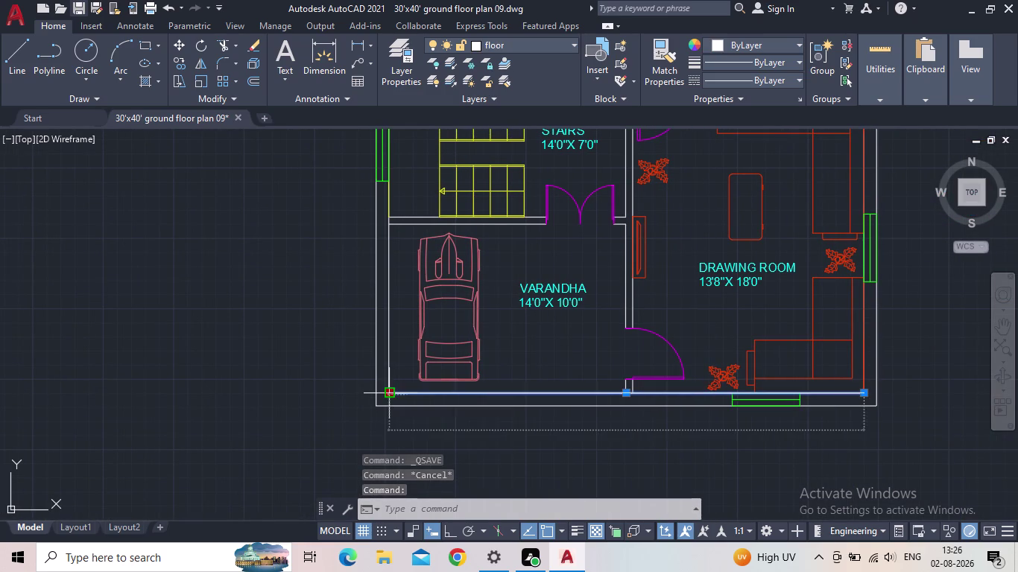
scroll(up, 3)
scroll(up, 3)
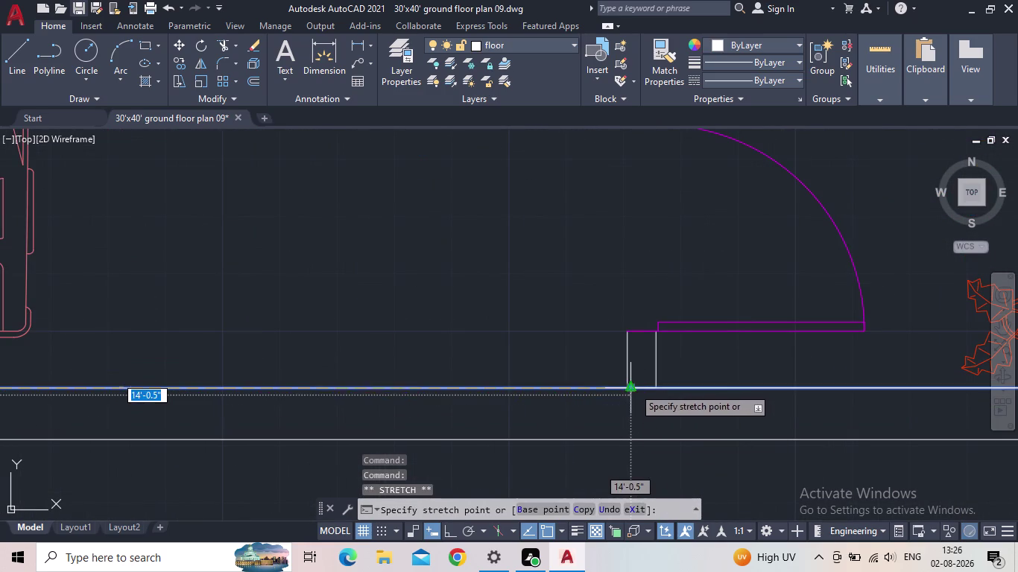
click(658, 386)
key(Escape)
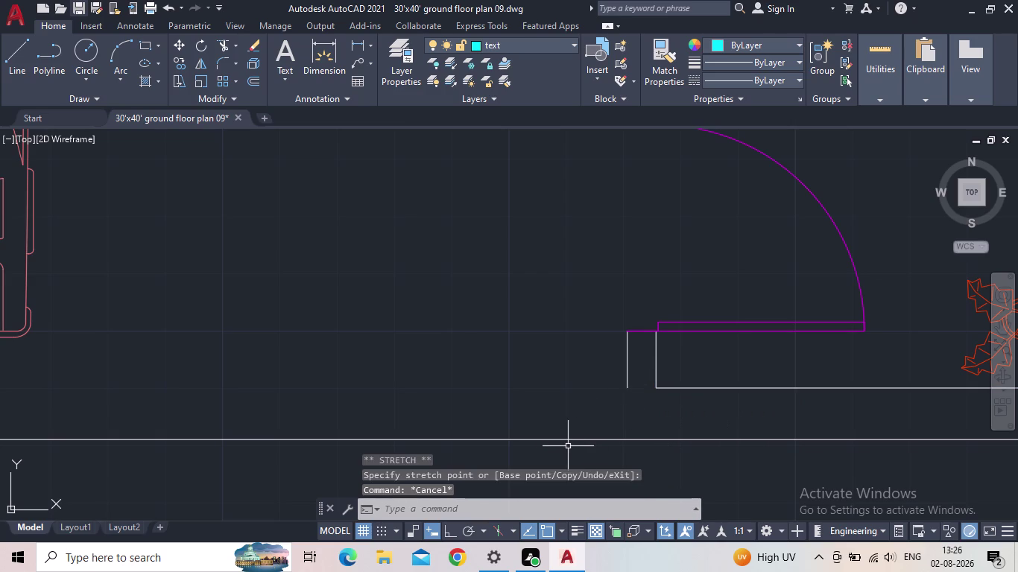
Use EXTEND to bring the drawing room wall down to the front line.
middle_drag(558, 437, 543, 373)
scroll(down, 3)
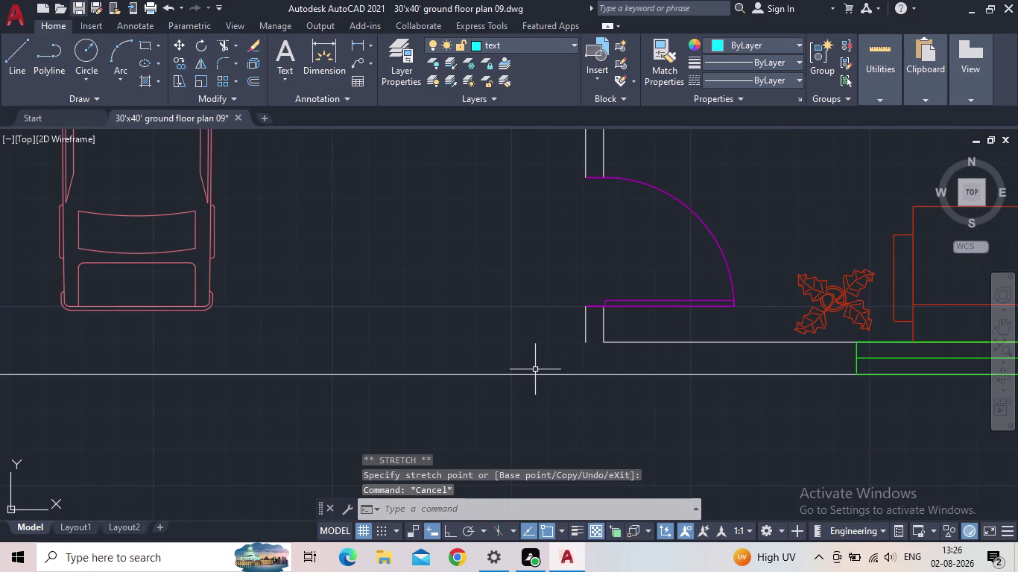
key(e)
key(x)
key(Return)
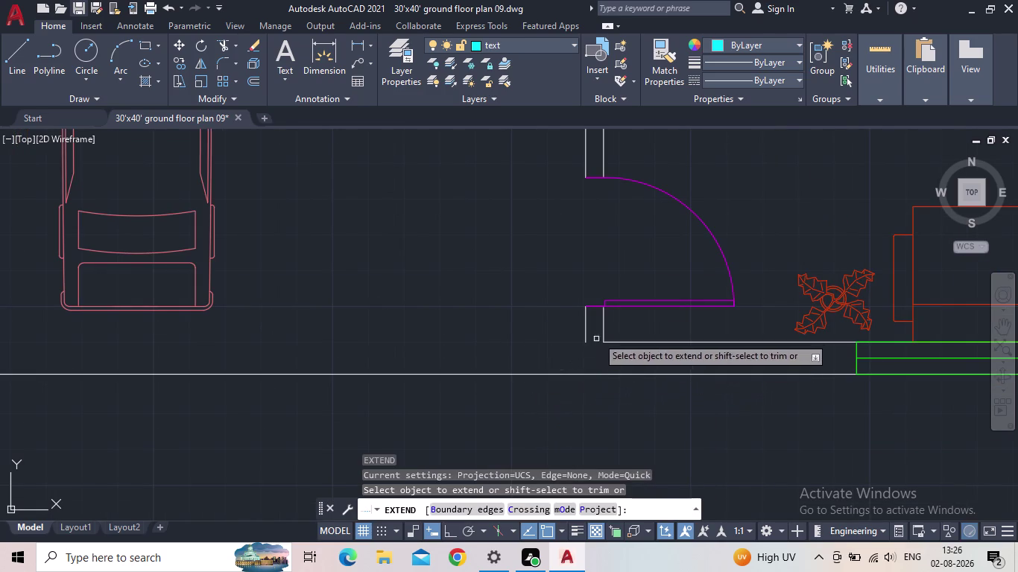
click(602, 326)
key(Escape)
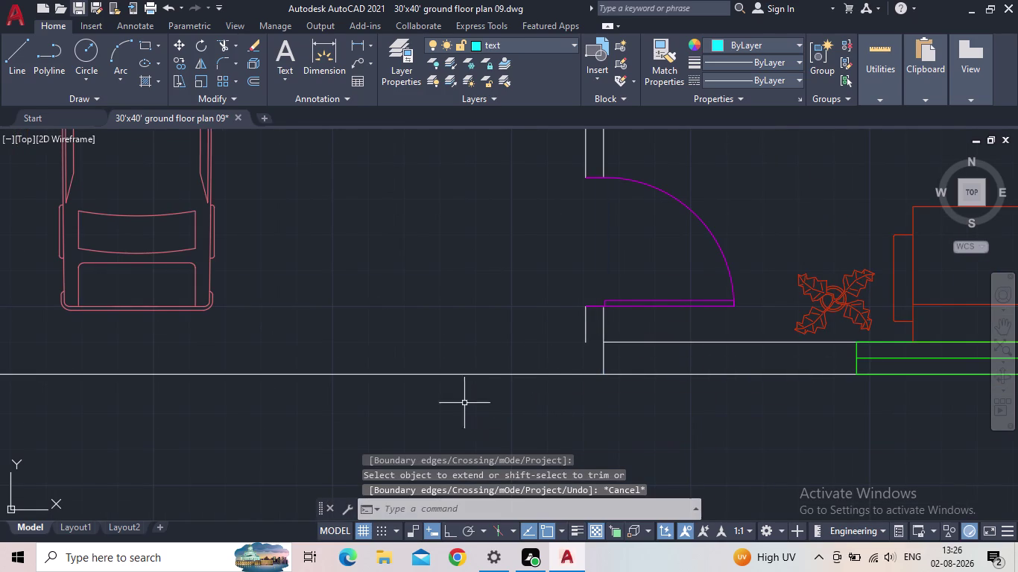
Grip-stretch the outer front wall line to the drawing room corner, leaving the varandha open.
click(439, 374)
middle_drag(541, 373, 573, 365)
scroll(down, 3)
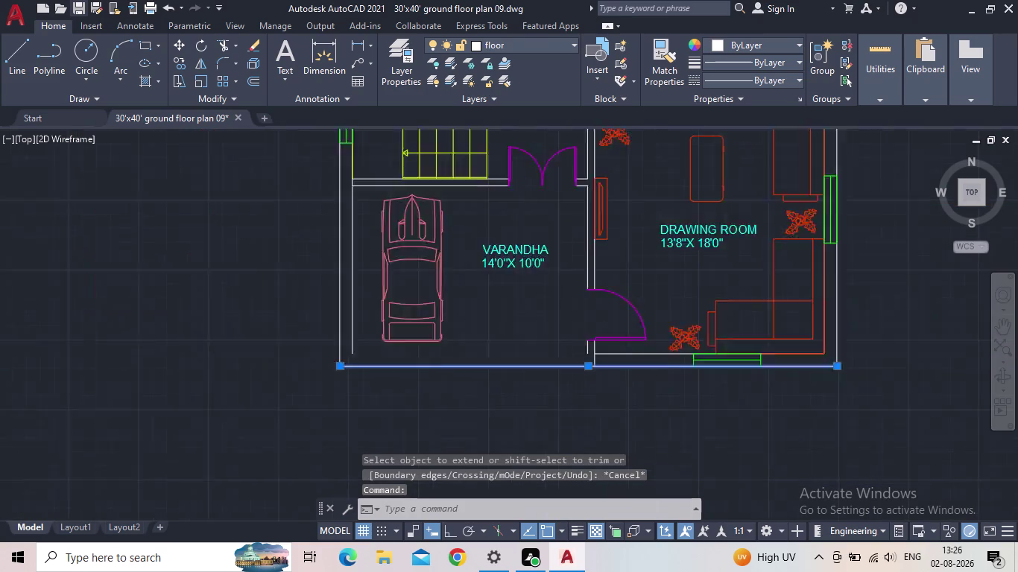
scroll(up, 3)
drag(388, 359, 406, 364)
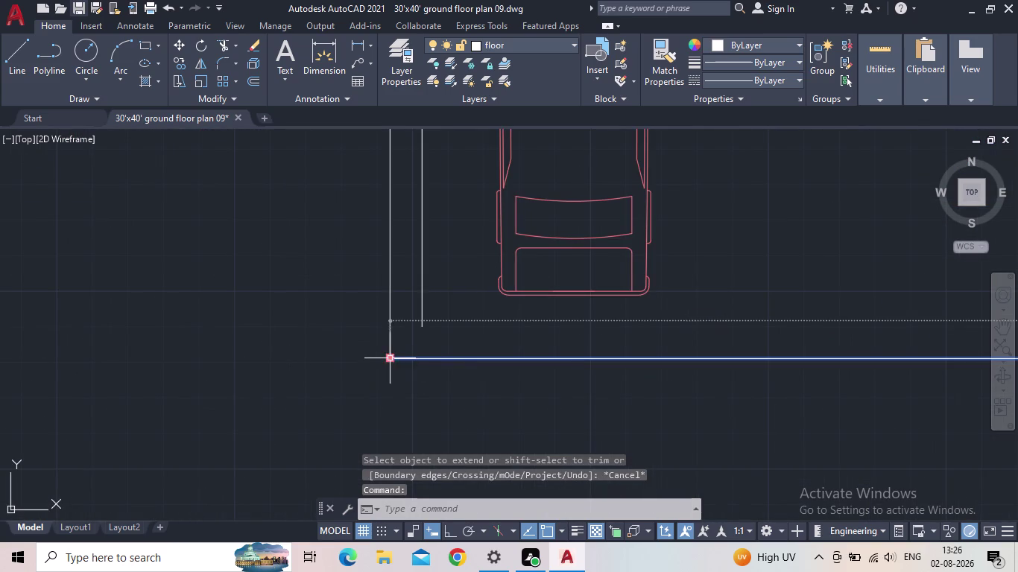
middle_drag(847, 358, 417, 384)
scroll(down, 3)
scroll(up, 3)
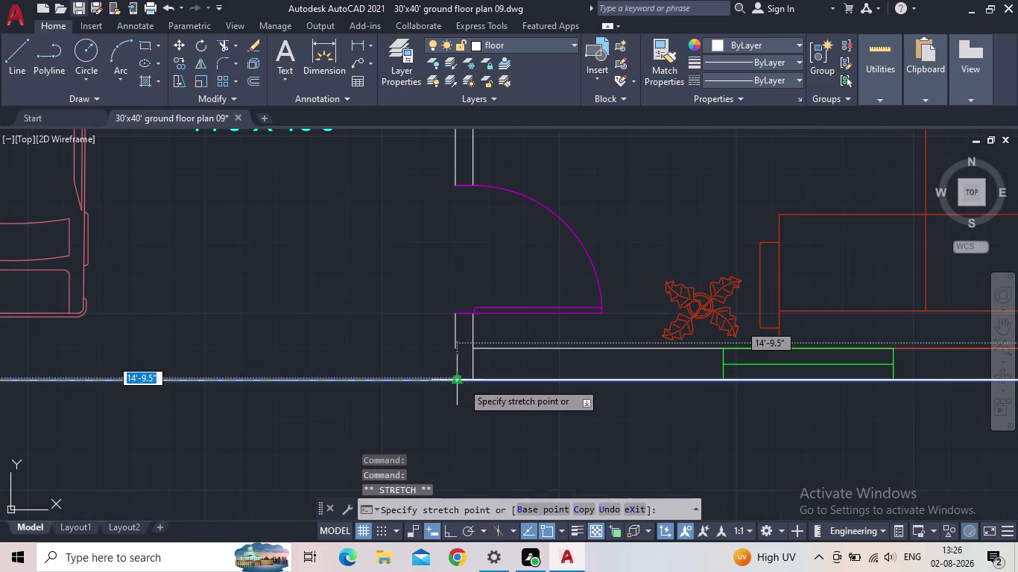
click(472, 380)
key(Escape)
scroll(down, 3)
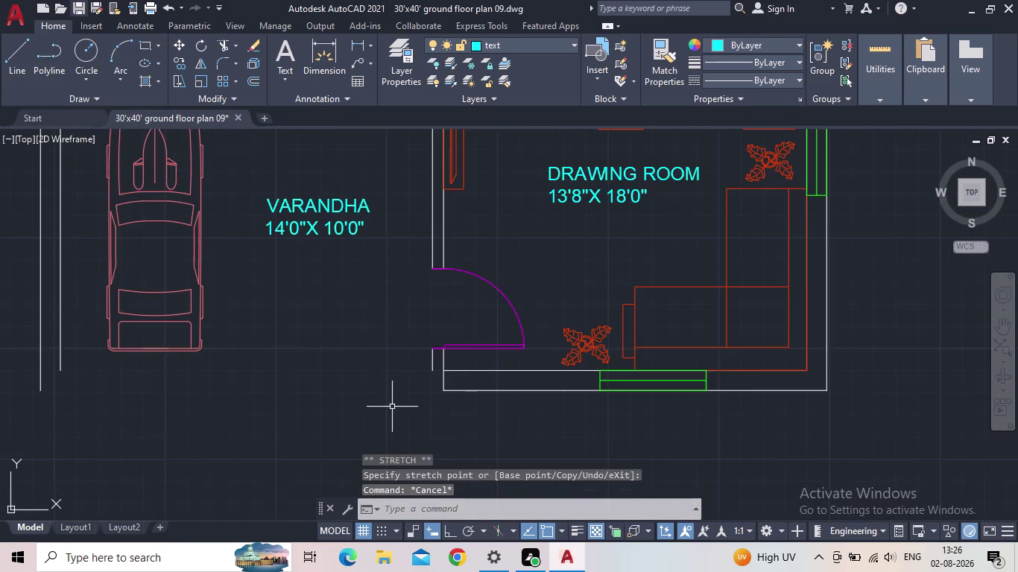
middle_drag(406, 405, 553, 405)
scroll(down, 3)
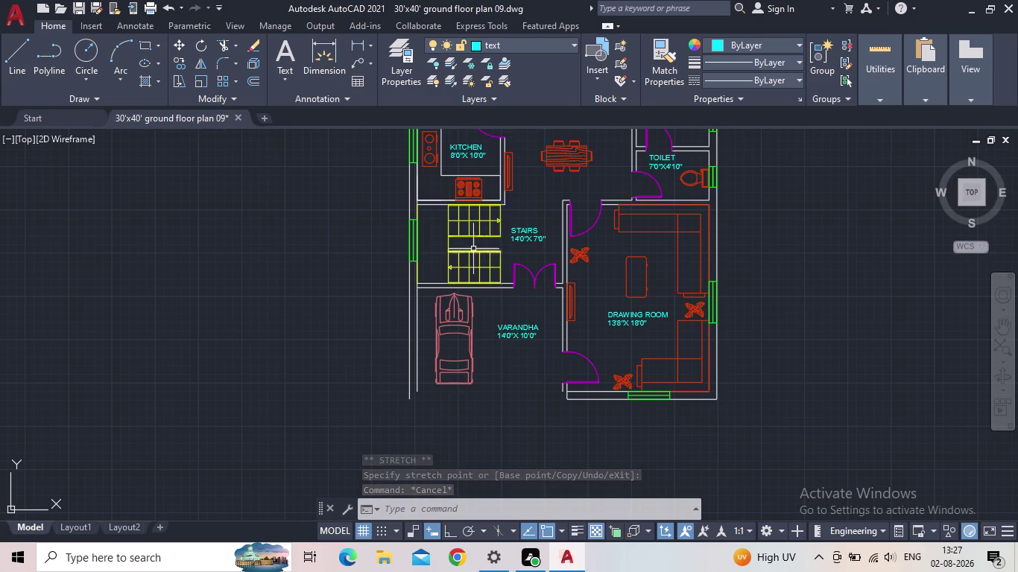
click(401, 65)
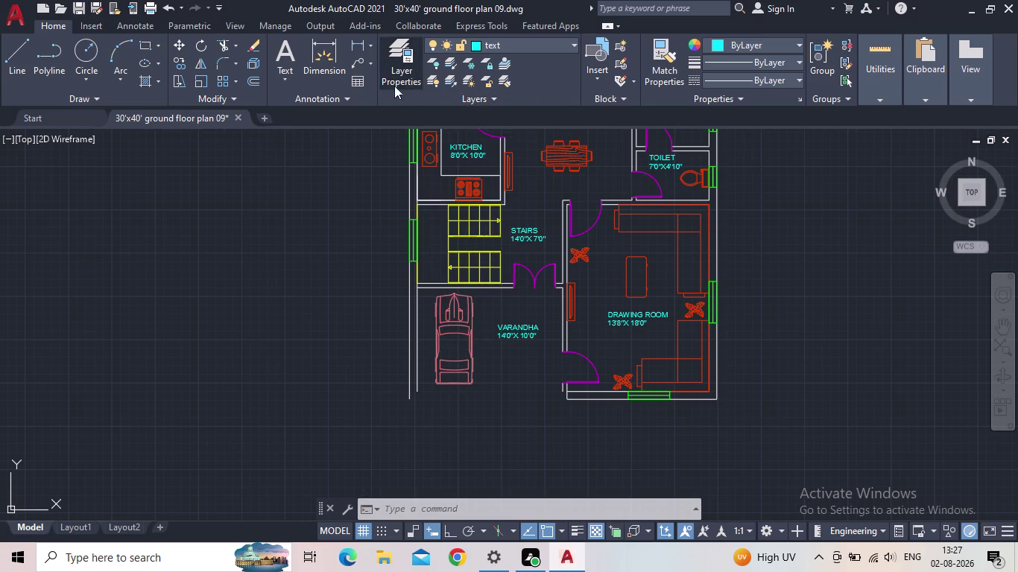
Make floor the current layer and draw a line along the varandha front.
double_click(282, 314)
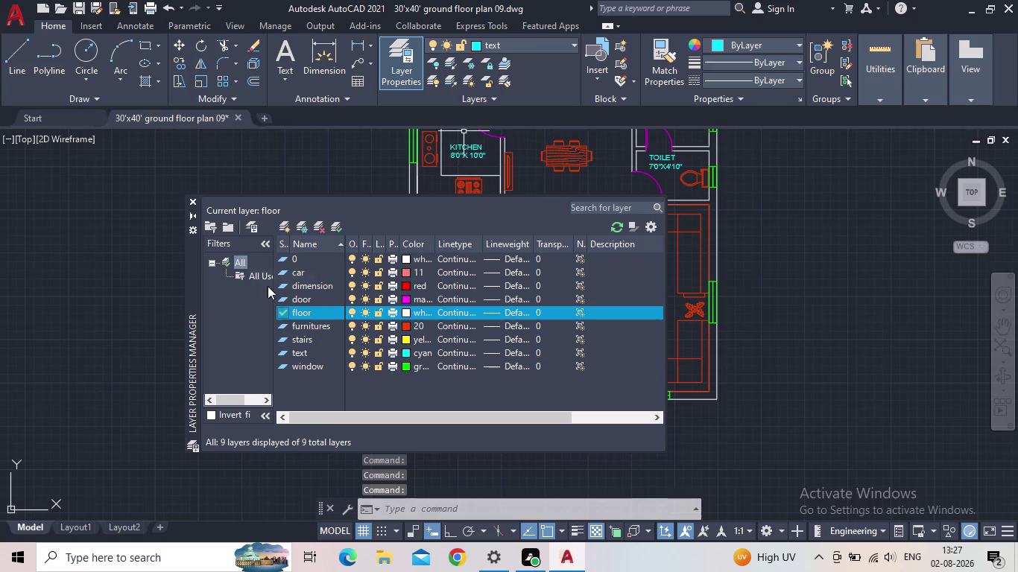
click(191, 200)
key(l)
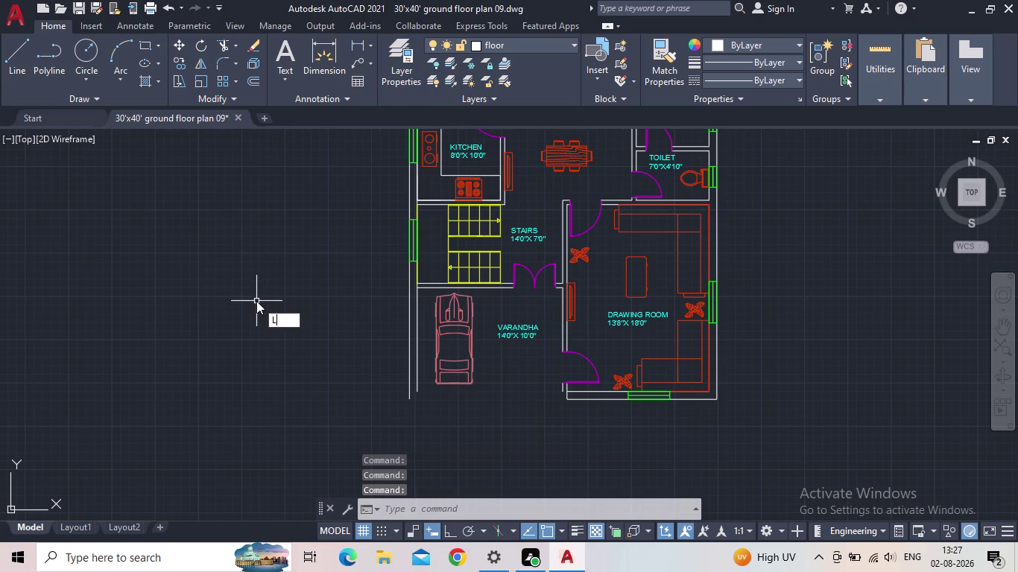
key(Return)
scroll(up, 3)
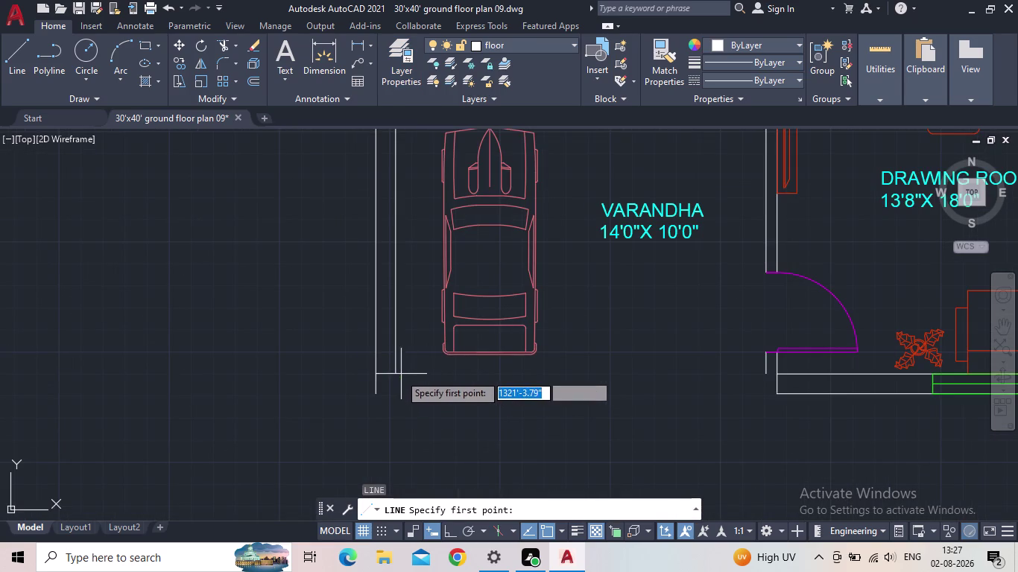
click(395, 373)
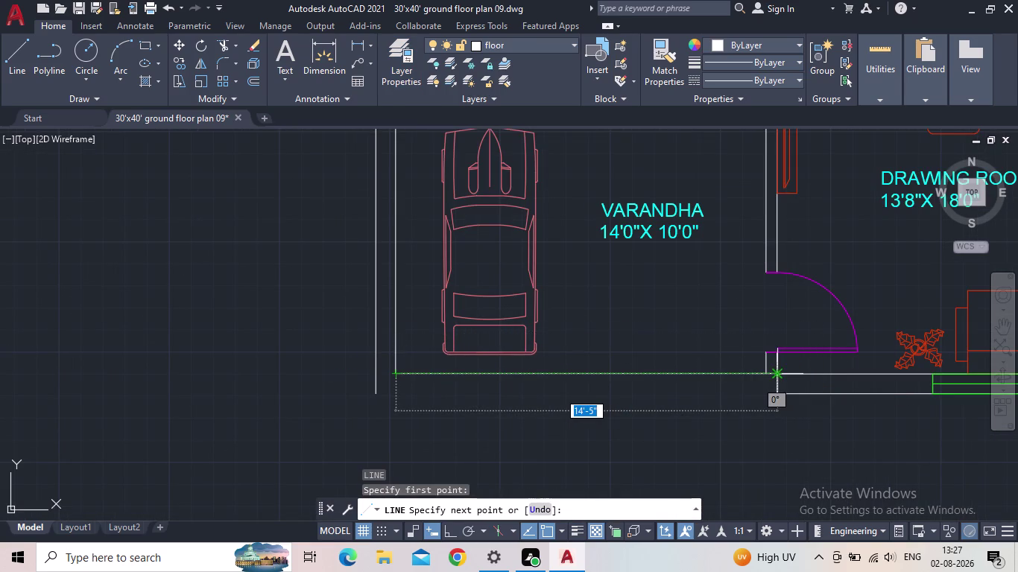
scroll(up, 3)
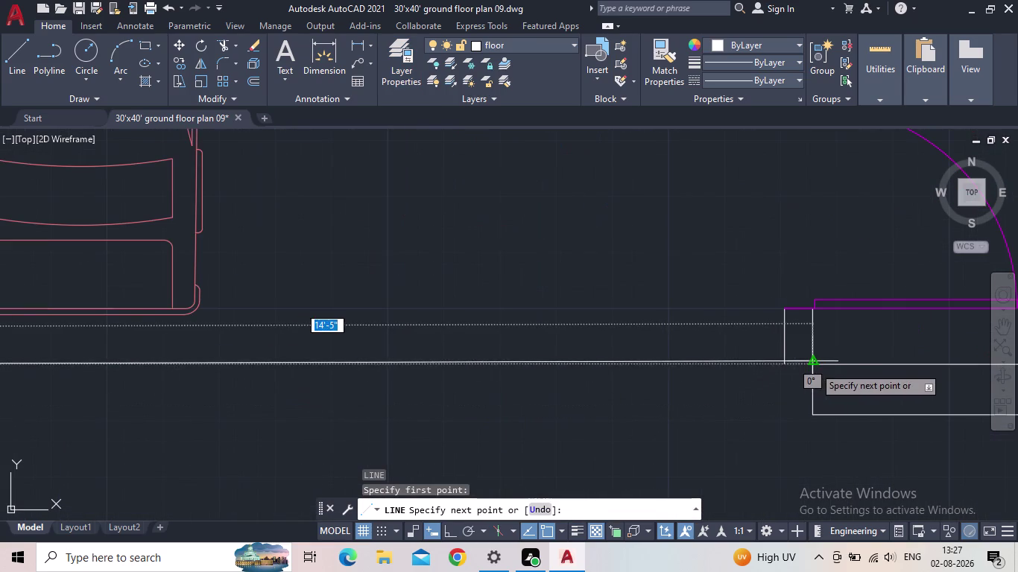
click(814, 366)
key(Escape)
Select and delete the line just drawn along the varandha front.
drag(672, 401, 665, 392)
click(590, 345)
key(Delete)
scroll(down, 3)
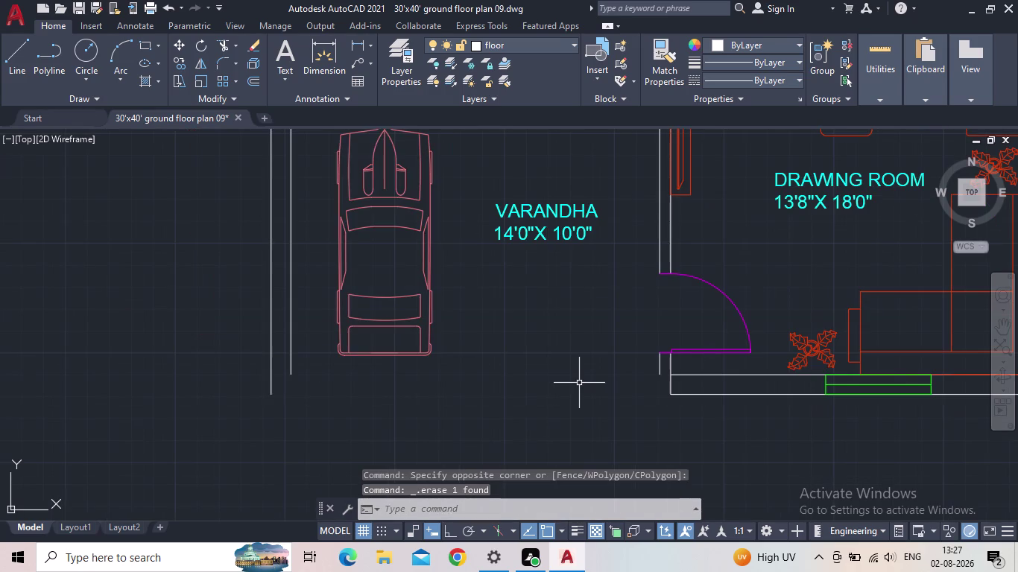
Draw the first horizontal boundary line from the lower left to the varandha's front wall.
key(l)
key(Return)
scroll(up, 3)
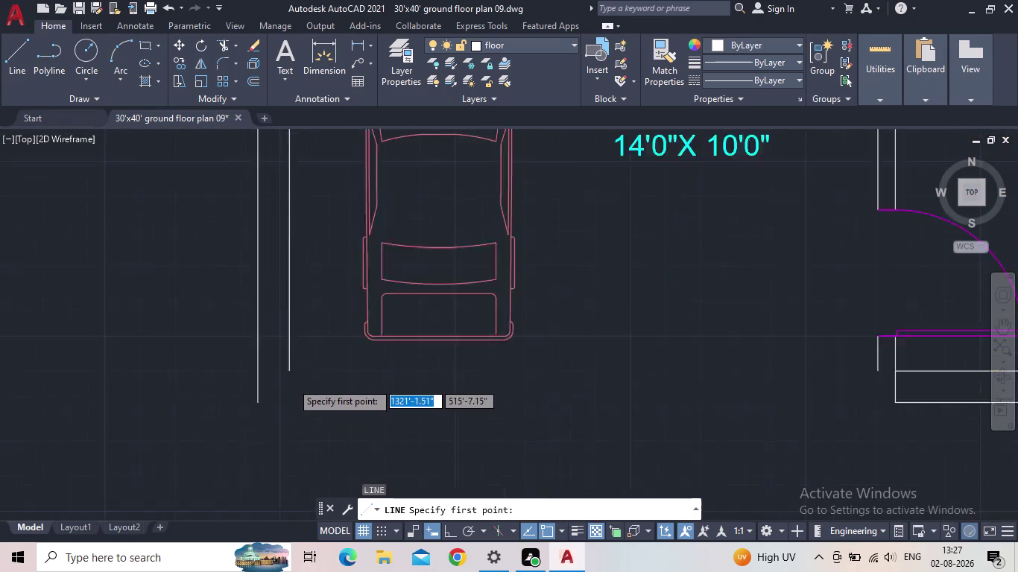
click(291, 367)
middle_drag(675, 375, 654, 376)
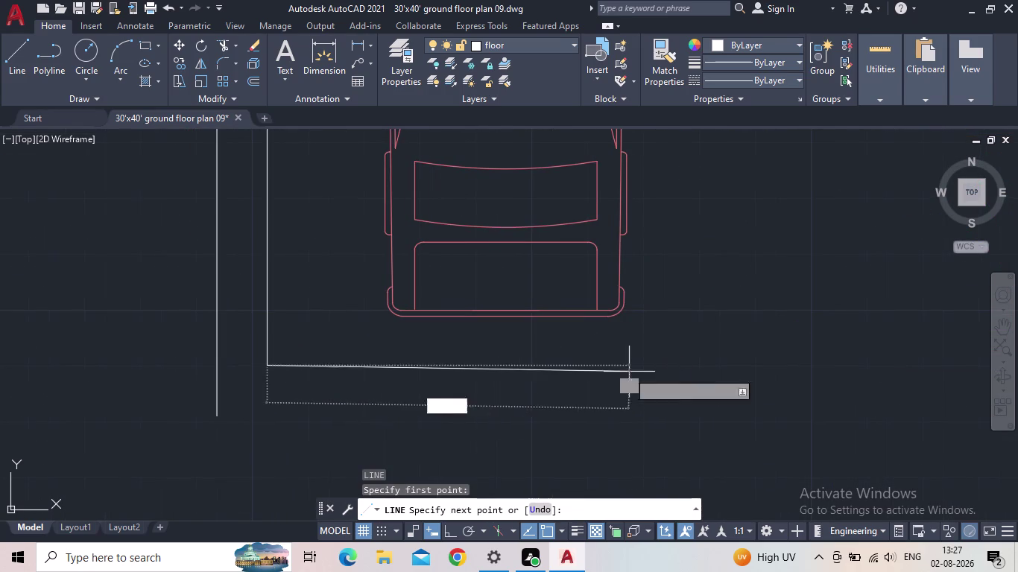
click(450, 534)
middle_drag(698, 392, 515, 396)
scroll(down, 3)
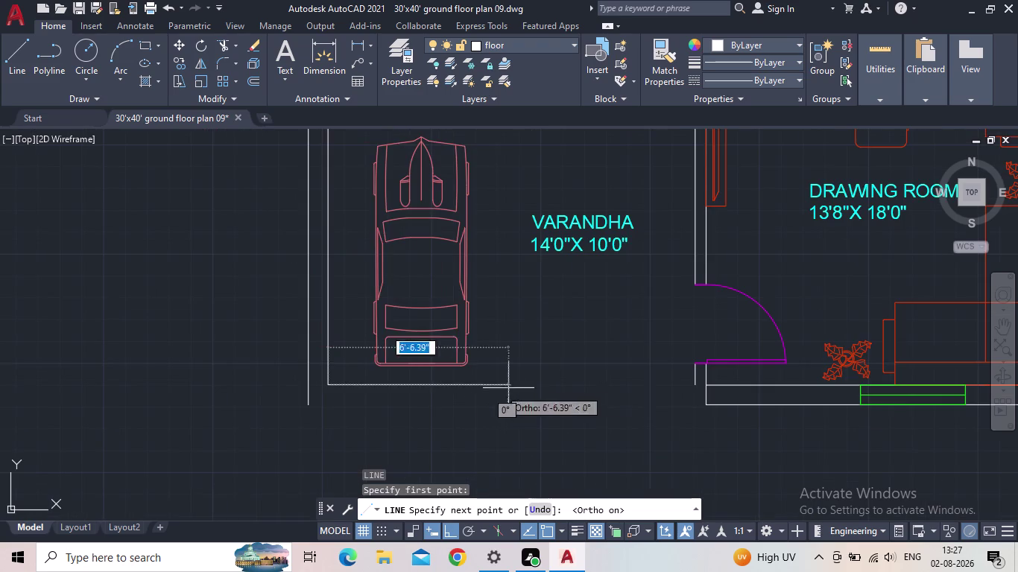
scroll(up, 3)
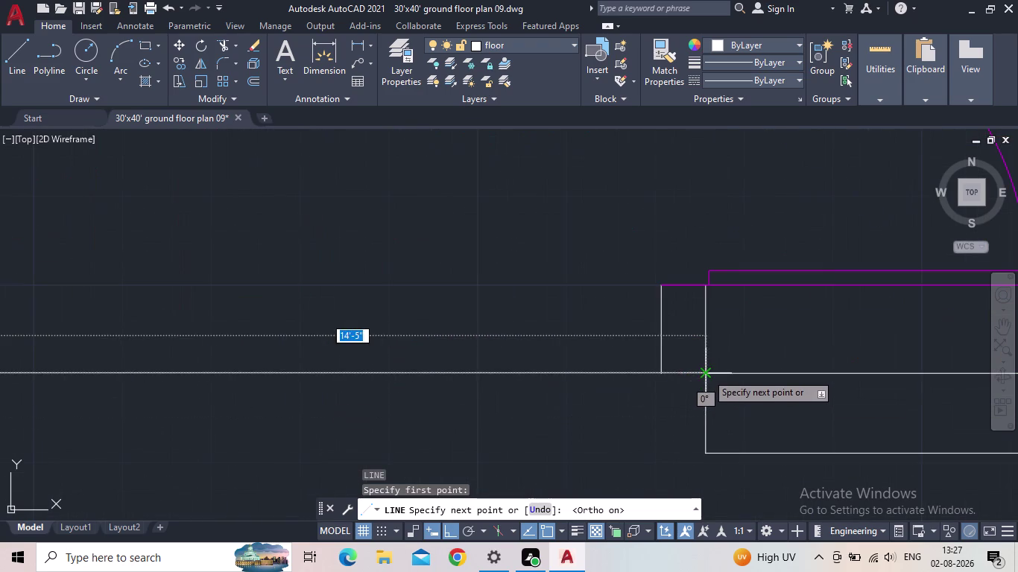
click(706, 374)
key(Escape)
Draw a second parallel line from the outer lower left to below the front wall, then select both.
scroll(down, 3)
middle_drag(592, 430, 657, 416)
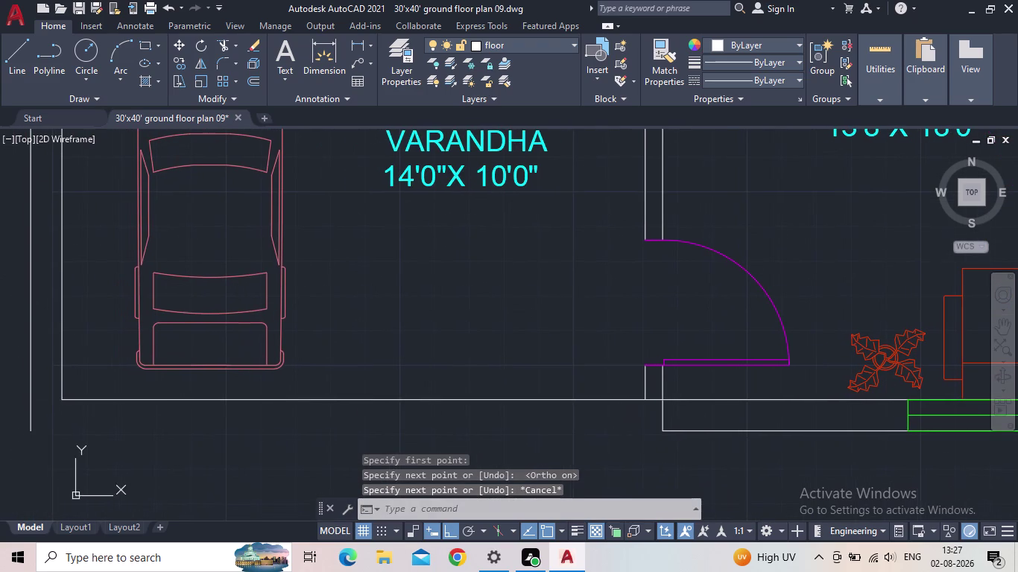
key(space)
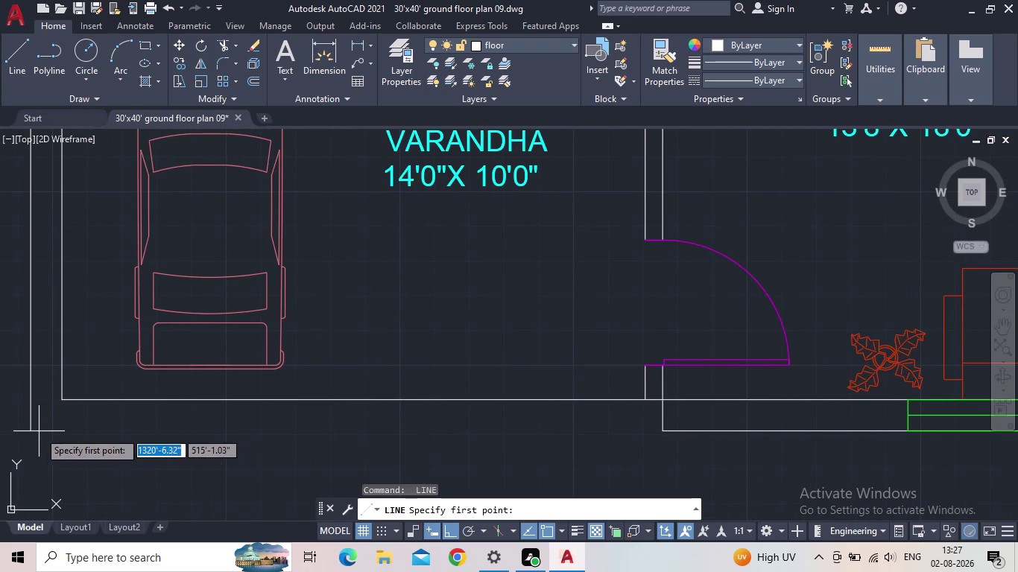
click(30, 431)
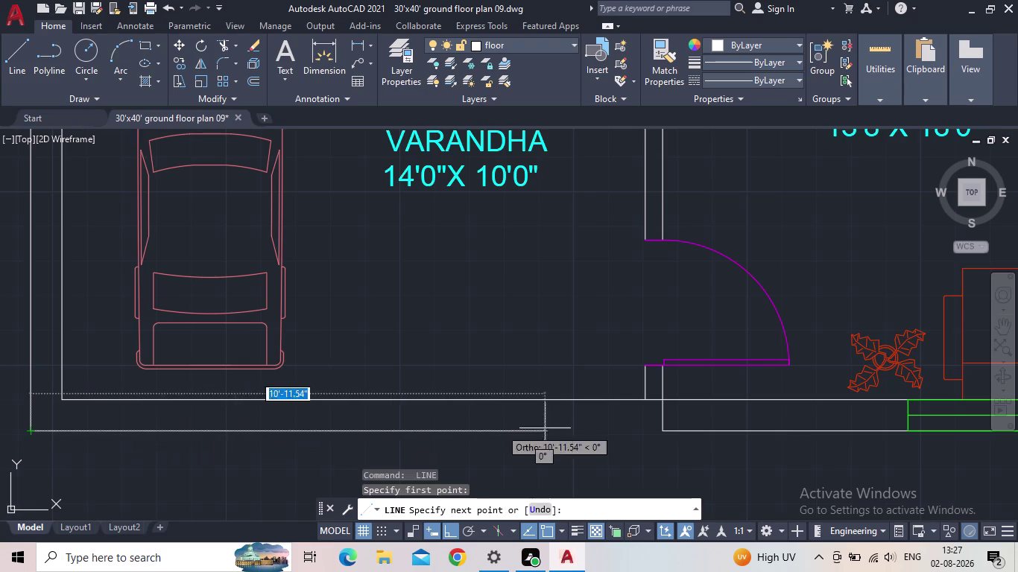
click(665, 433)
key(Escape)
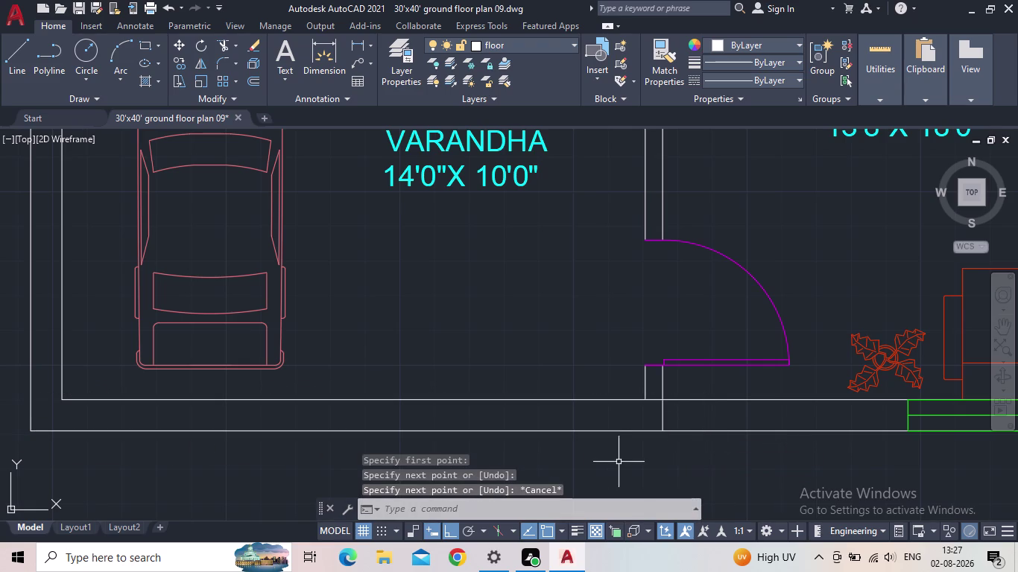
click(553, 461)
click(434, 384)
scroll(down, 3)
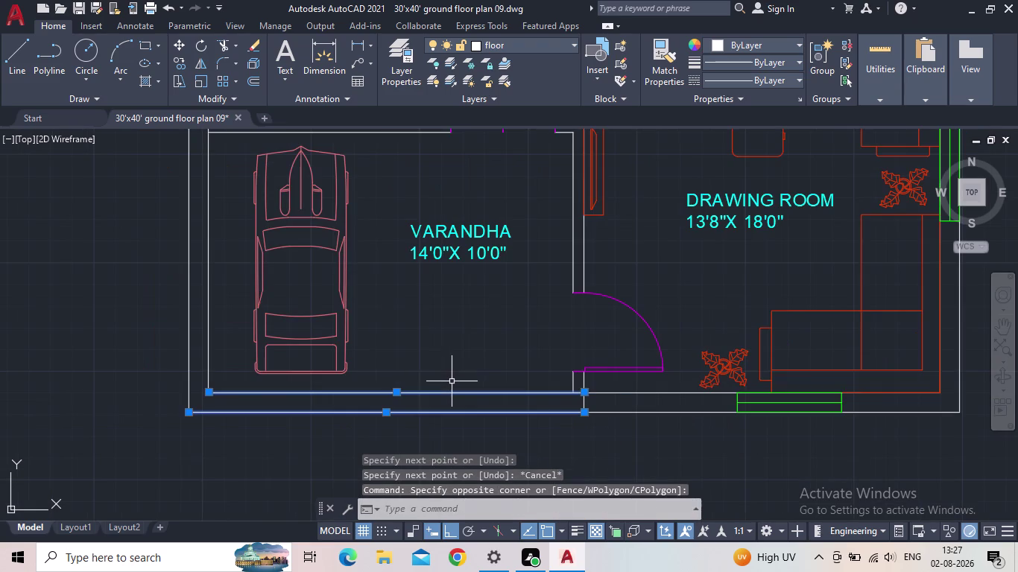
Check the available linetypes in the lines' Properties, leaving the linetype unchanged.
key(p)
key(r)
key(Return)
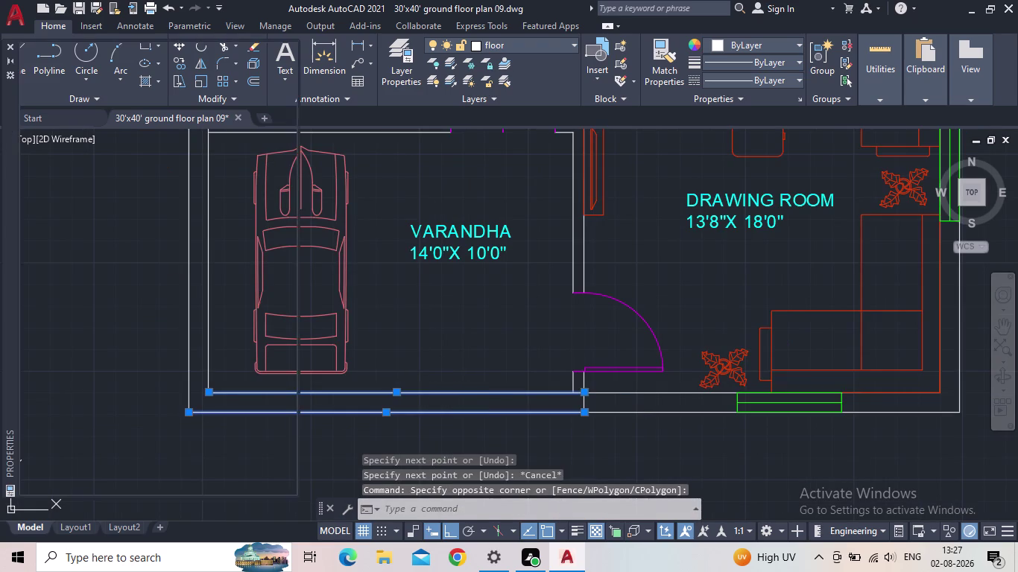
click(193, 119)
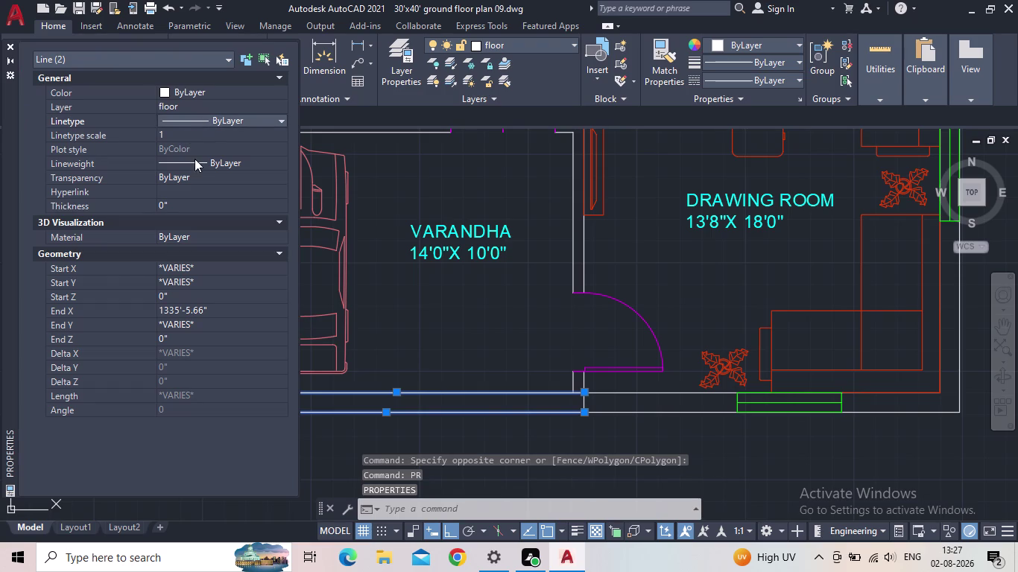
click(213, 124)
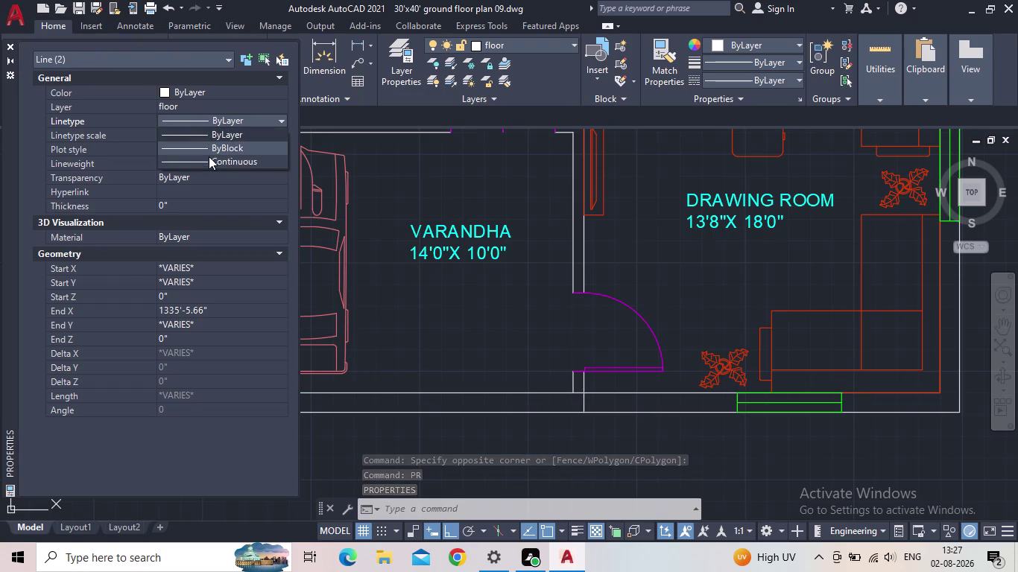
click(234, 121)
click(234, 123)
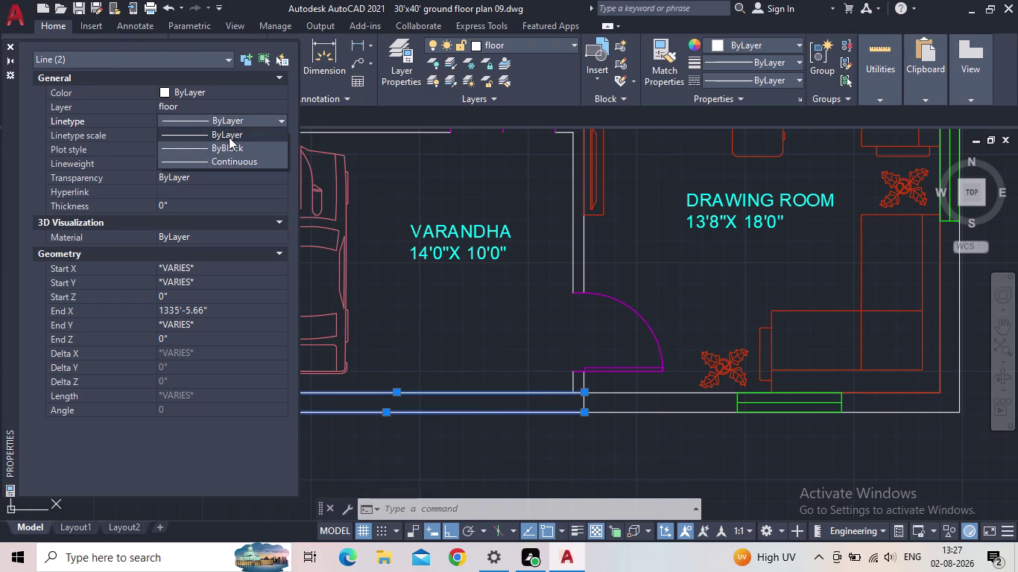
click(247, 119)
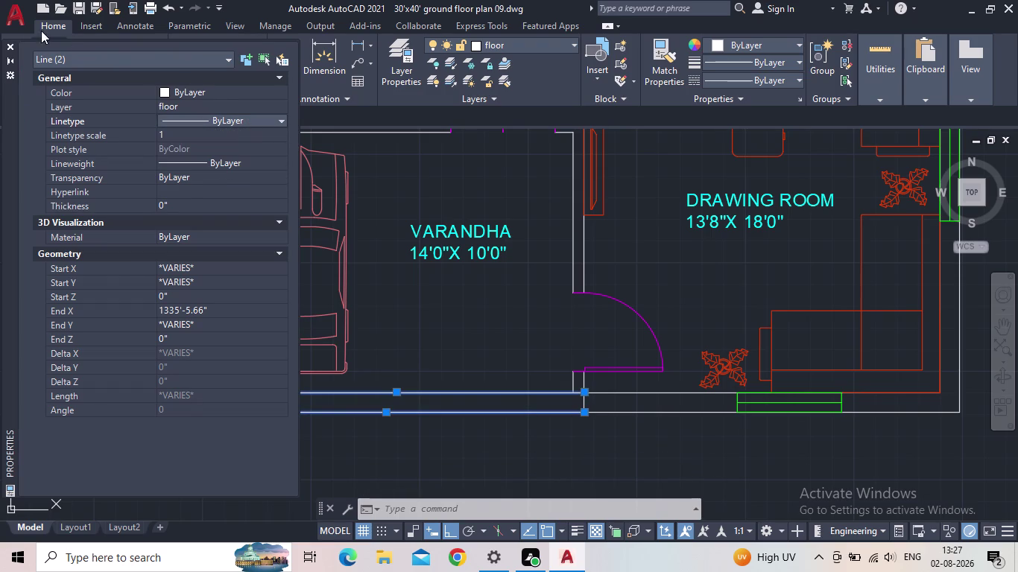
click(12, 48)
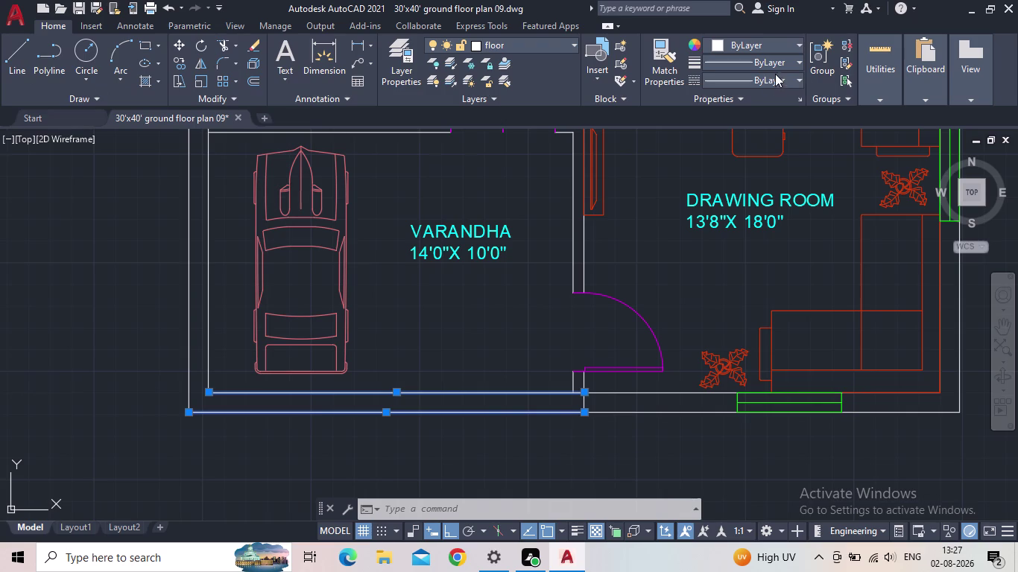
Load the ACAD_ISO02W100 dash linetype through the Linetype Manager.
click(759, 82)
click(752, 156)
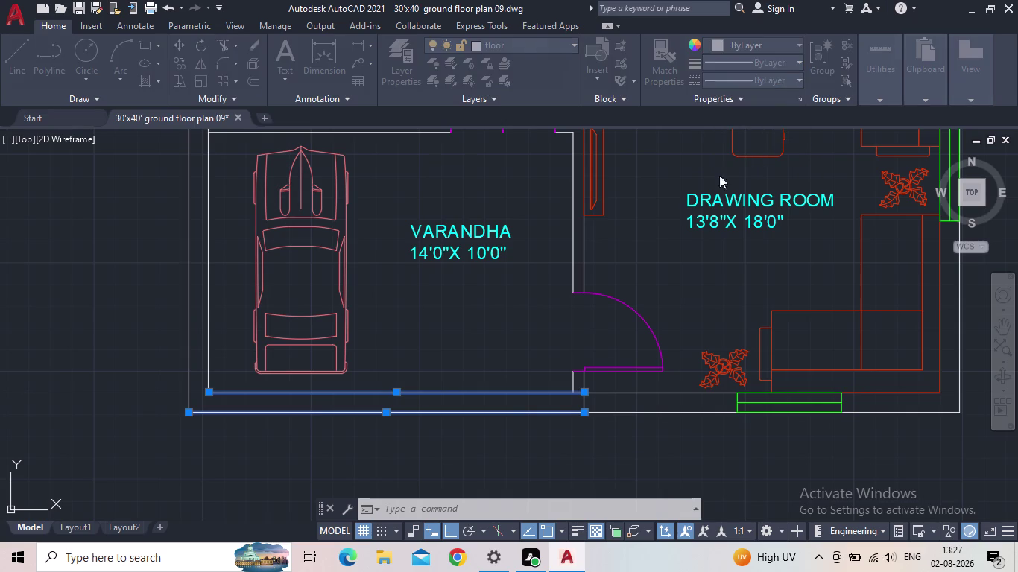
click(628, 153)
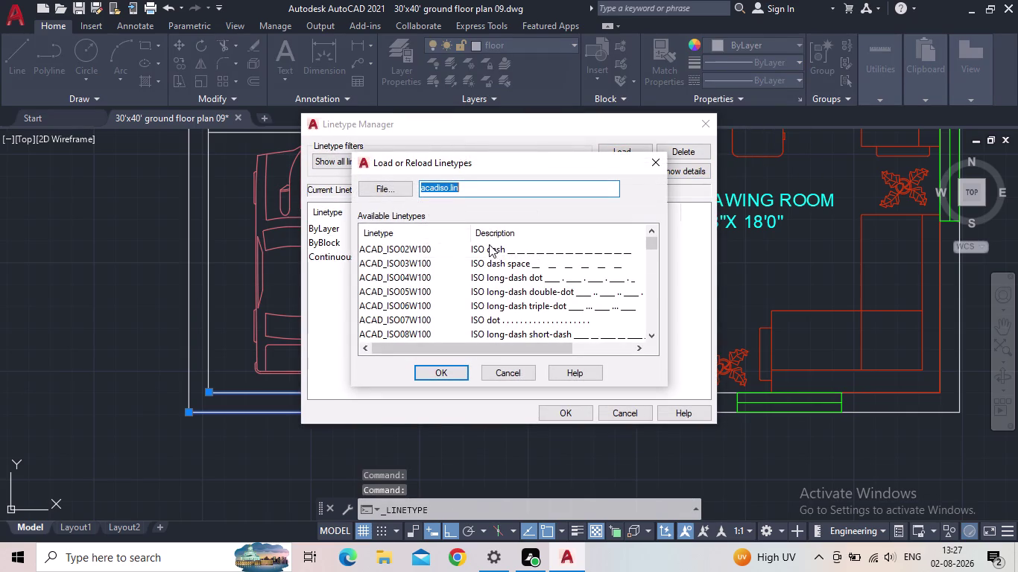
click(491, 244)
click(443, 379)
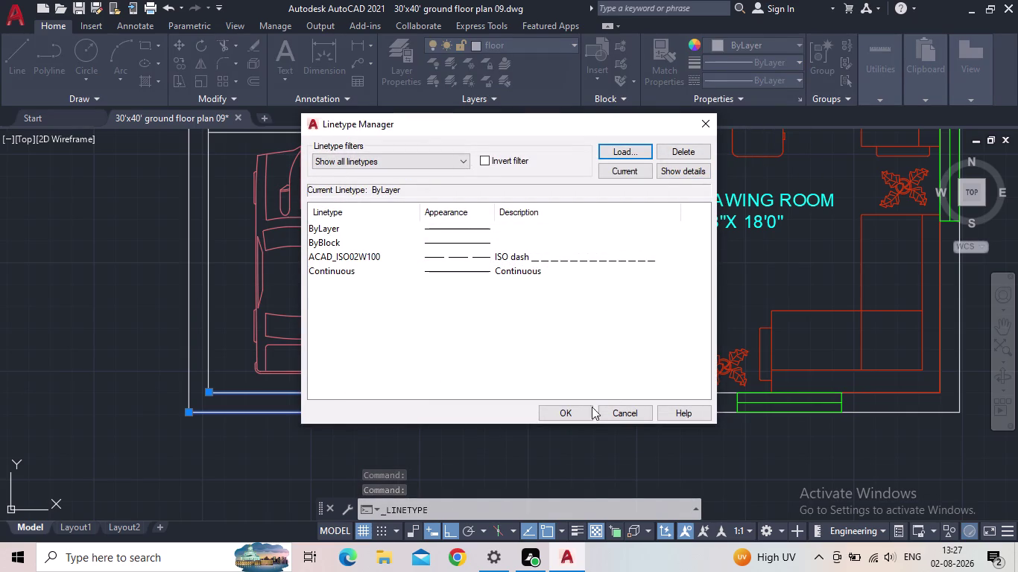
click(575, 414)
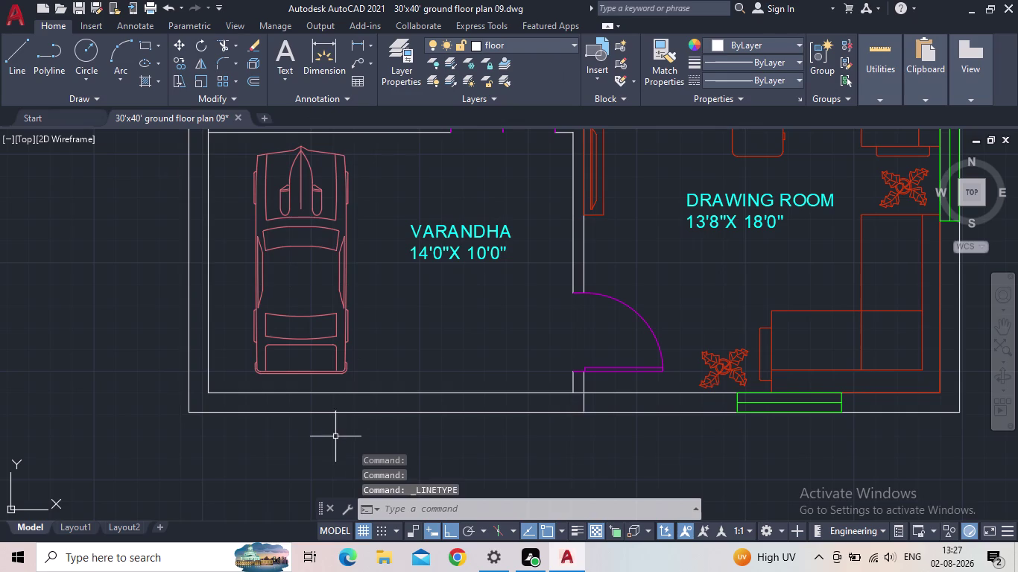
Give both front lines the ACAD_ISO02W100 linetype with a linetype scale of 0.5.
drag(331, 431, 323, 384)
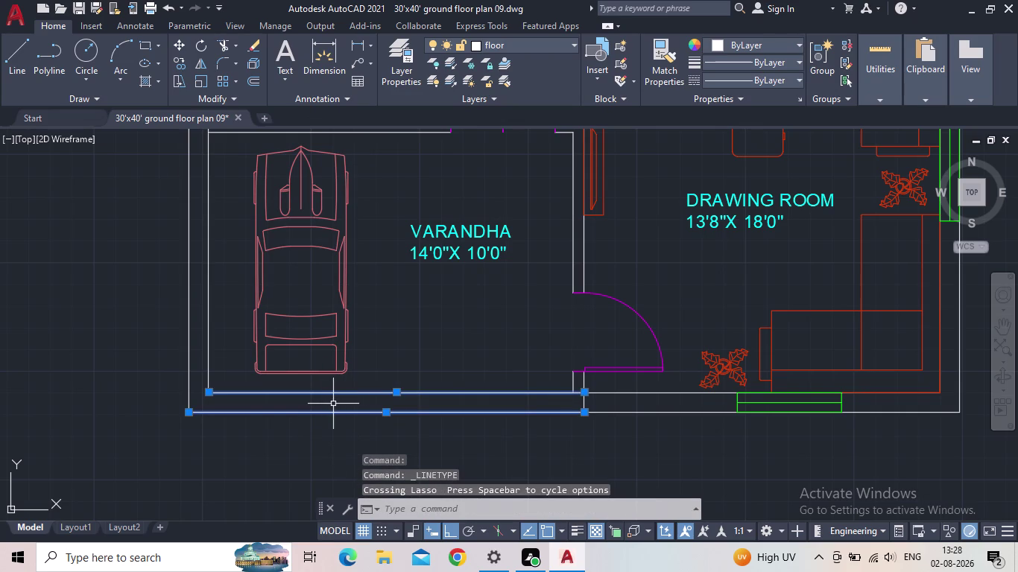
text(PR)
key(Return)
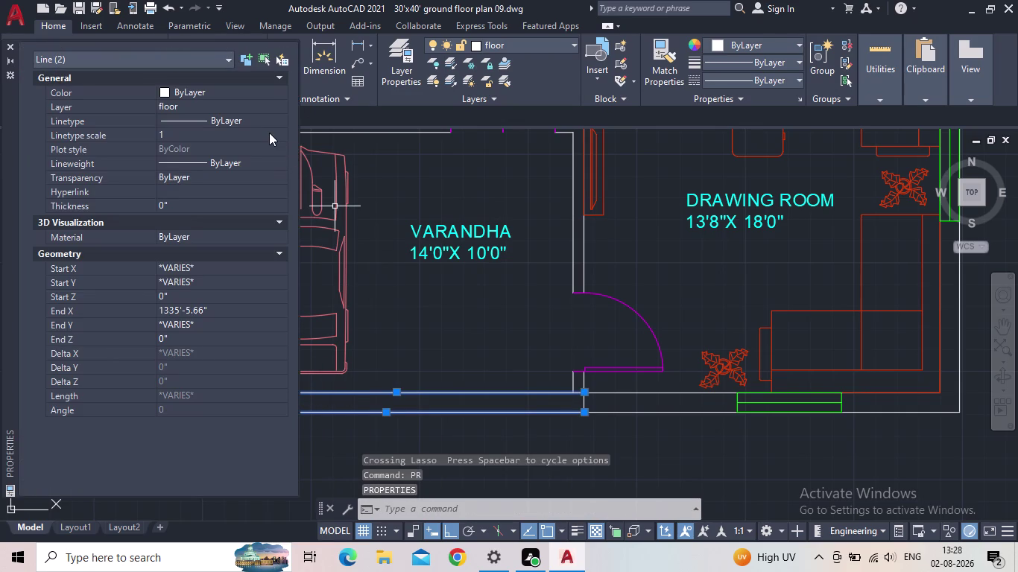
click(267, 123)
click(261, 126)
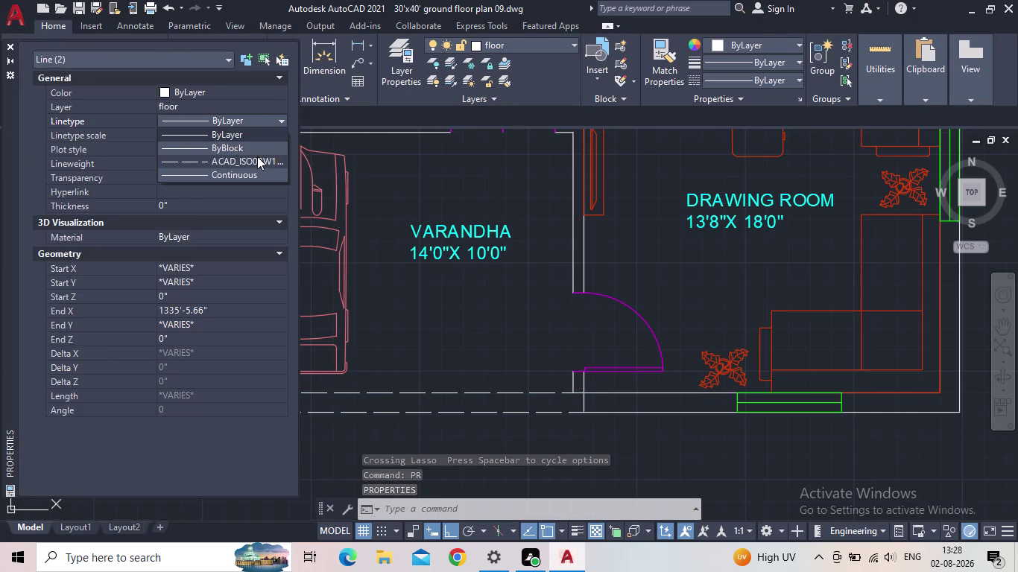
click(257, 156)
click(169, 134)
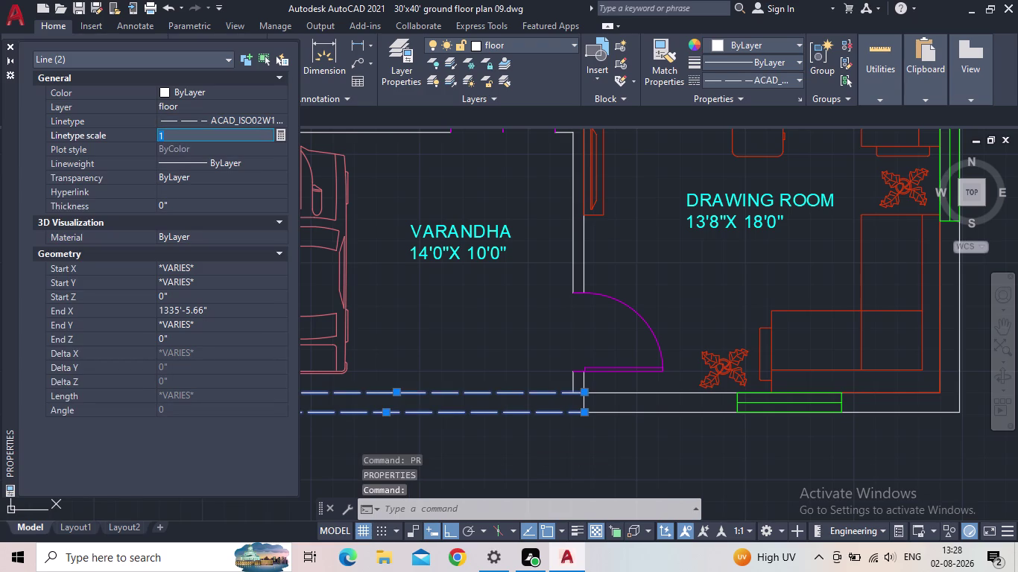
text(0.5)
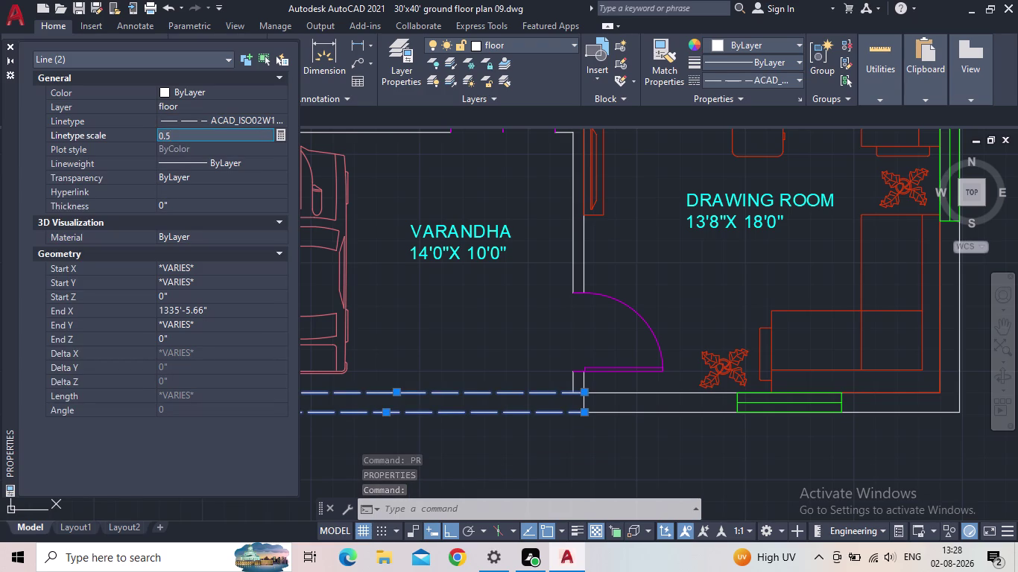
key(Return)
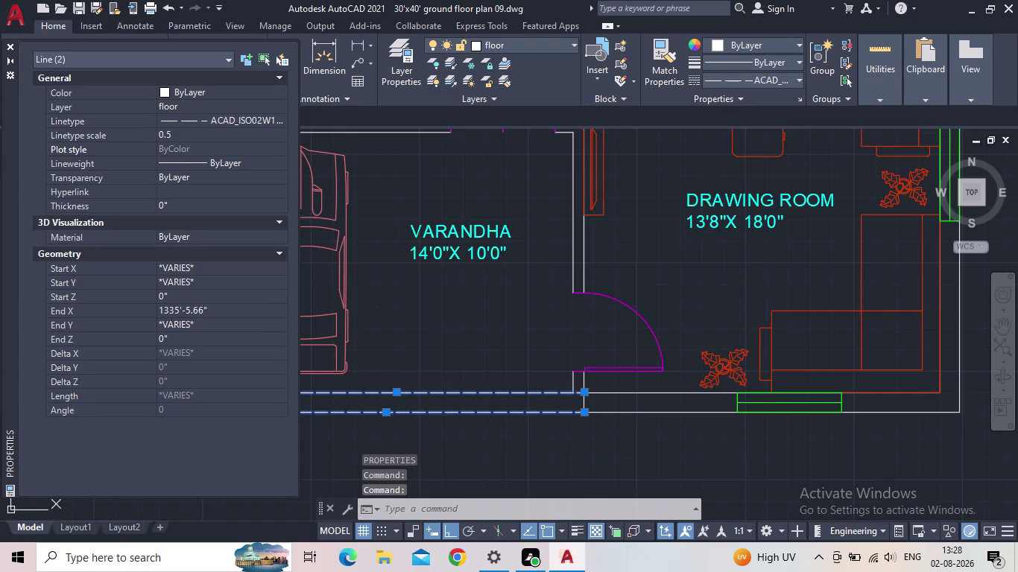
click(8, 48)
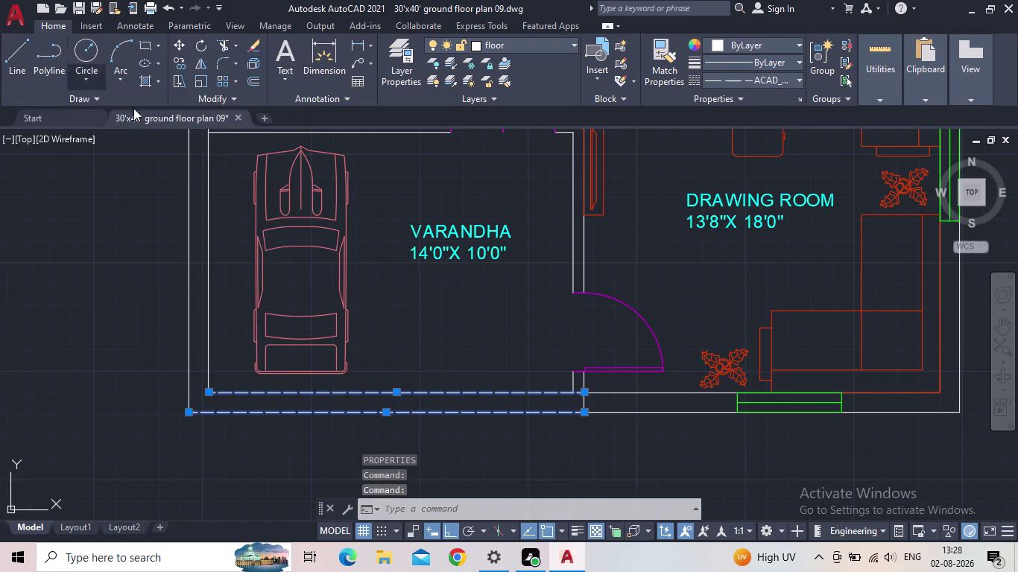
scroll(down, 3)
Save the drawing and review the plan from the bedrooms to the stairs and double door.
key(Escape)
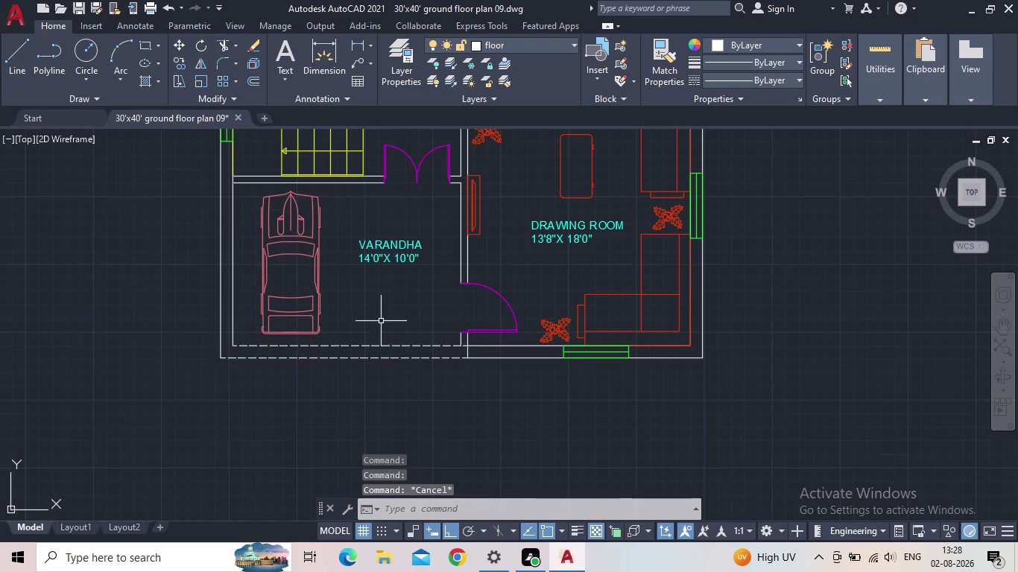
middle_drag(378, 323, 344, 403)
scroll(down, 3)
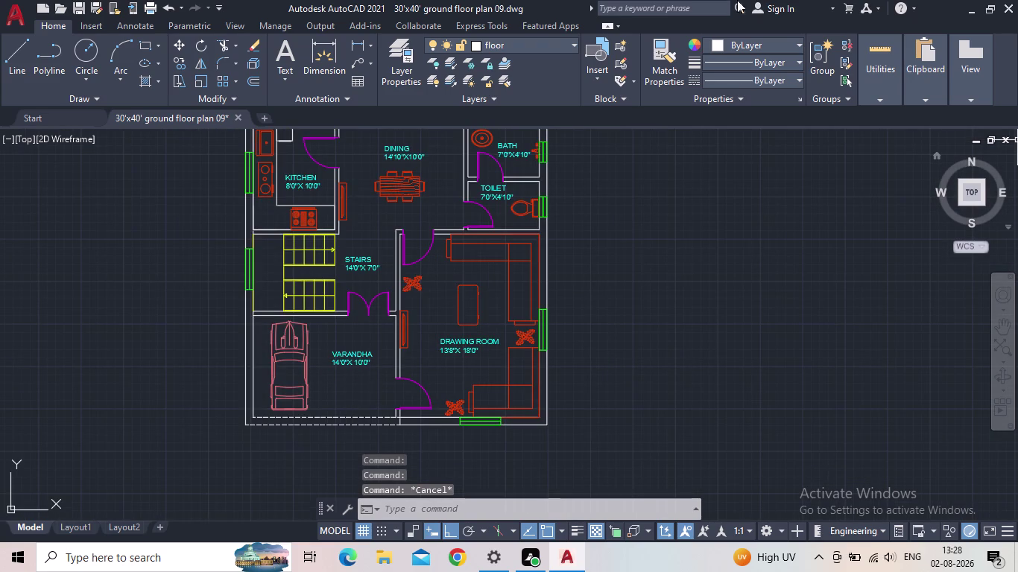
click(77, 6)
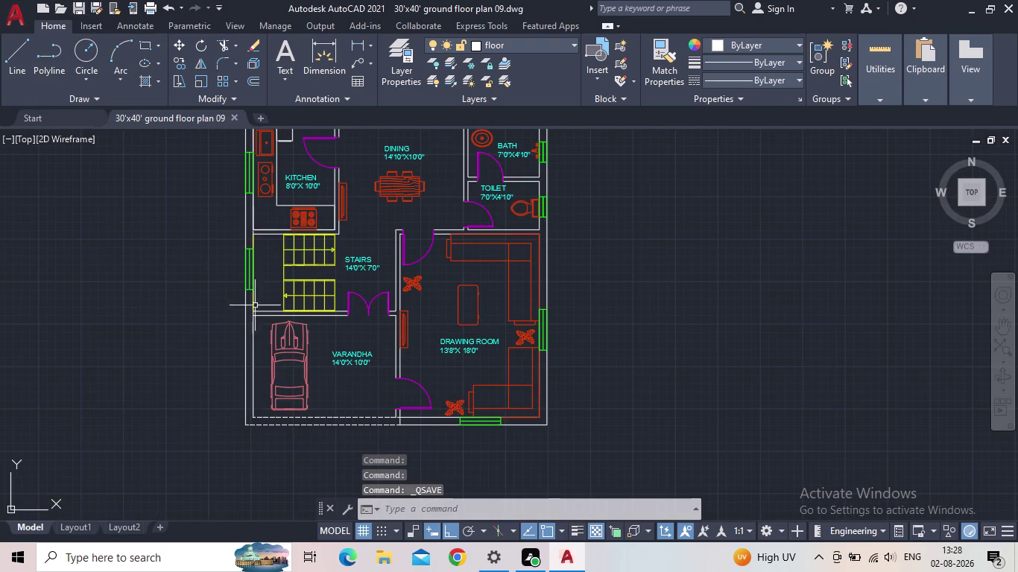
middle_drag(245, 310, 206, 381)
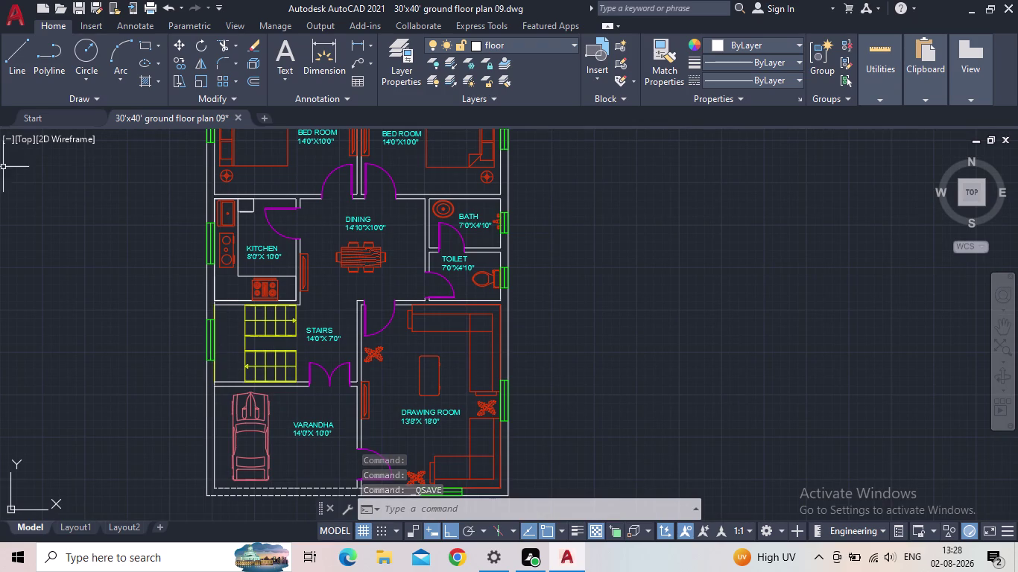
click(79, 7)
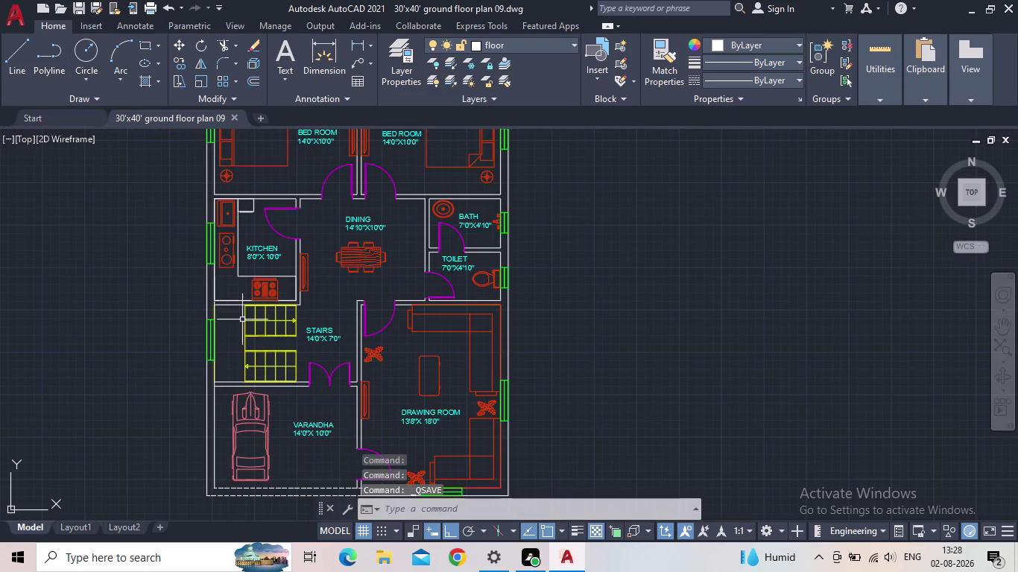
middle_drag(240, 279, 192, 235)
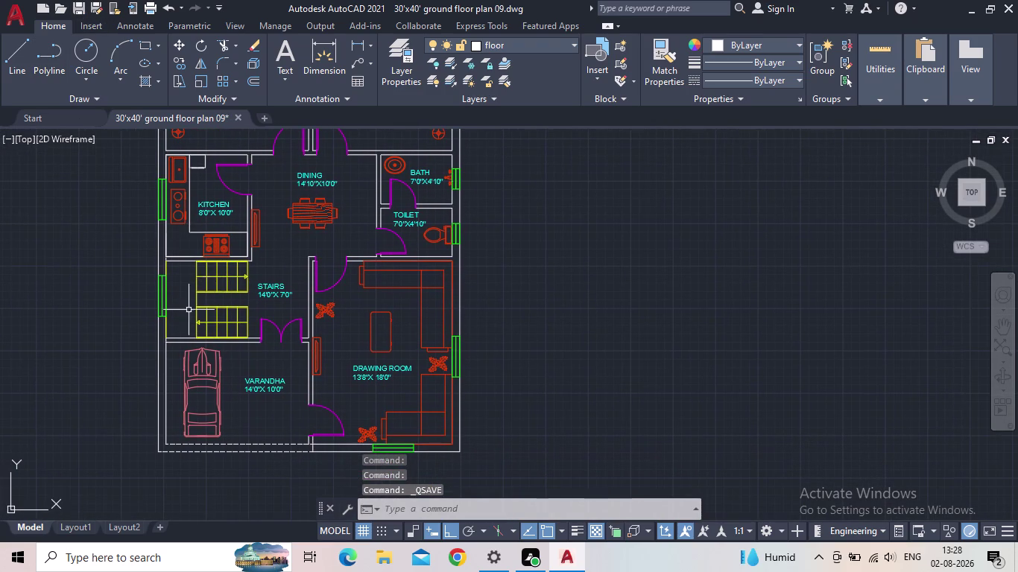
middle_drag(258, 403, 237, 296)
scroll(up, 3)
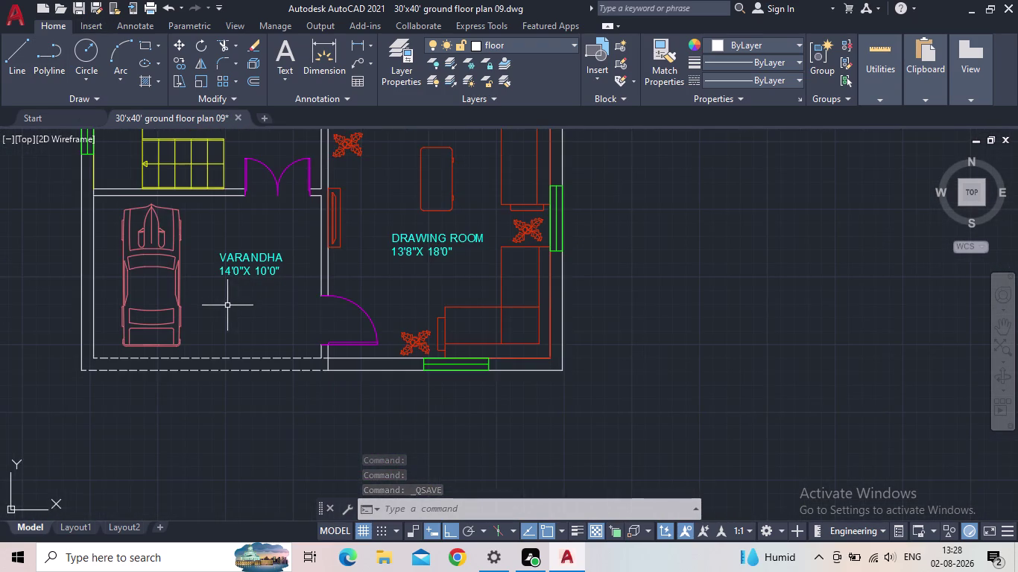
middle_drag(236, 312, 274, 322)
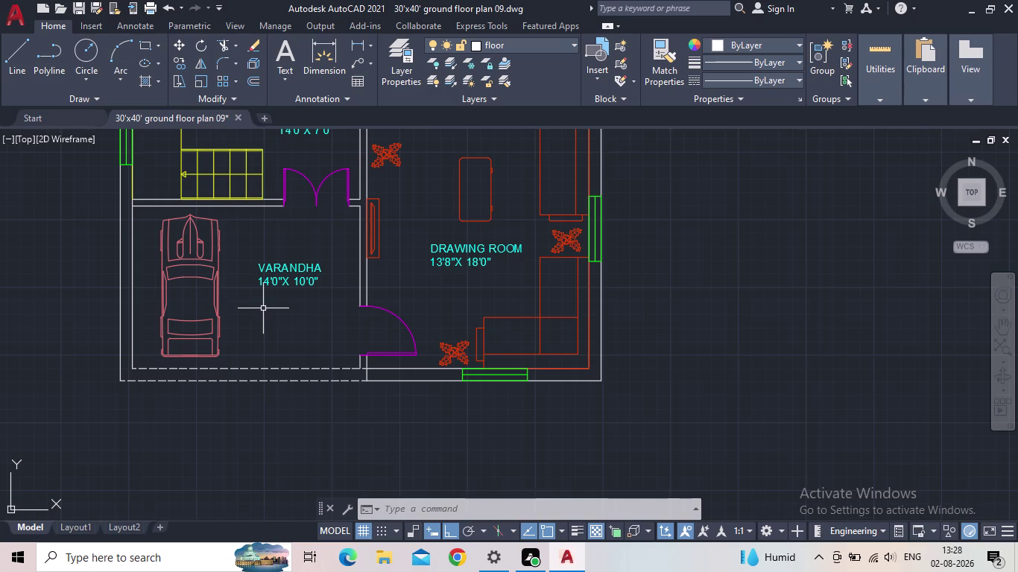
middle_drag(264, 303, 260, 324)
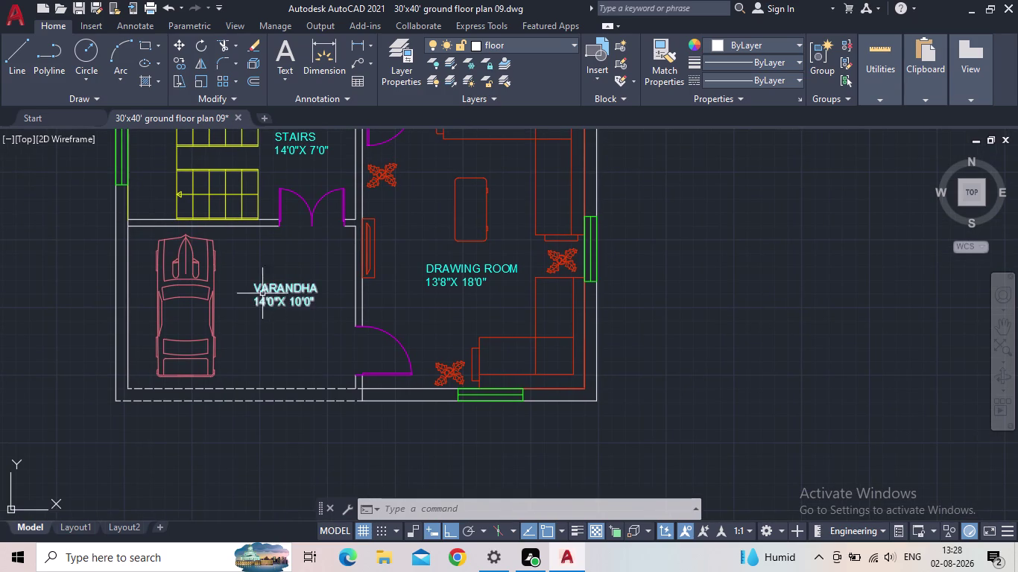
middle_drag(278, 236, 286, 268)
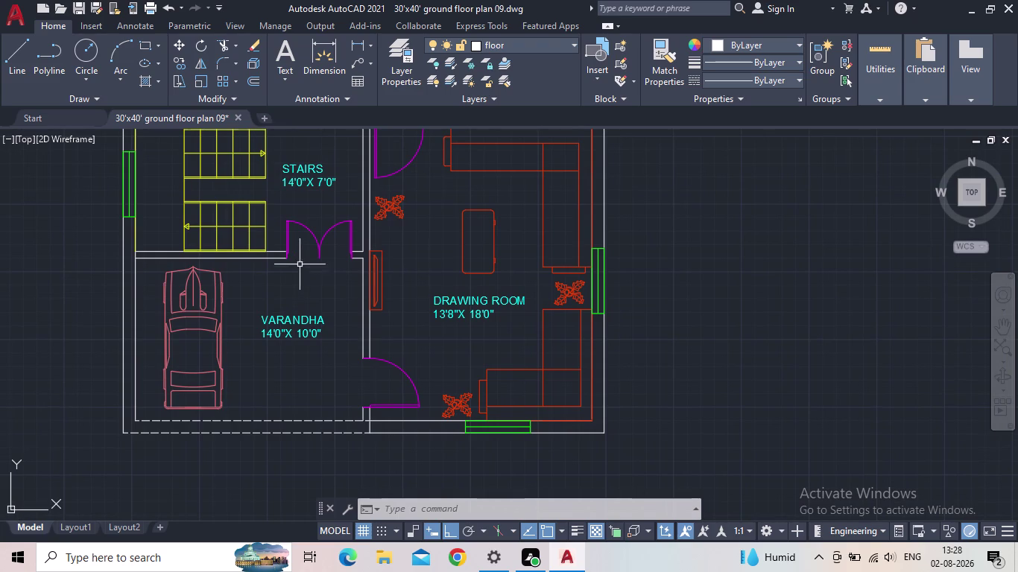
Make 'text' the current layer in the layer list.
click(392, 75)
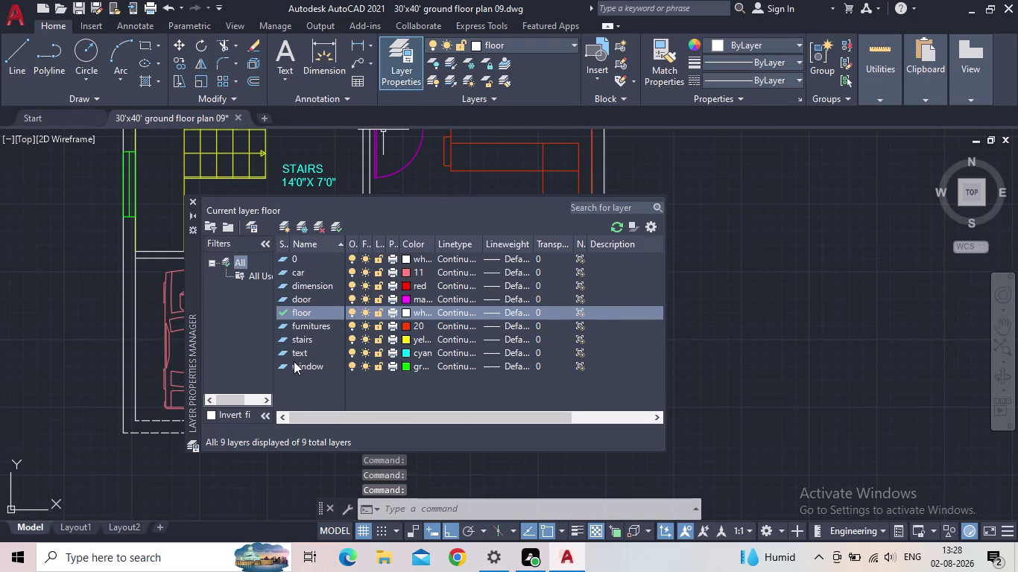
click(277, 350)
double_click(278, 352)
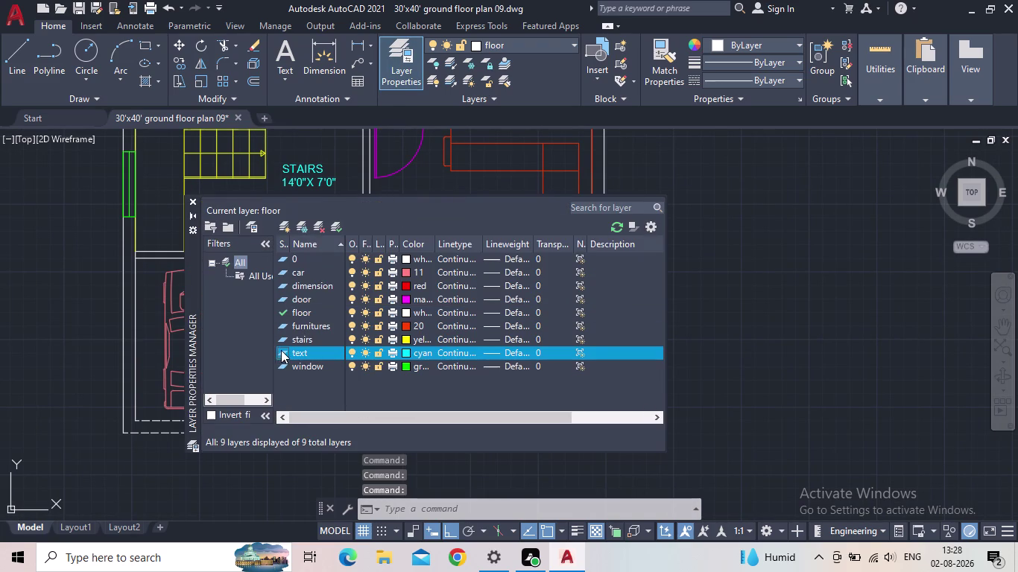
double_click(283, 351)
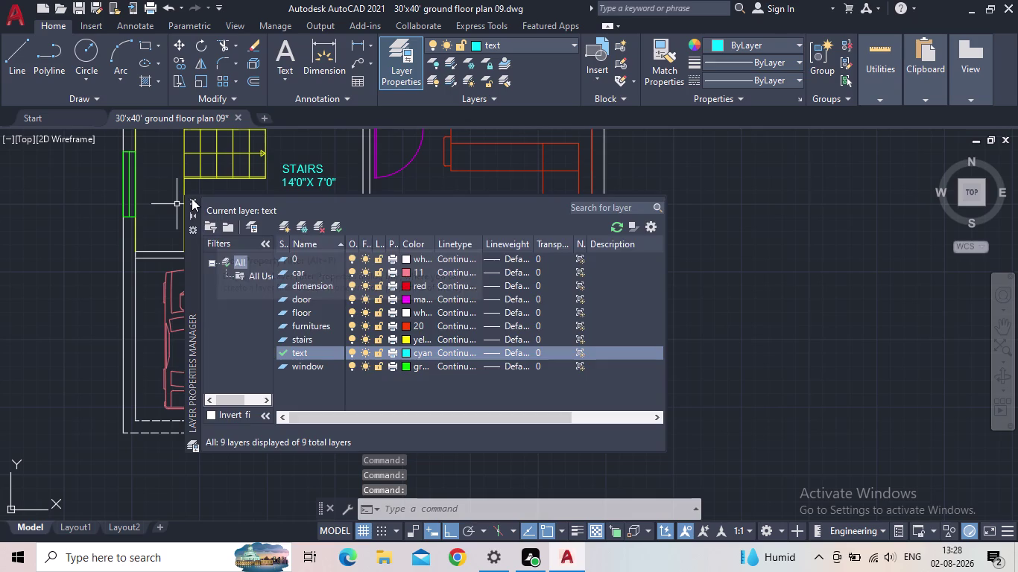
click(191, 198)
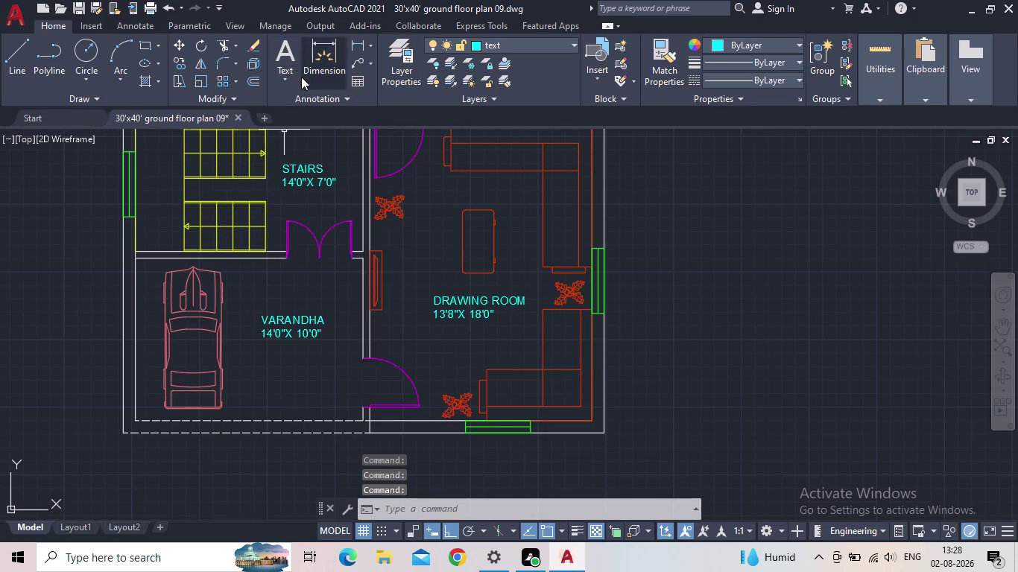
Place single-line text 'UP' left of the double door with the default height.
key(t)
key(e)
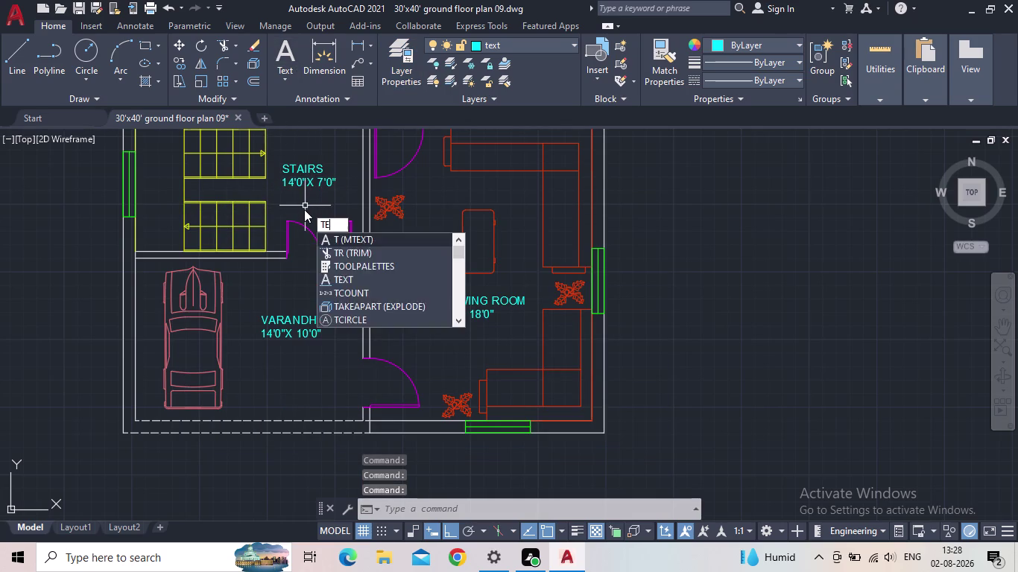
key(x)
key(t)
key(Return)
scroll(up, 3)
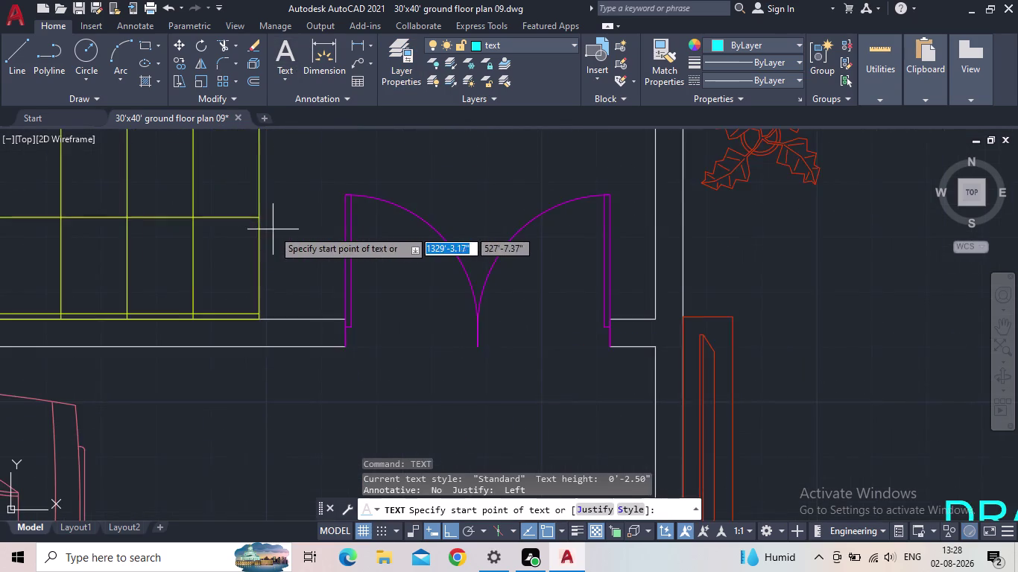
scroll(up, 3)
drag(277, 192, 282, 202)
click(283, 251)
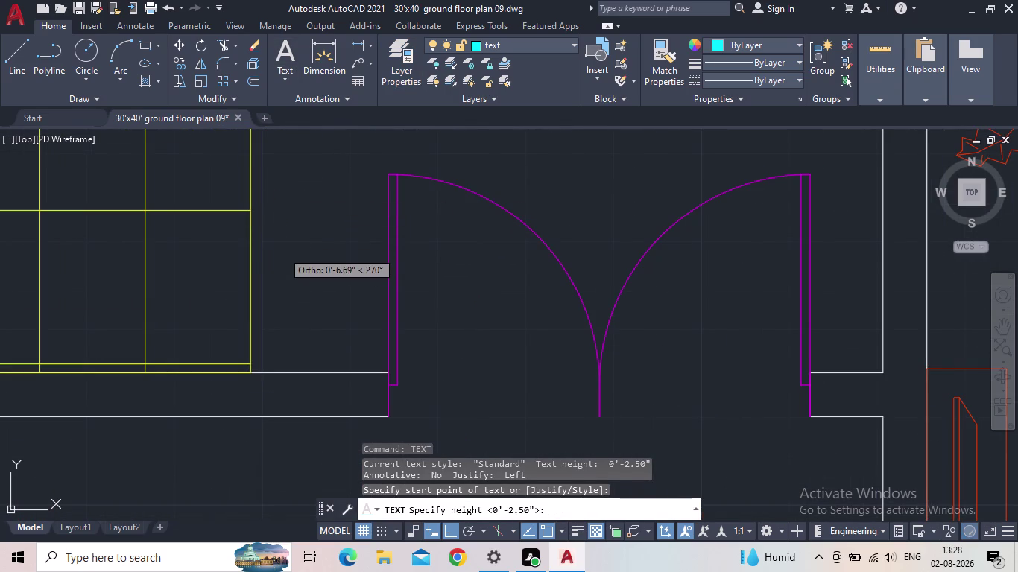
key(Return)
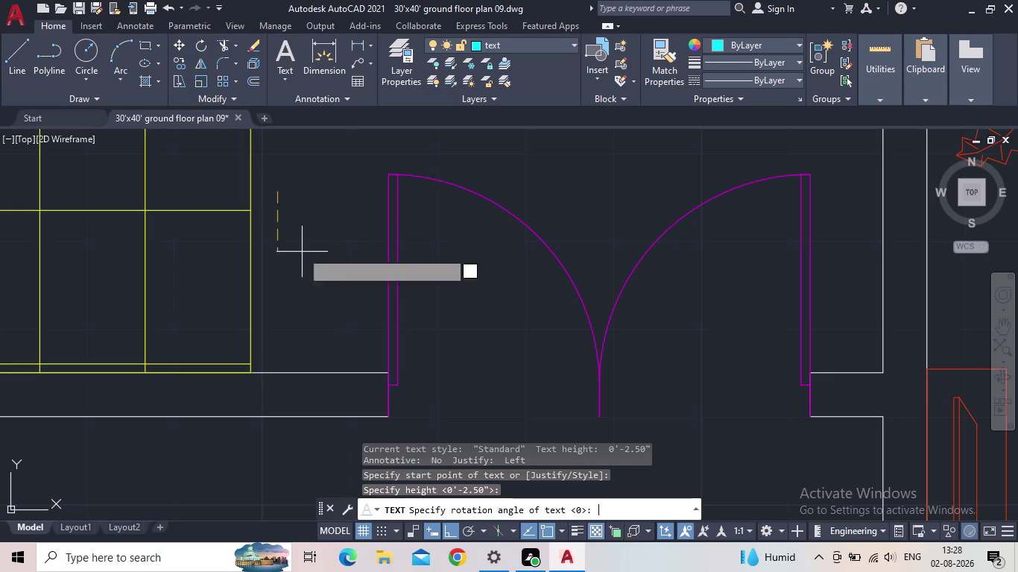
text(U)
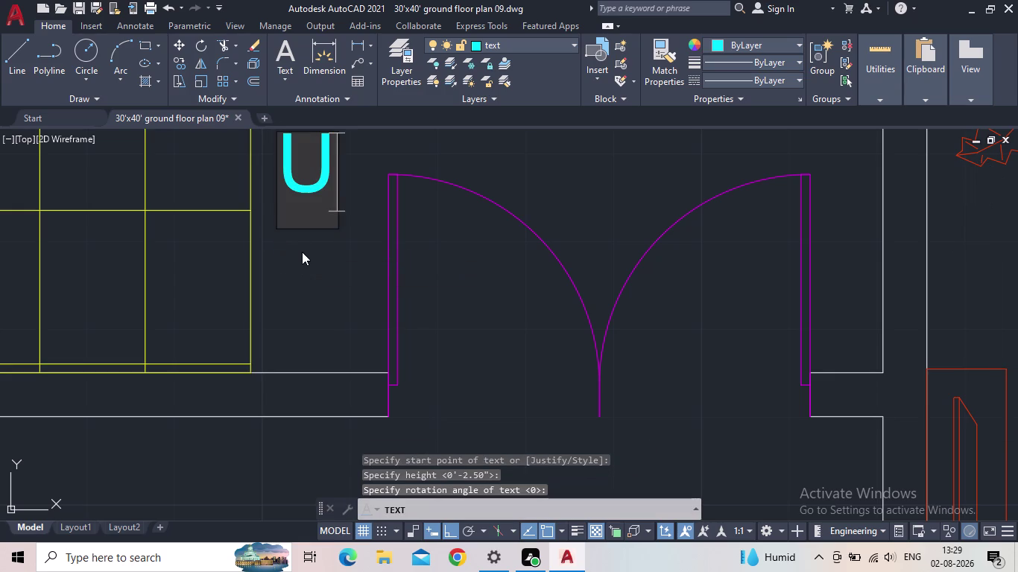
text(P)
key(Return)
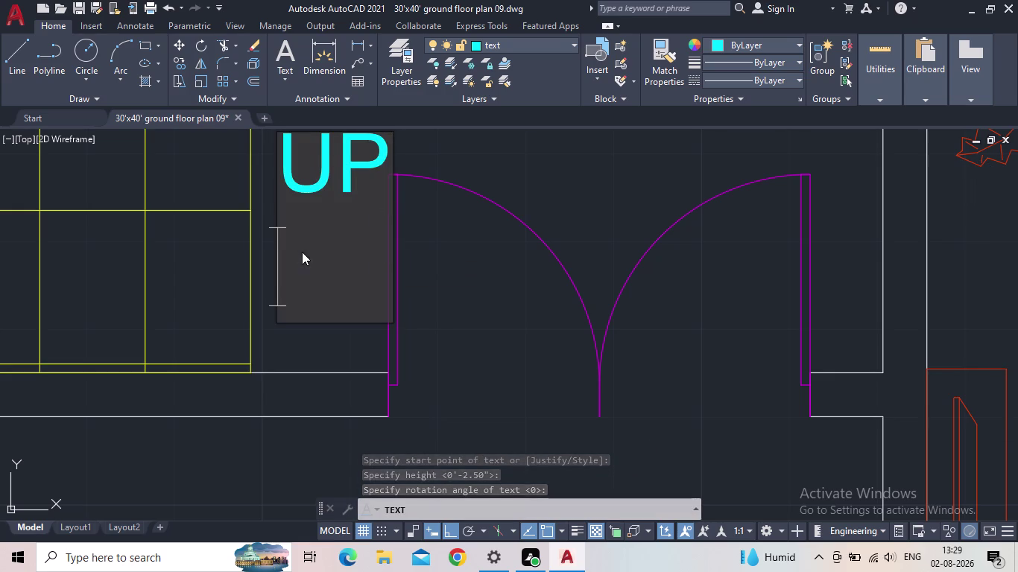
key(Return)
scroll(down, 3)
middle_drag(281, 279, 302, 330)
key(Escape)
Move the UP label to the stair exit beside the stairs.
click(329, 265)
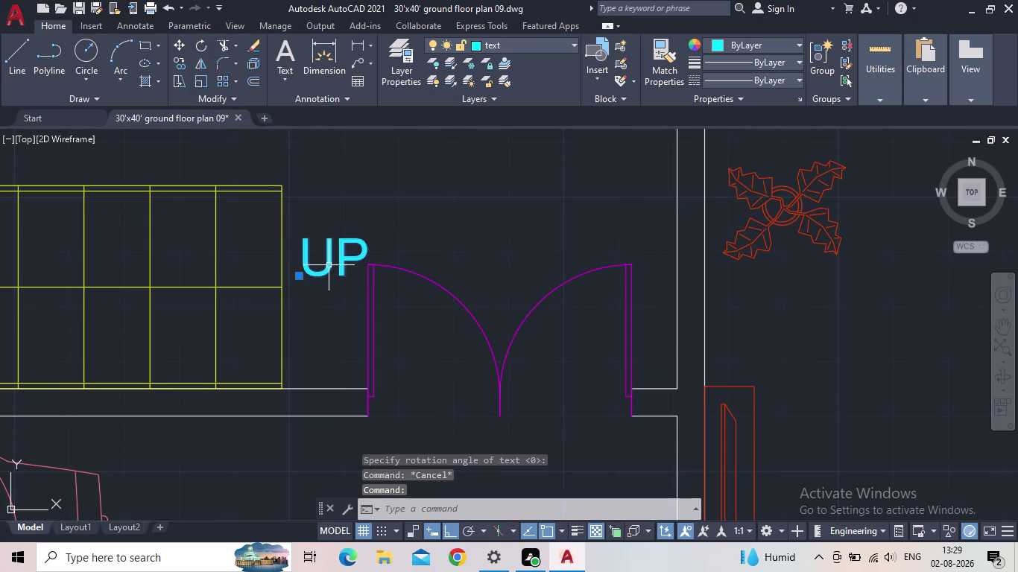
scroll(up, 3)
click(294, 278)
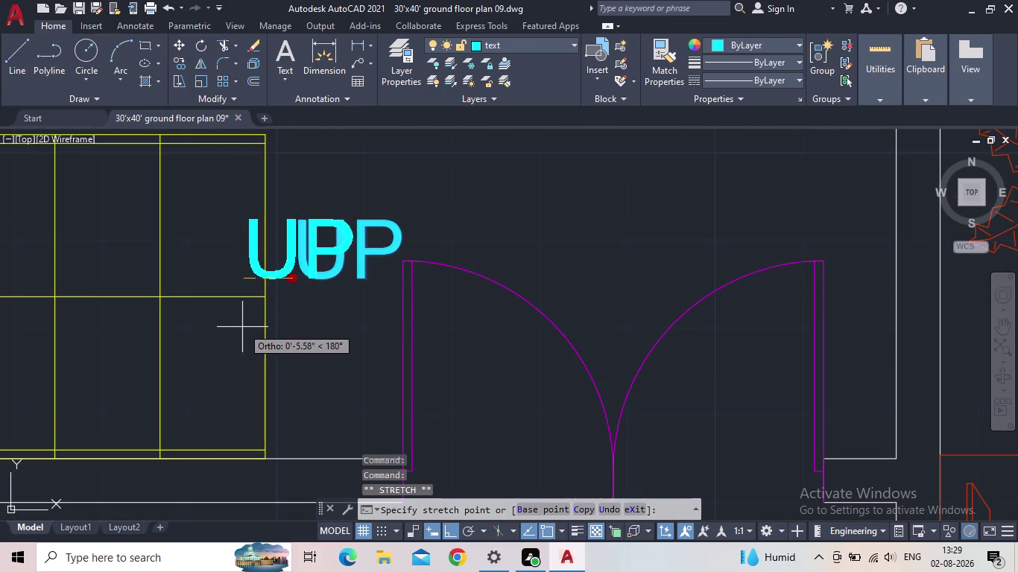
click(452, 528)
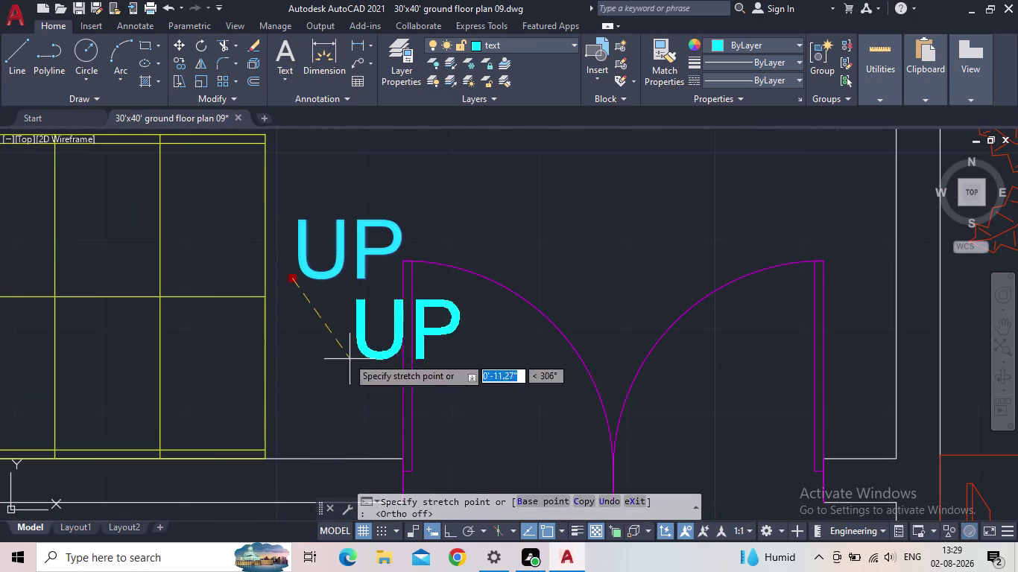
scroll(up, 3)
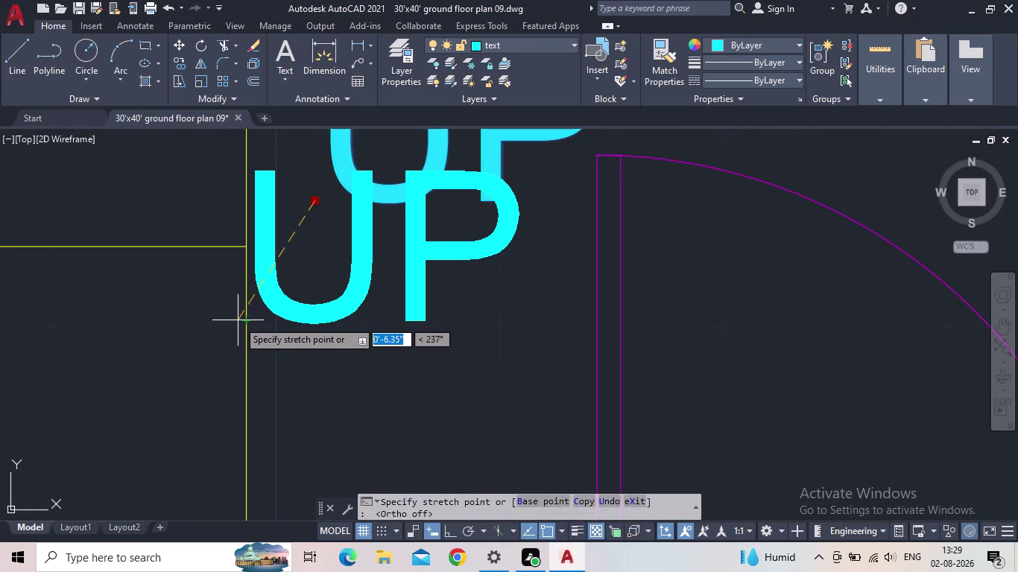
click(237, 320)
scroll(down, 3)
scroll(down, 3)
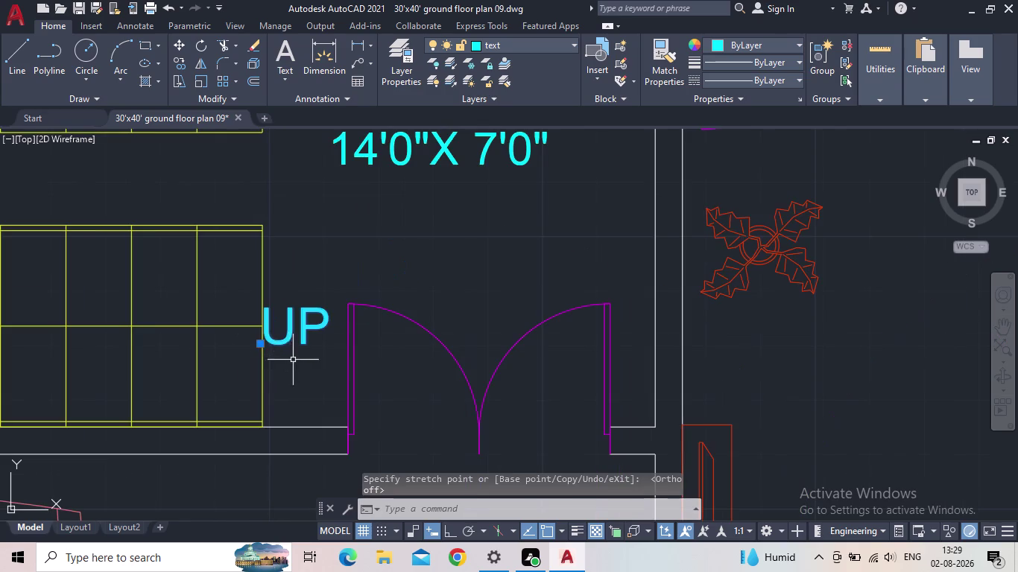
key(Escape)
scroll(down, 3)
middle_drag(317, 345, 384, 333)
scroll(down, 3)
middle_drag(381, 302, 406, 280)
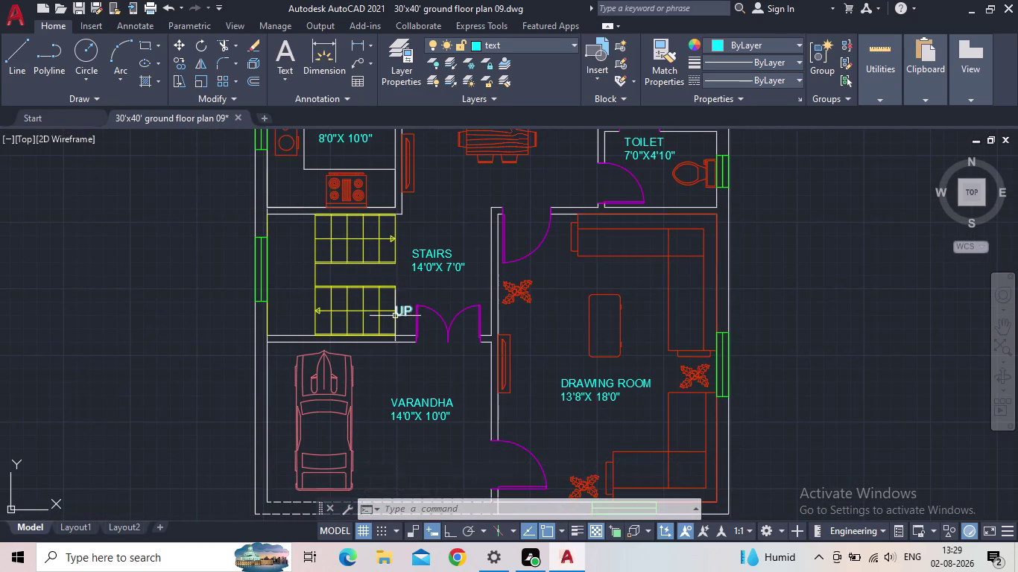
Zoom out to show the whole ground floor plan, including the bedrooms, and save it.
scroll(up, 3)
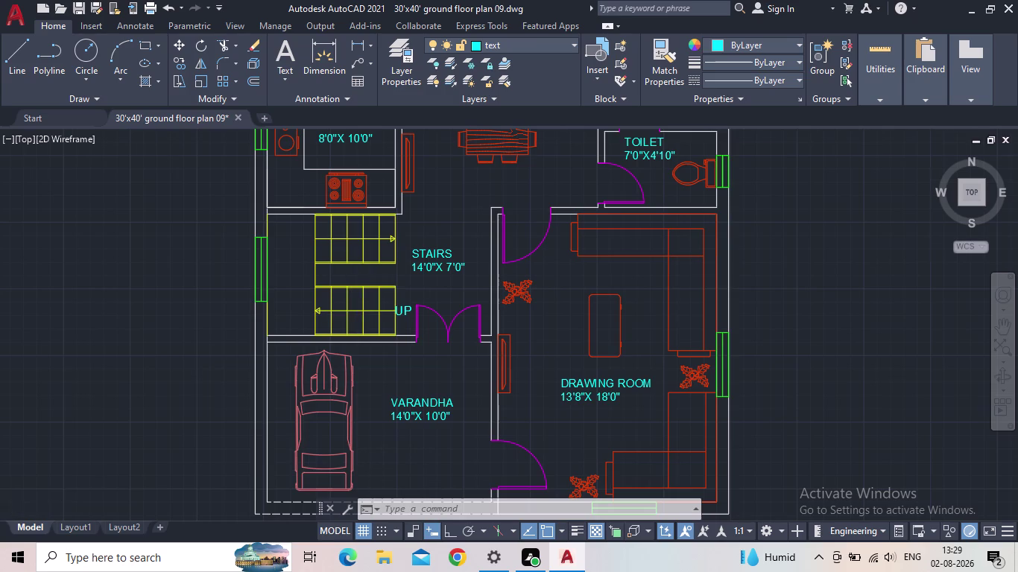
middle_click(419, 299)
click(75, 7)
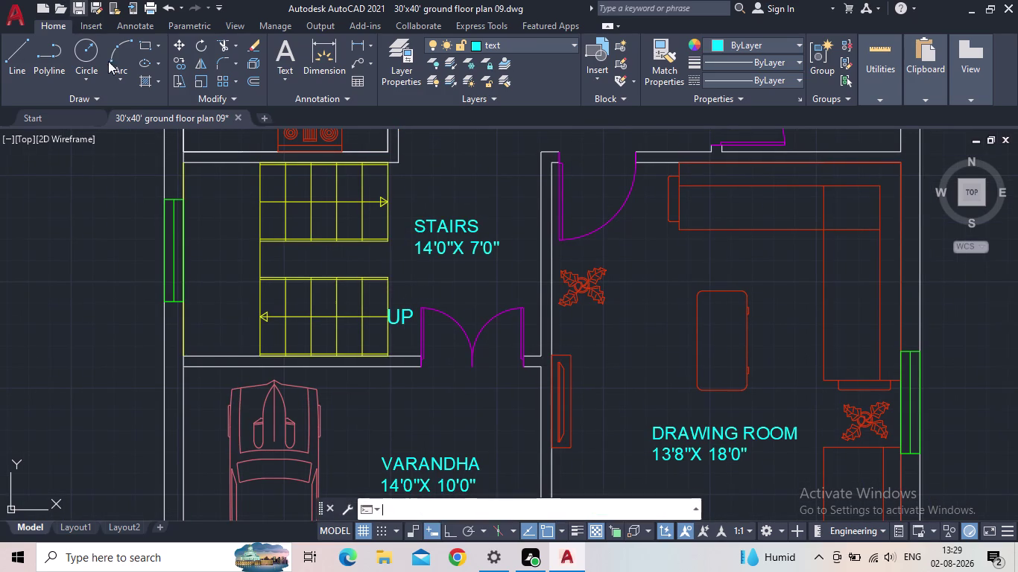
scroll(down, 3)
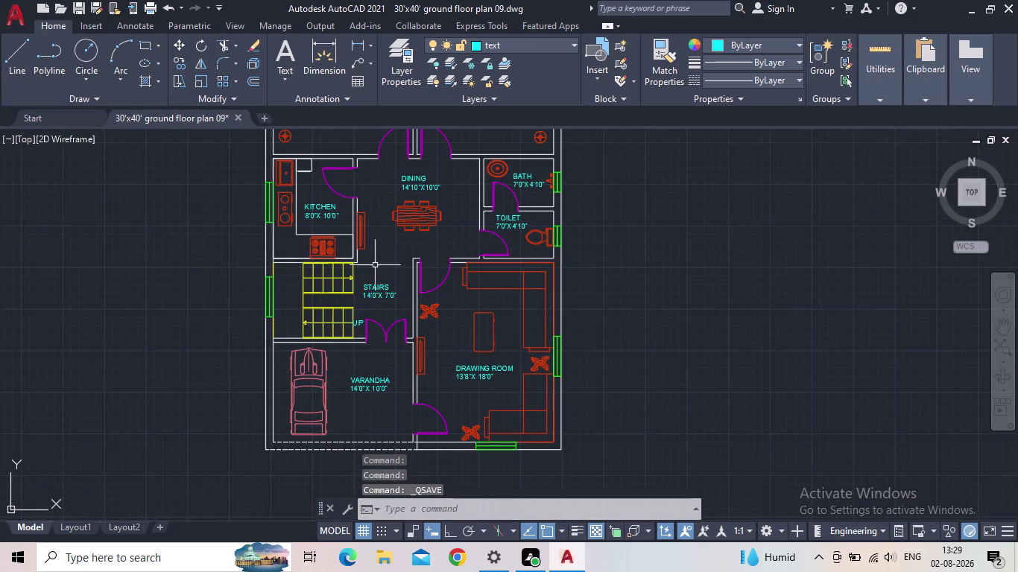
middle_drag(379, 267, 327, 293)
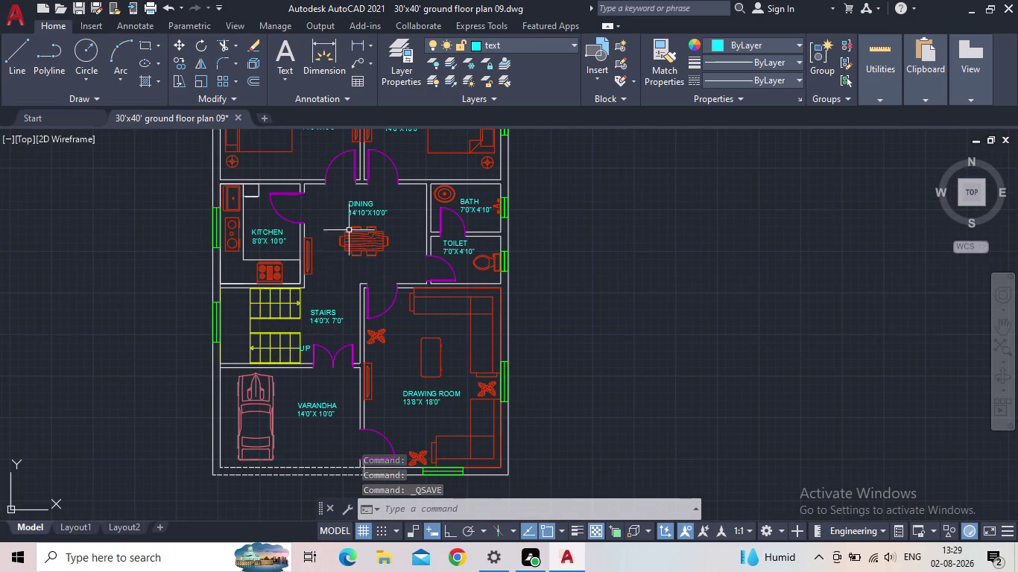
middle_drag(346, 221, 351, 297)
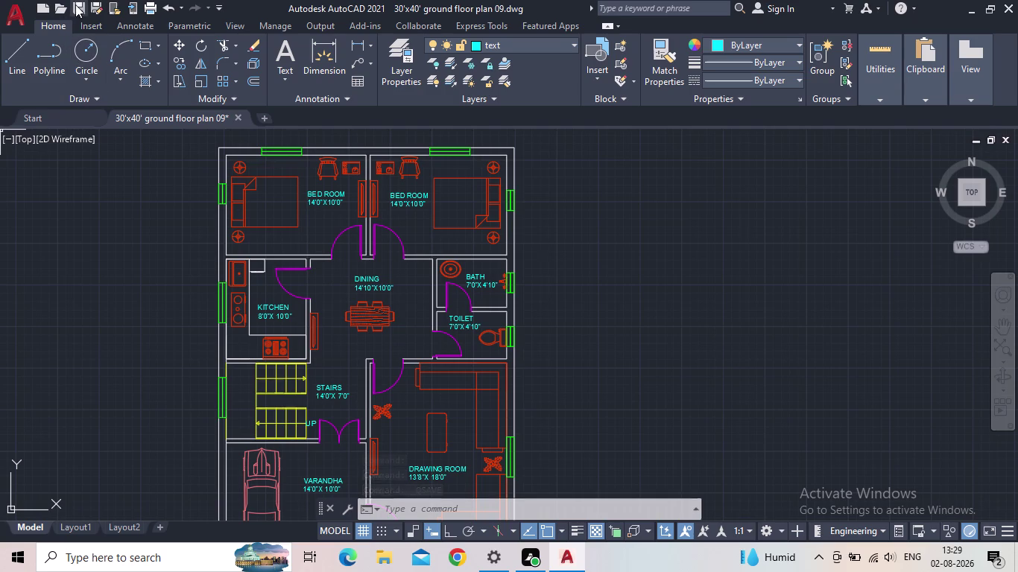
click(76, 5)
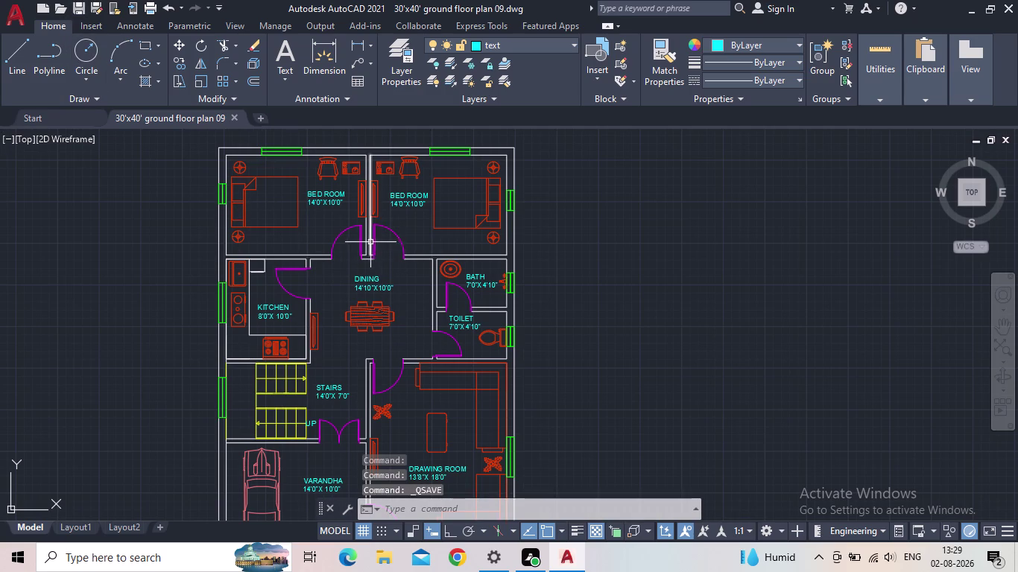